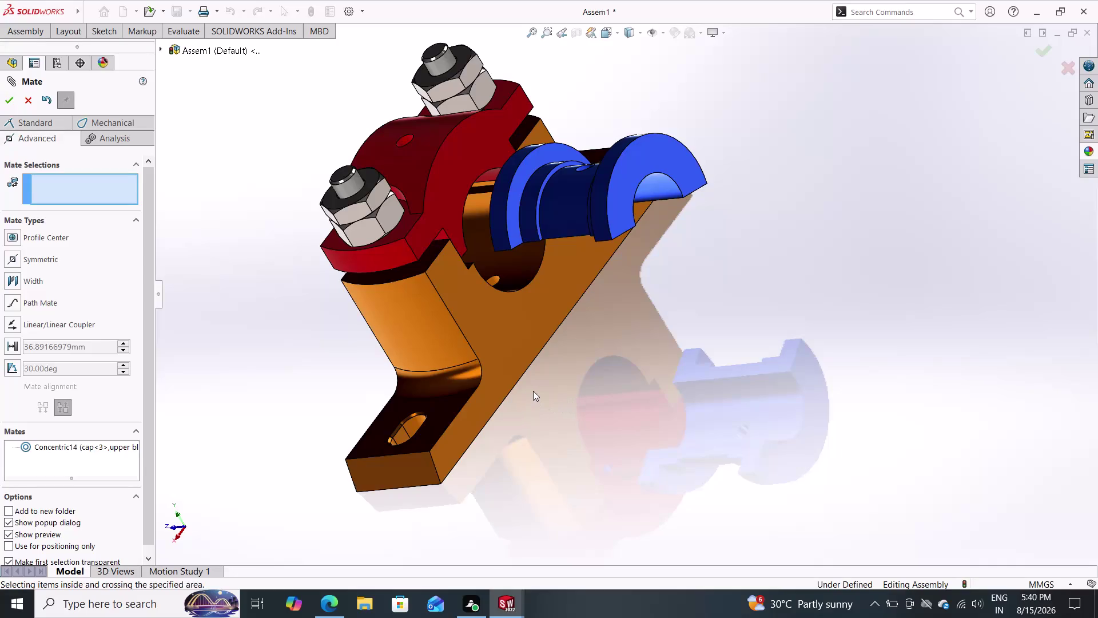
Orbit toward the bushing opening and pick the Width mate type on the Advanced tab.
scroll(up, 3)
middle_drag(645, 359, 609, 372)
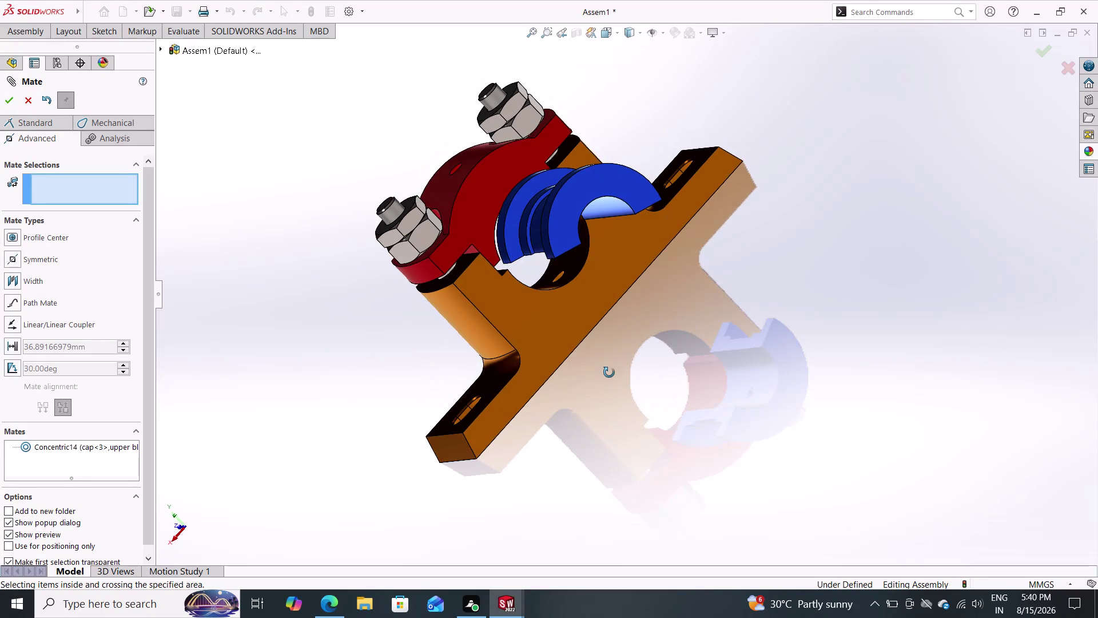
middle_drag(609, 372, 609, 373)
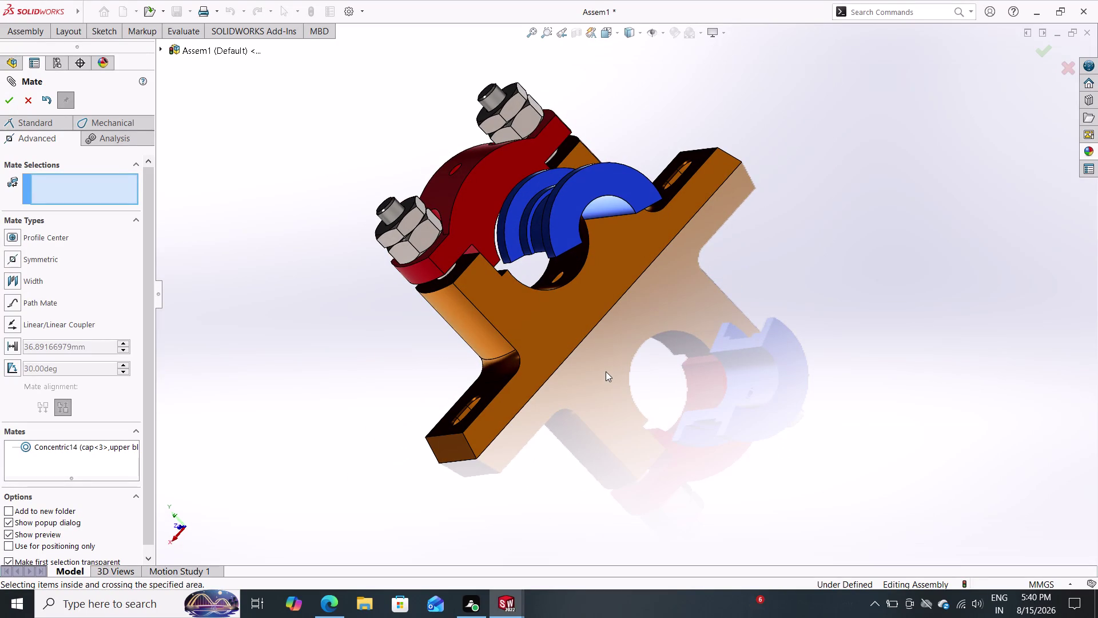
click(40, 139)
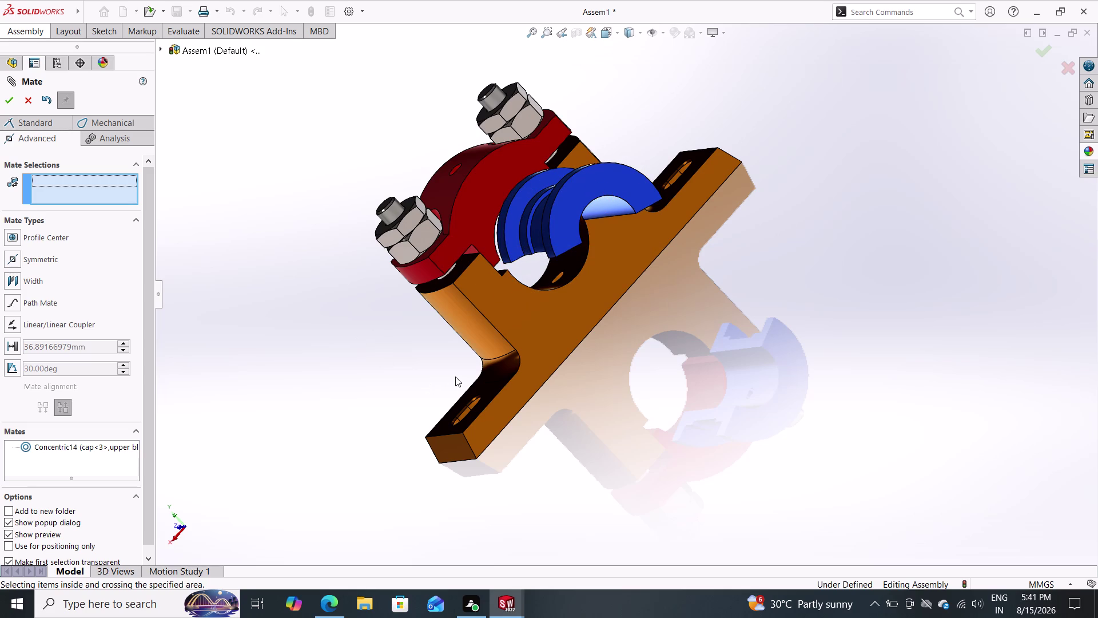
middle_drag(599, 400, 594, 451)
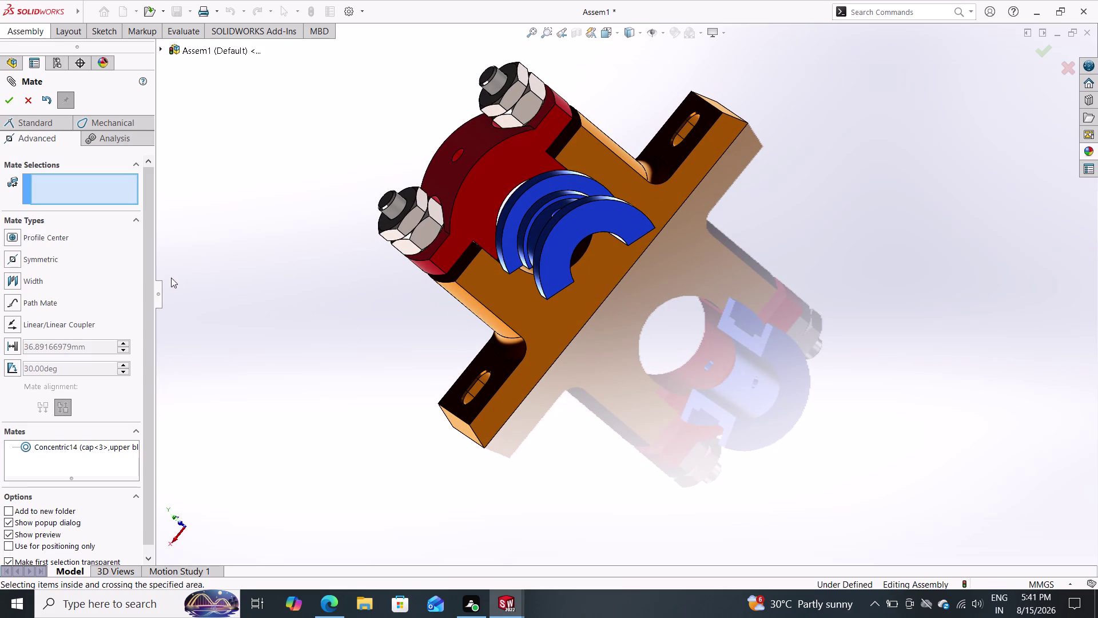
click(28, 281)
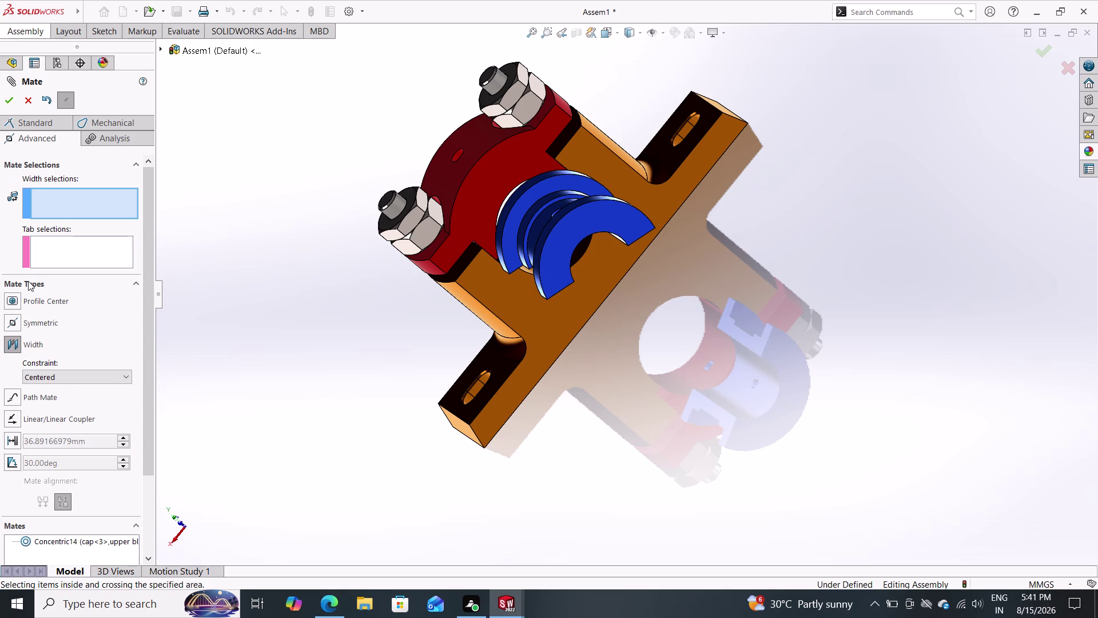
Select the upper block's two opposite faces as the Width selections.
click(559, 253)
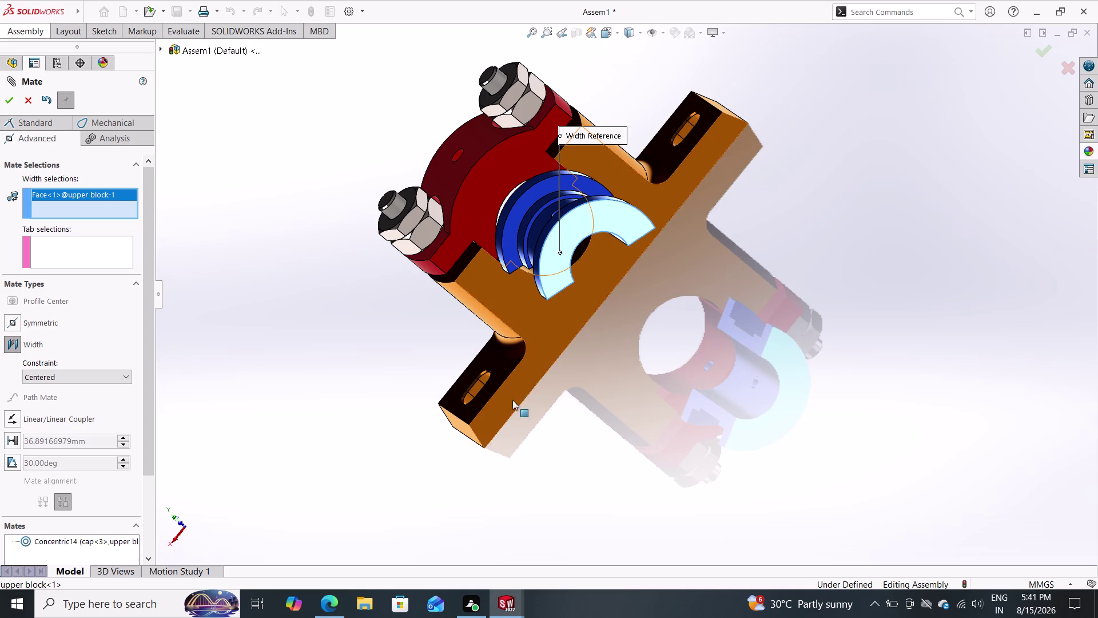
middle_drag(520, 375, 670, 331)
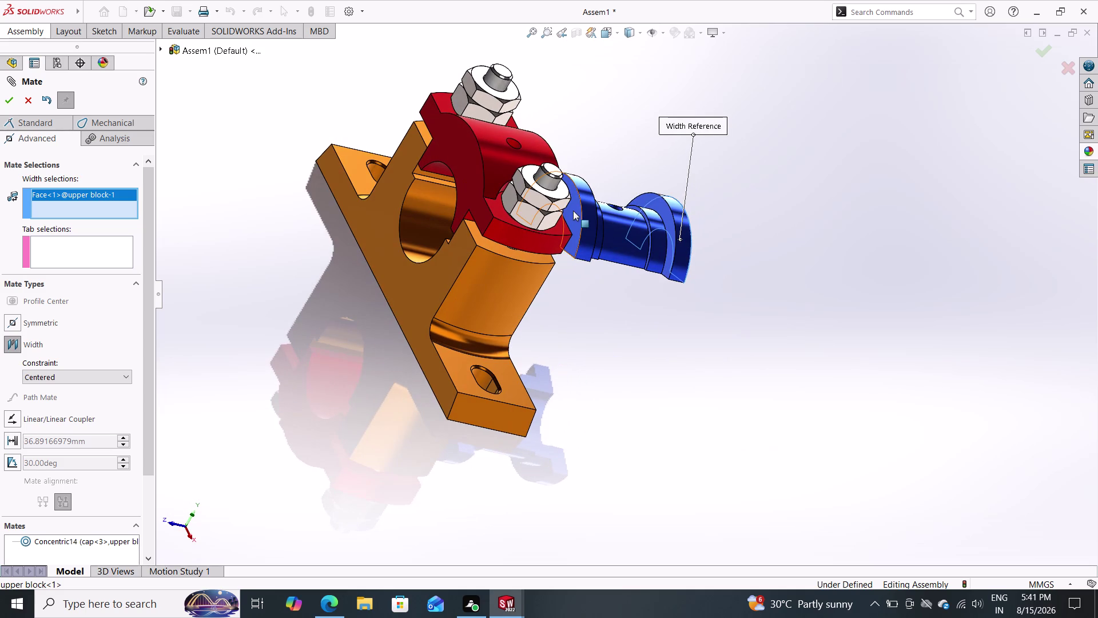
click(578, 213)
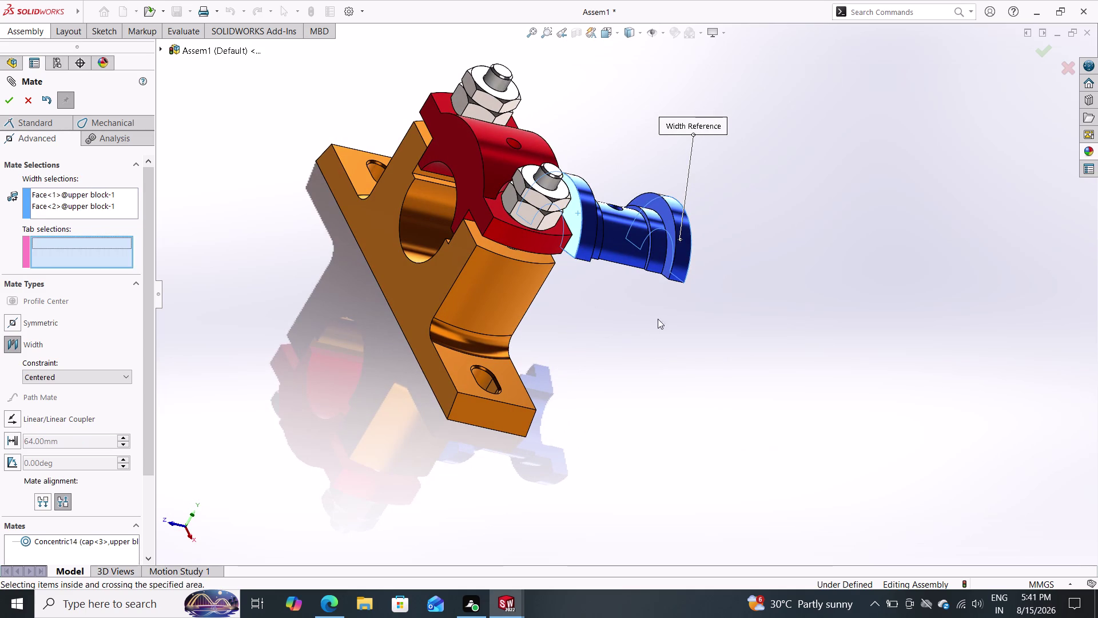
middle_drag(675, 314, 549, 312)
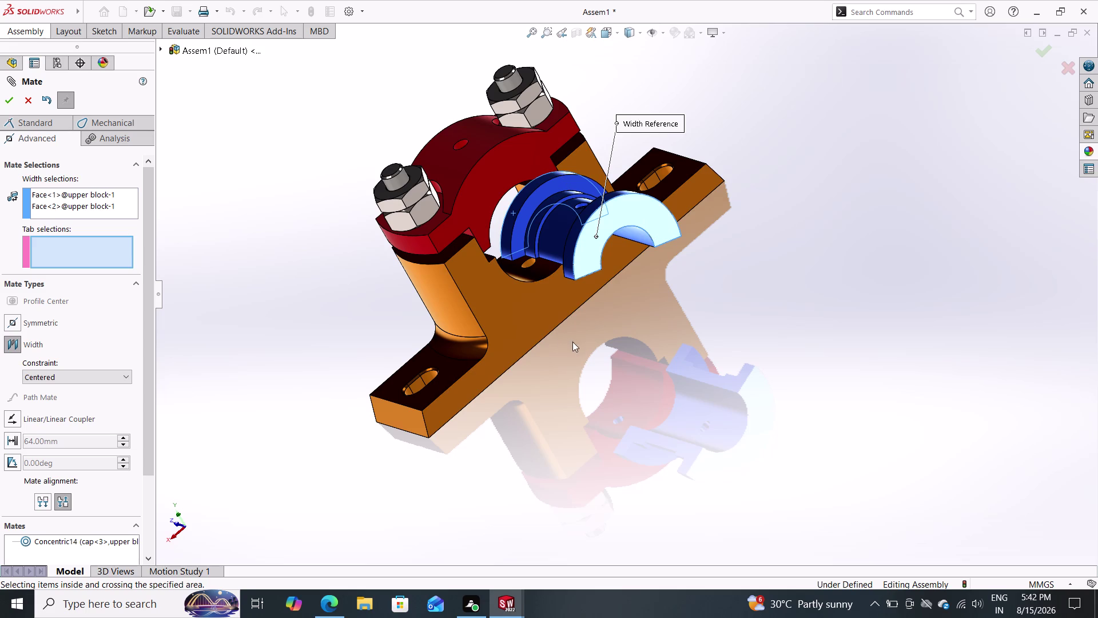
Select two opposite casting body faces as Tab selections and confirm the centered width mate.
click(520, 322)
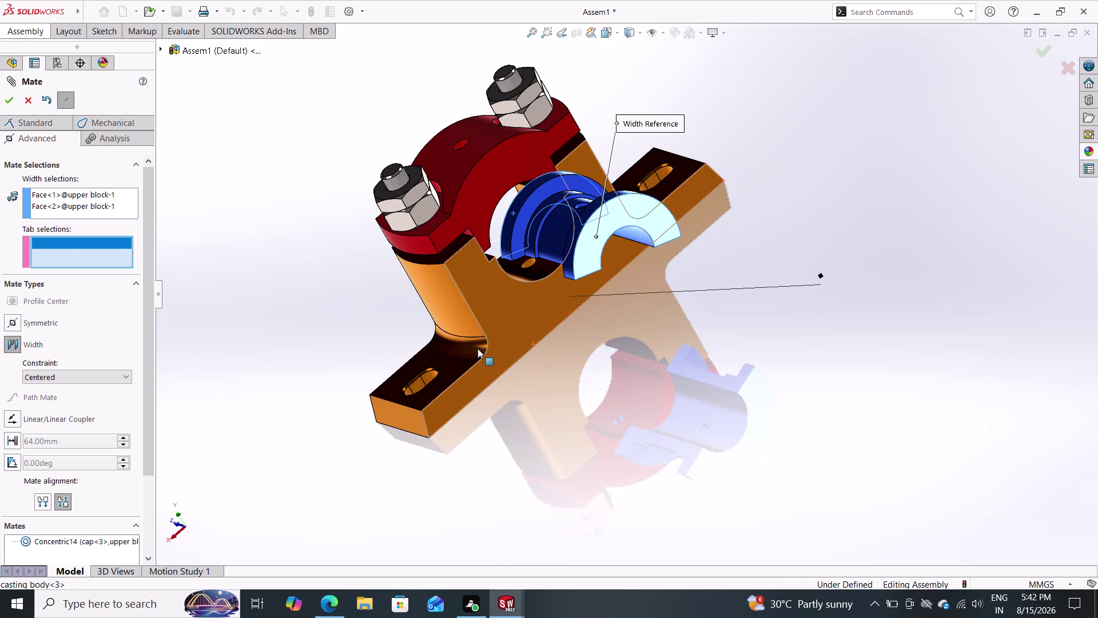
middle_drag(277, 341, 417, 358)
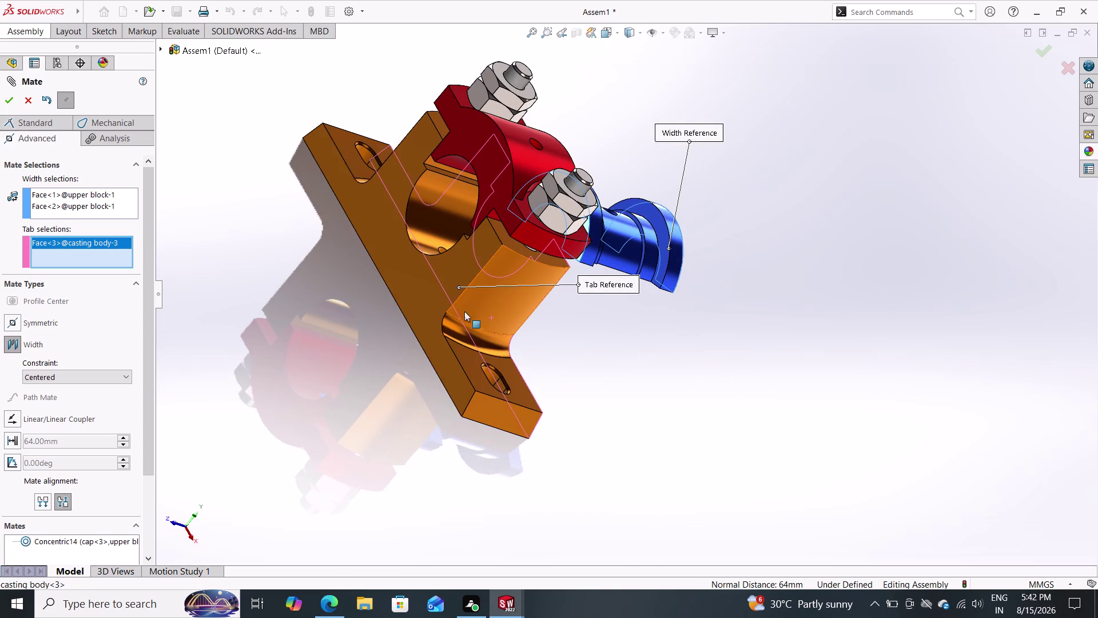
click(435, 279)
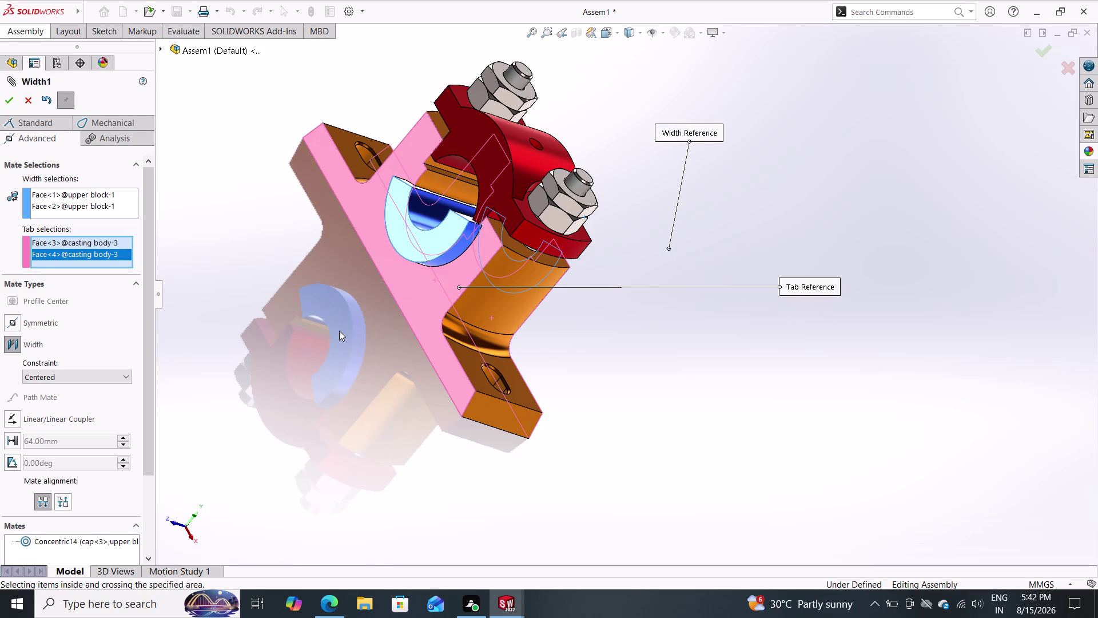
click(7, 98)
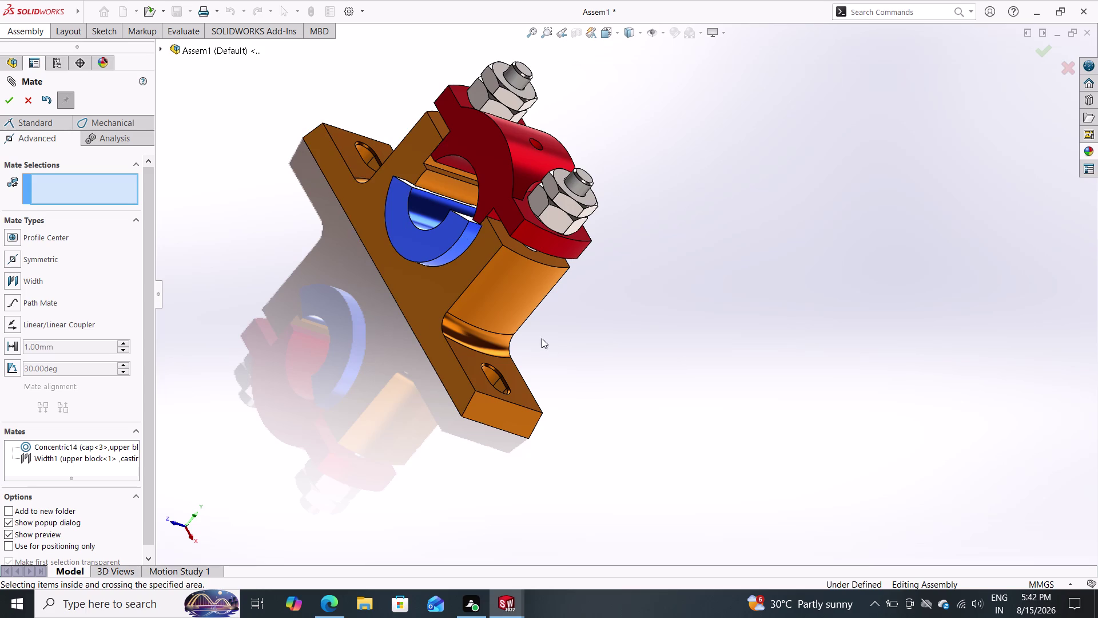
middle_drag(615, 321, 462, 233)
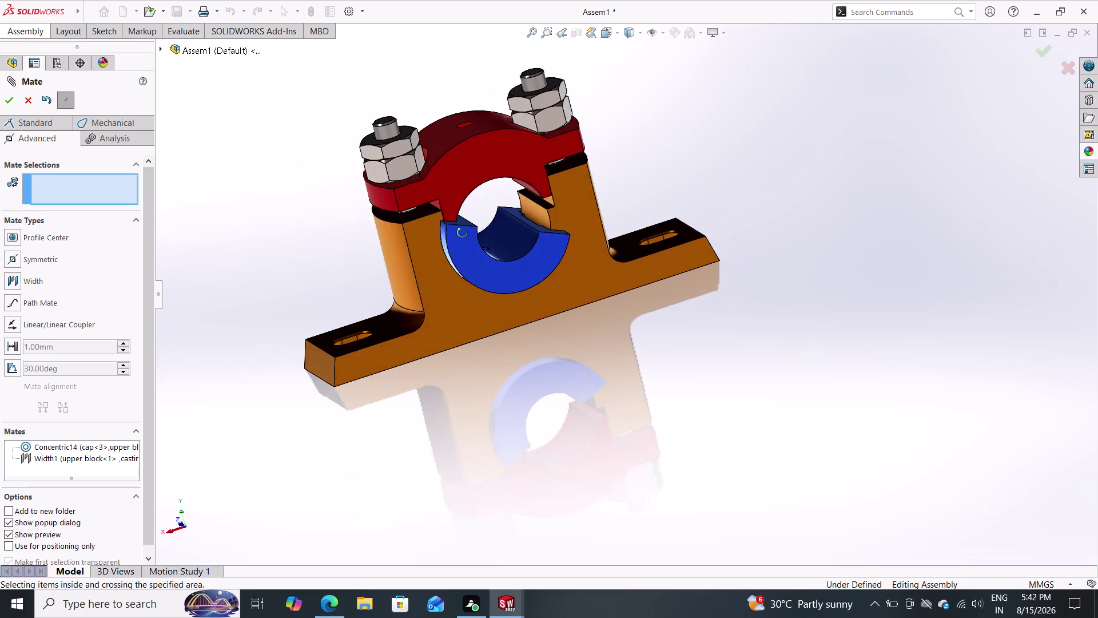
middle_drag(462, 232, 441, 234)
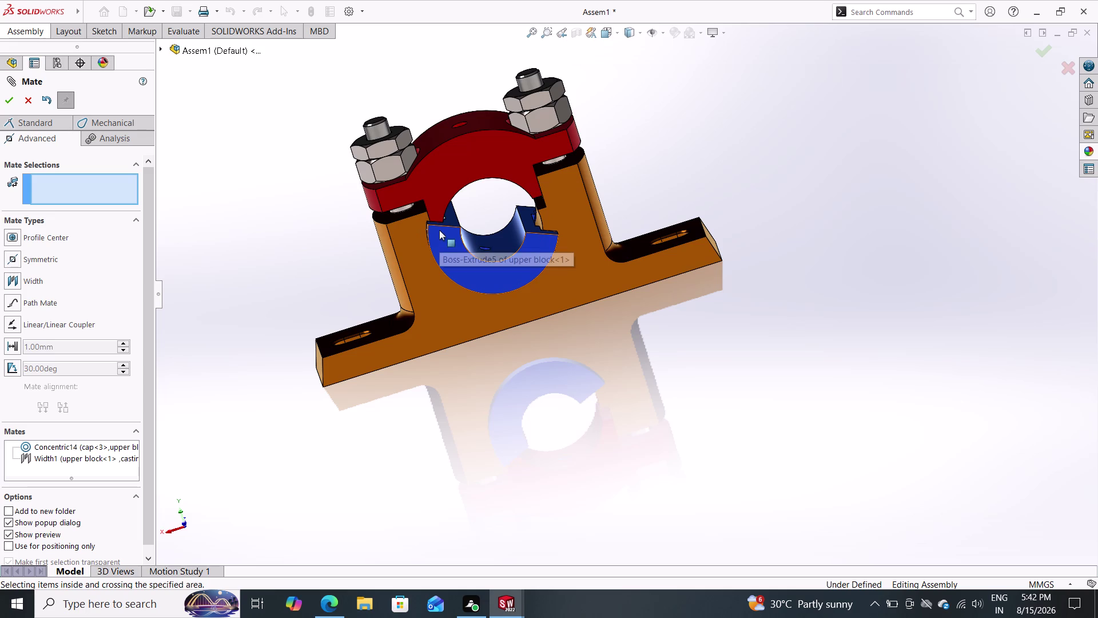
drag(439, 229, 442, 234)
drag(442, 238, 445, 249)
drag(446, 252, 464, 283)
drag(464, 282, 470, 286)
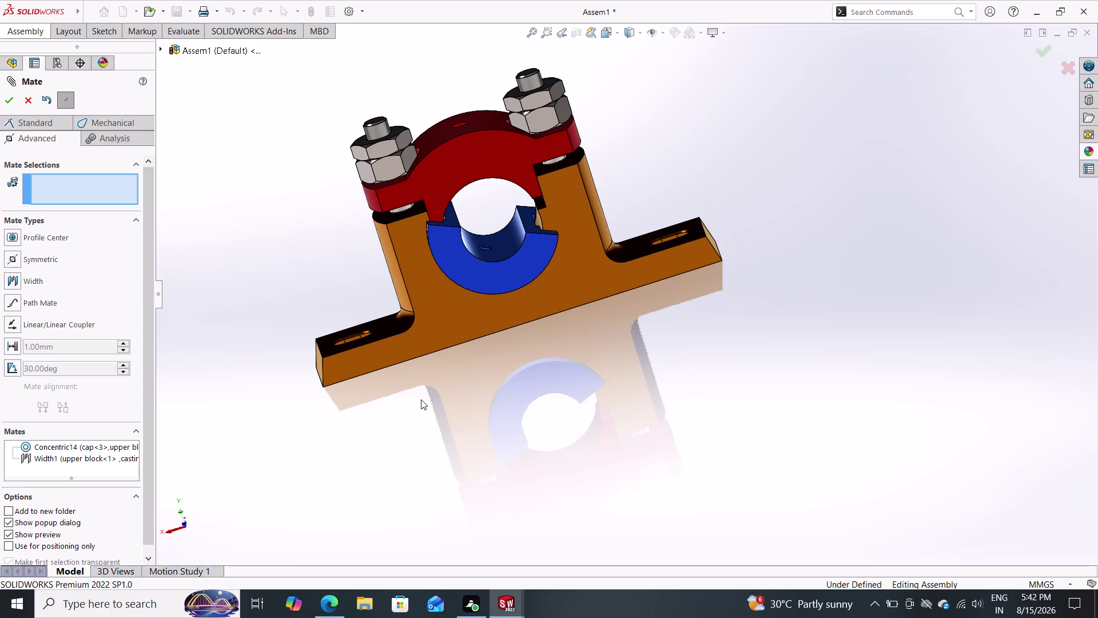
scroll(down, 3)
scroll(down, 3)
scroll(up, 3)
scroll(down, 3)
scroll(down, 3)
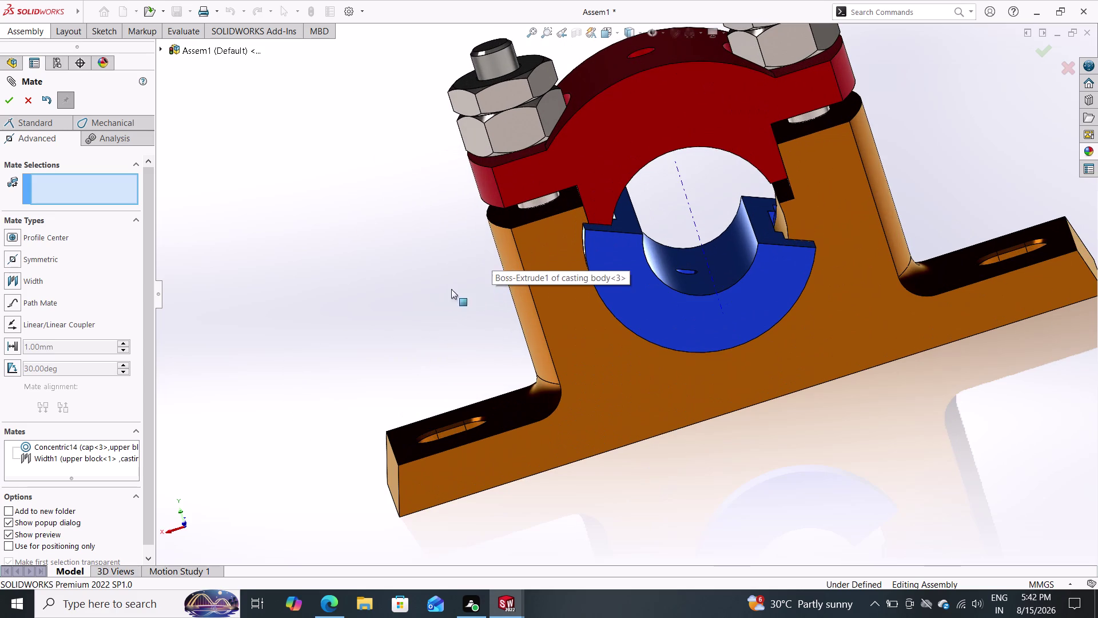
middle_drag(382, 285, 641, 447)
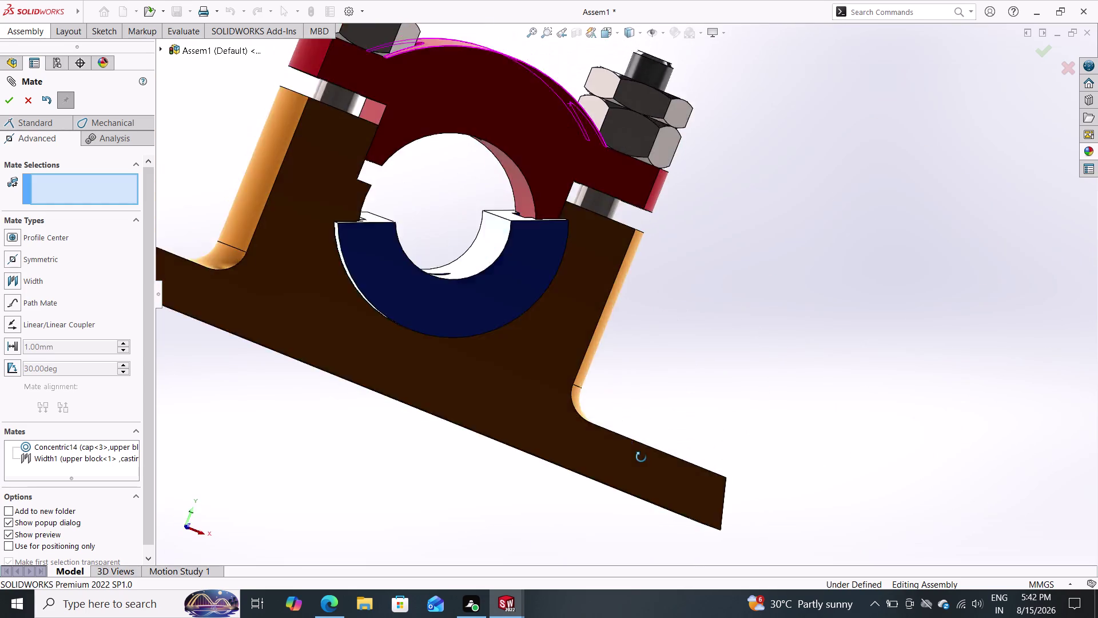
middle_drag(641, 447, 620, 422)
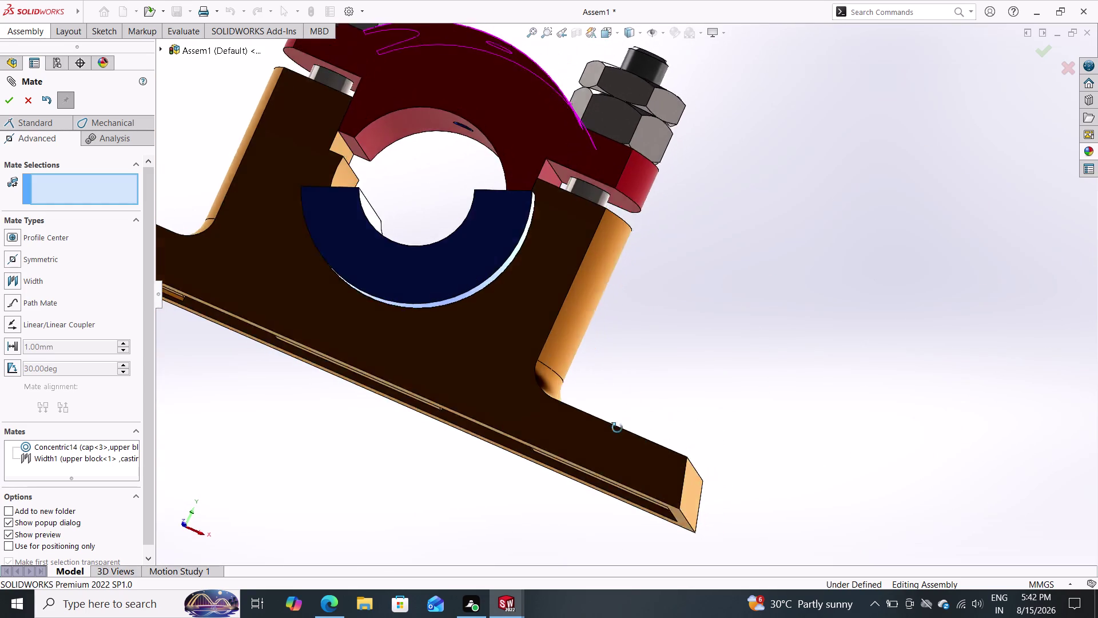
middle_drag(620, 422, 636, 440)
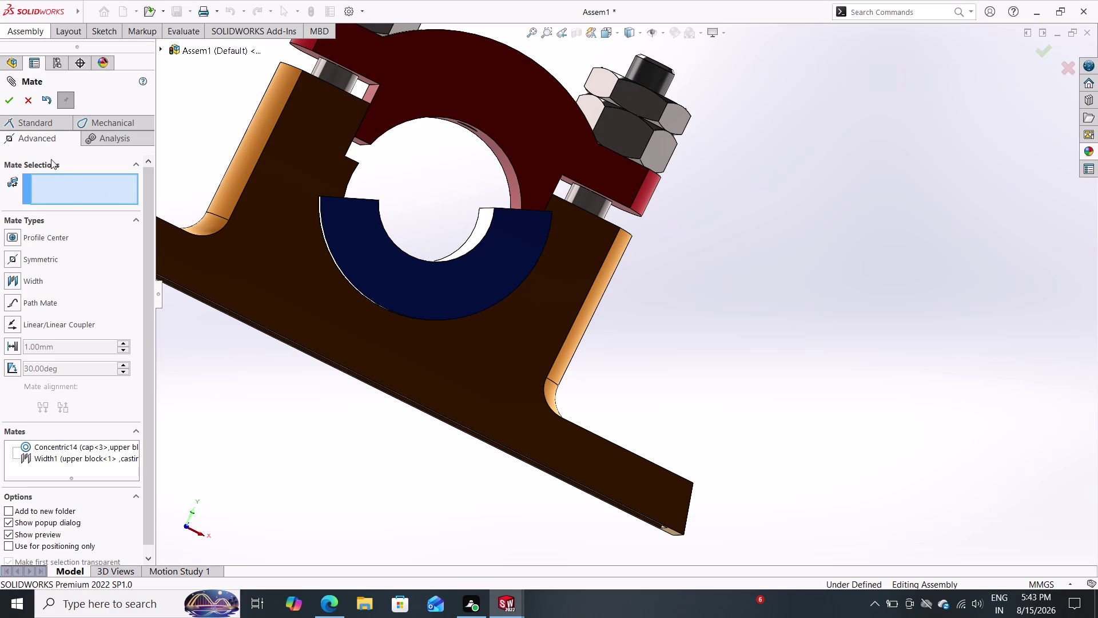
triple_click(34, 33)
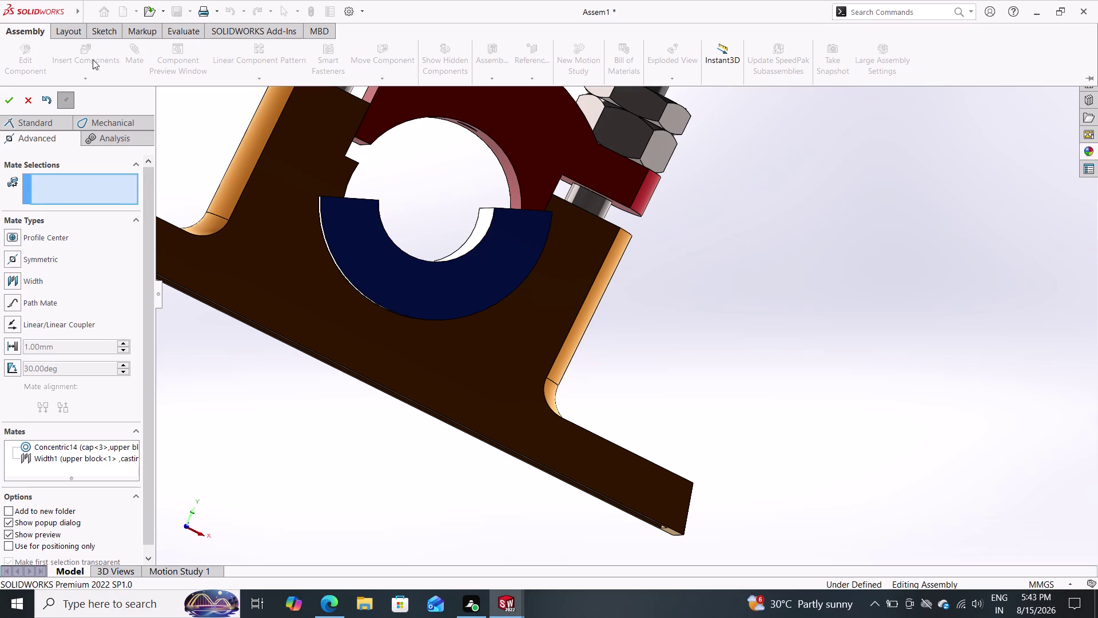
Close the mate command and insert another copy of the upper block part.
click(12, 101)
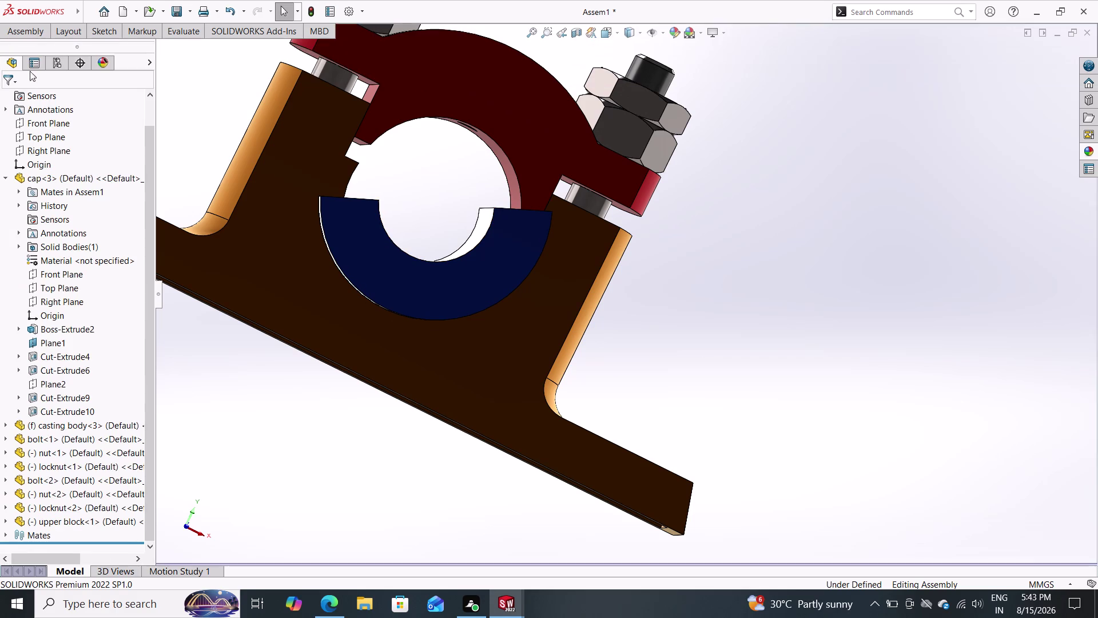
double_click(37, 36)
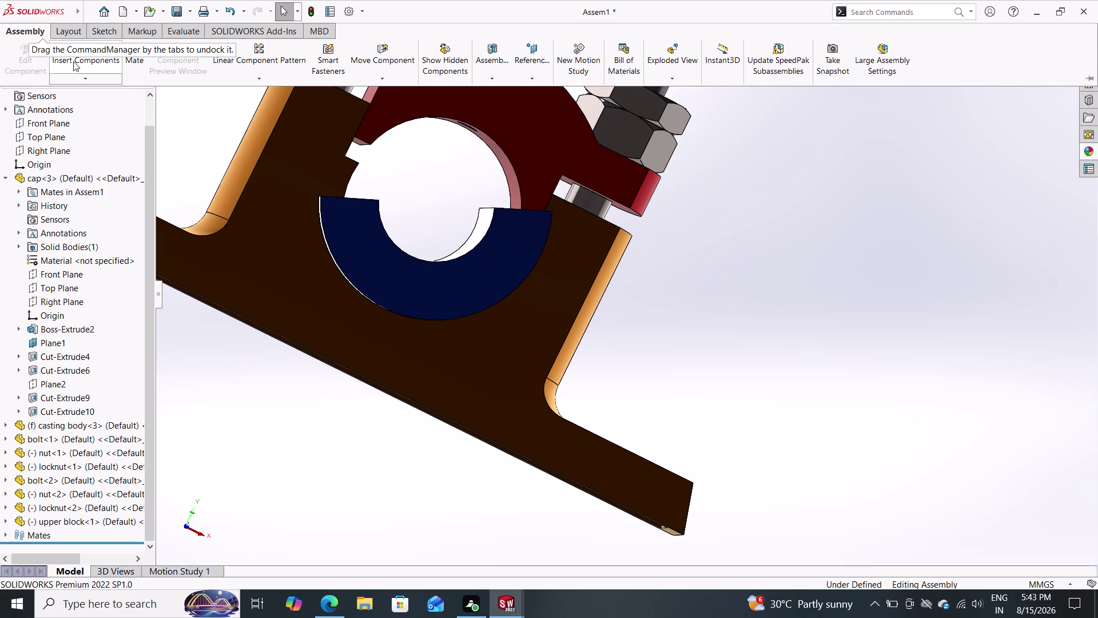
click(73, 61)
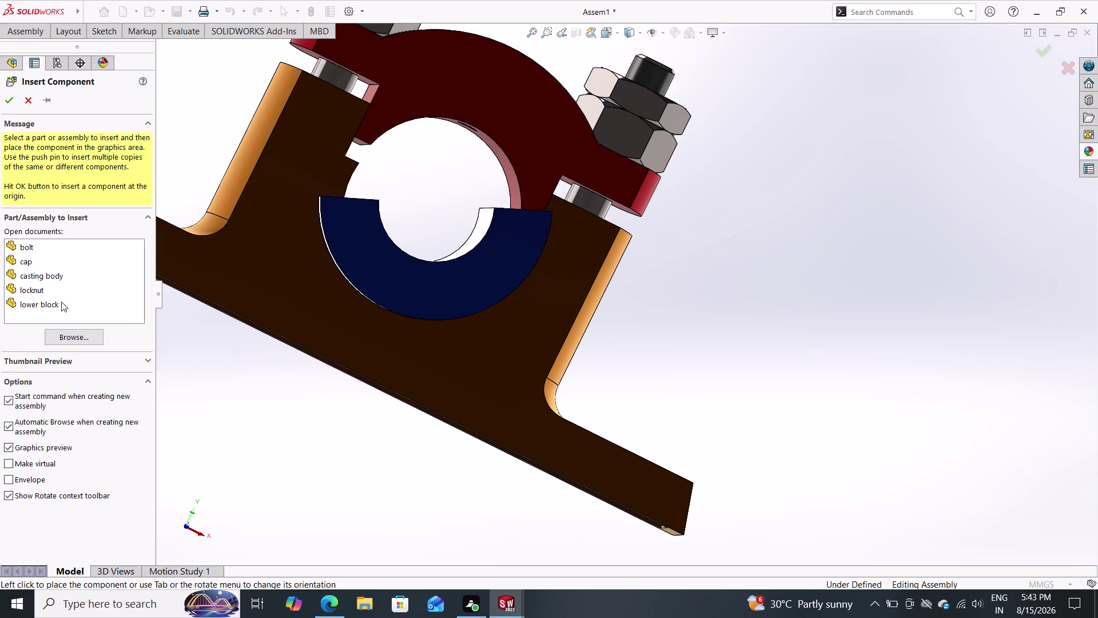
click(62, 333)
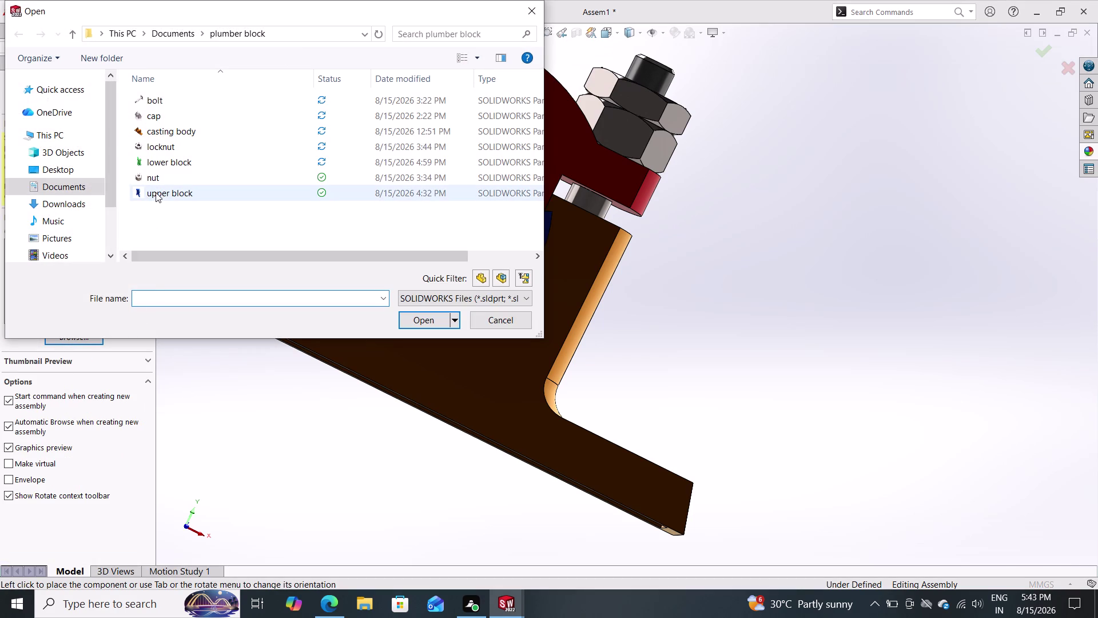
drag(155, 192, 689, 255)
click(689, 255)
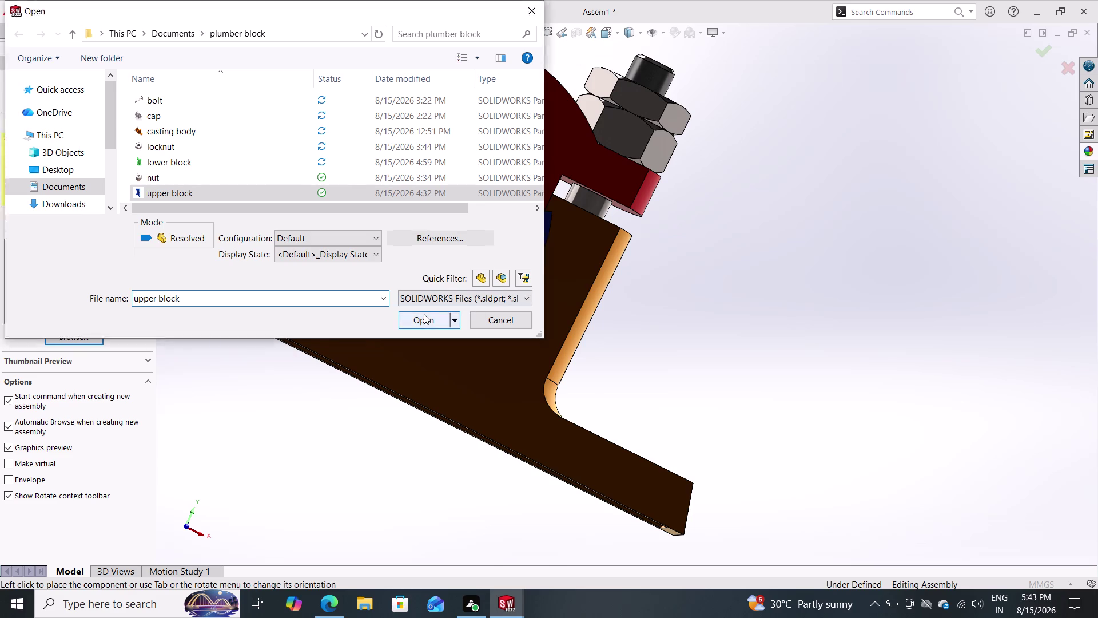
double_click(422, 314)
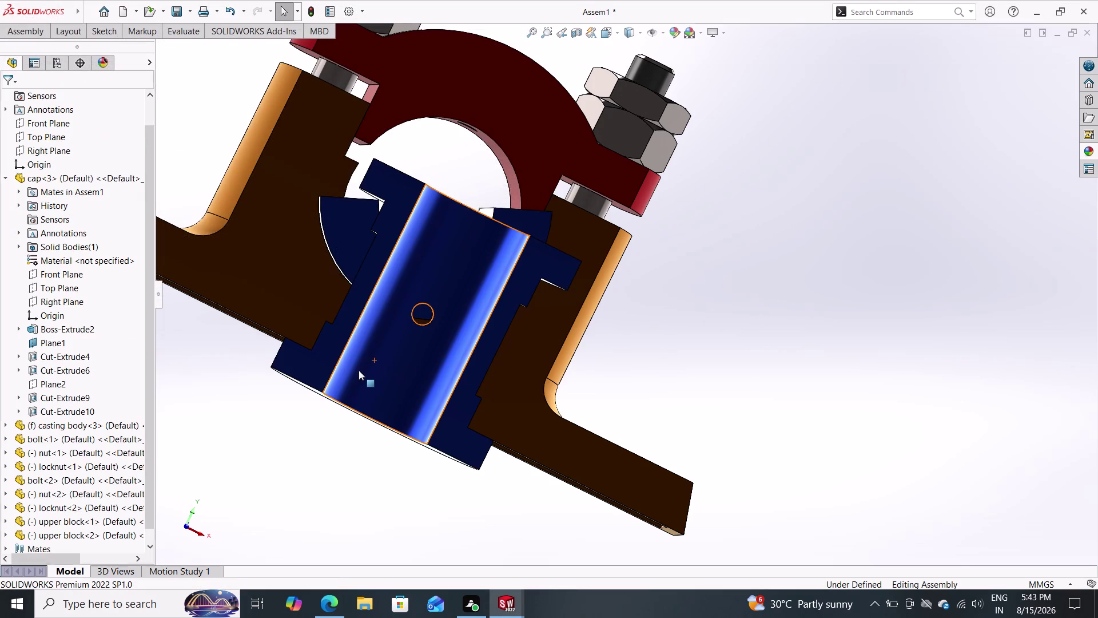
Drag the new upper block copy off to the right of the assembly.
drag(396, 370, 623, 379)
drag(628, 377, 665, 373)
drag(674, 373, 677, 372)
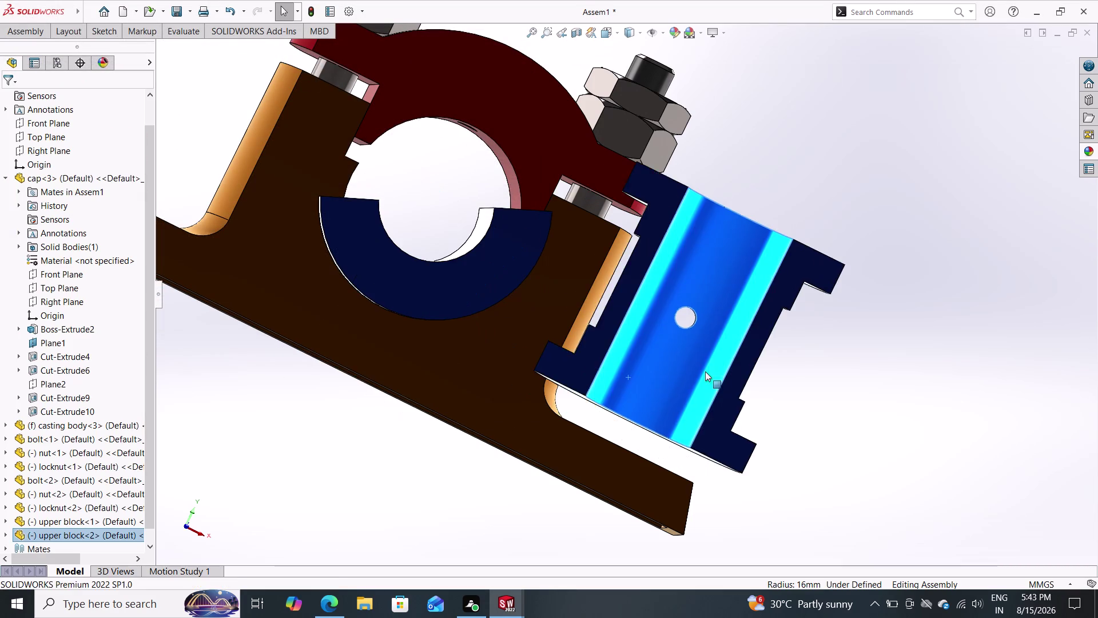
drag(677, 372, 786, 334)
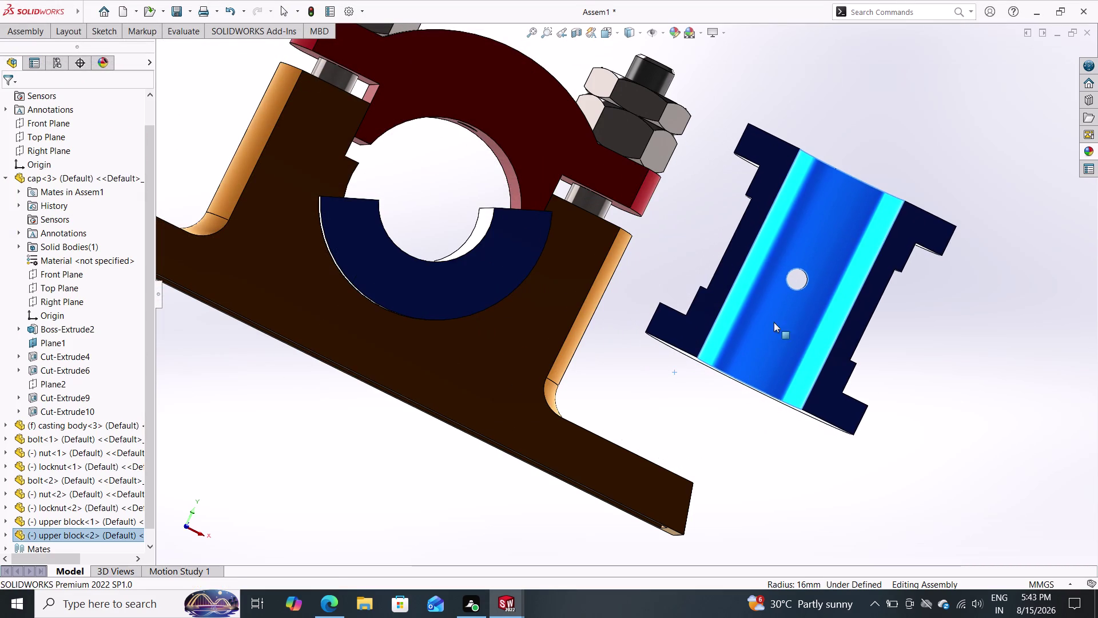
scroll(down, 3)
scroll(up, 3)
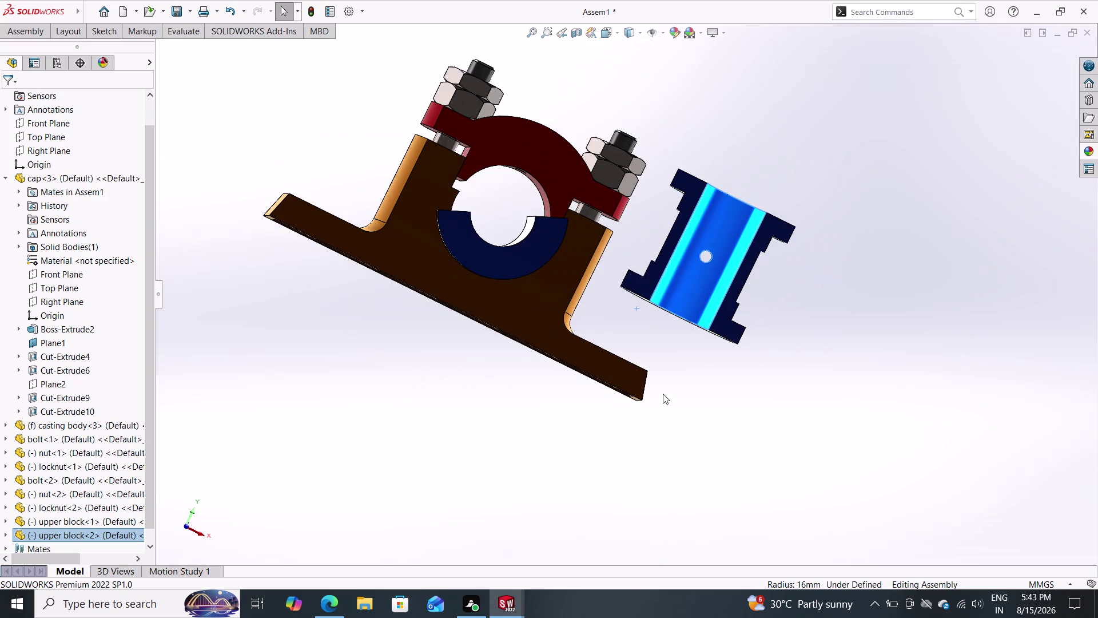
middle_drag(779, 264, 708, 374)
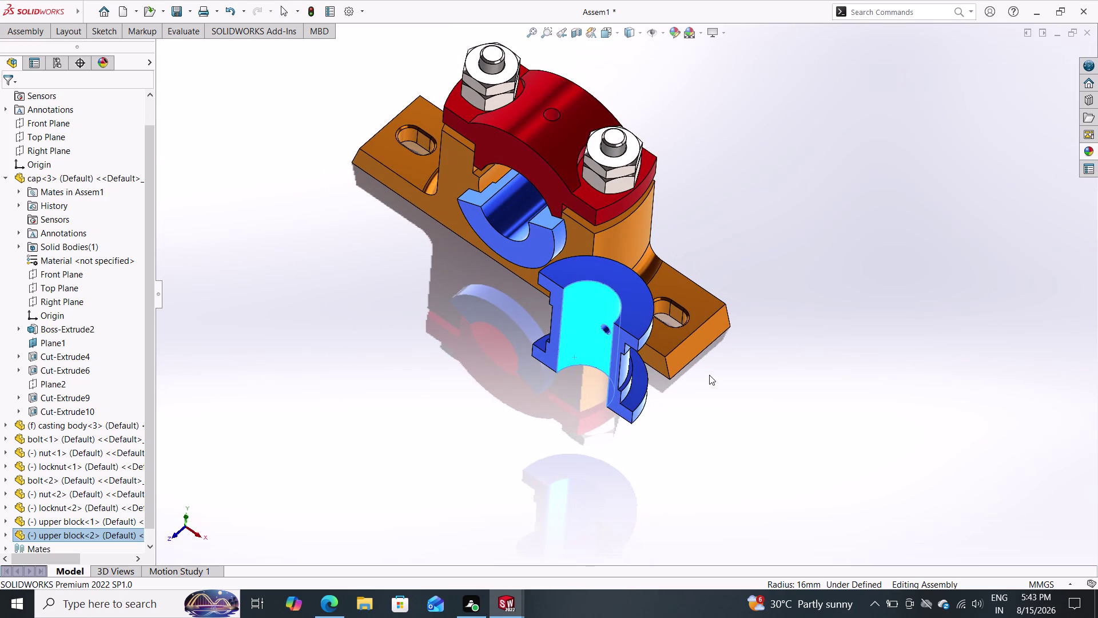
Delete the misplaced upper block<2> and confirm the deletion.
key(Escape)
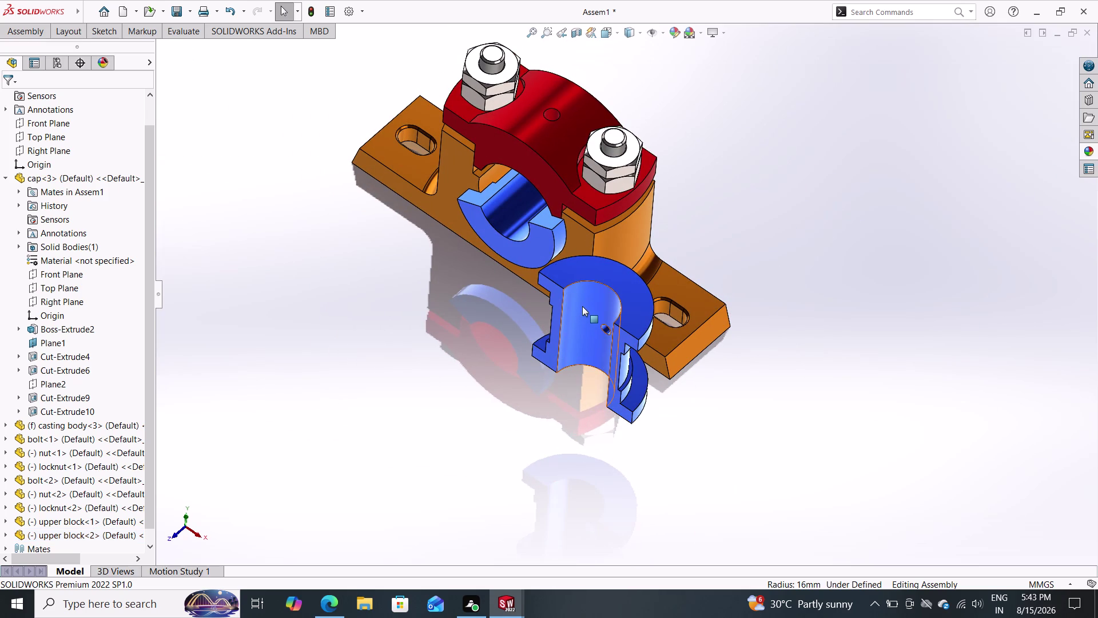
click(582, 306)
right_click(583, 305)
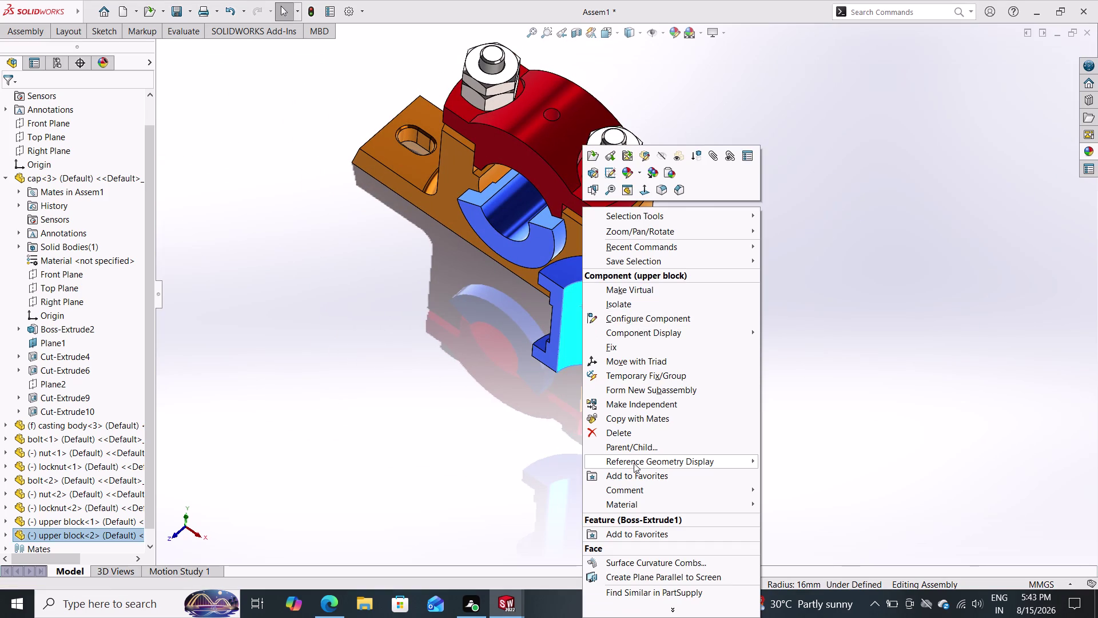
click(639, 438)
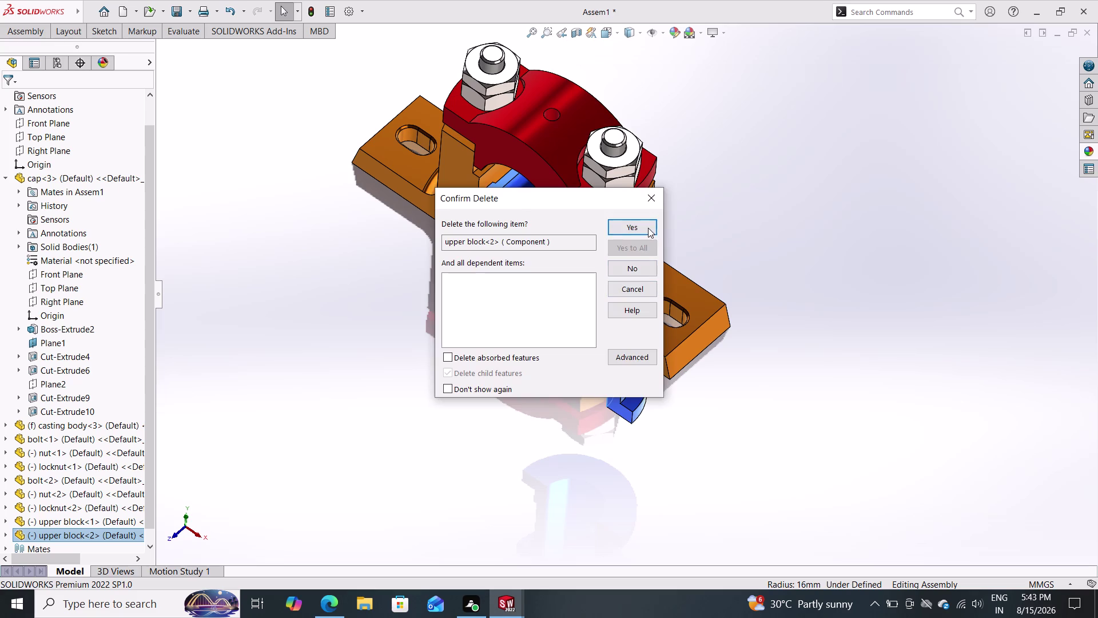
double_click(647, 228)
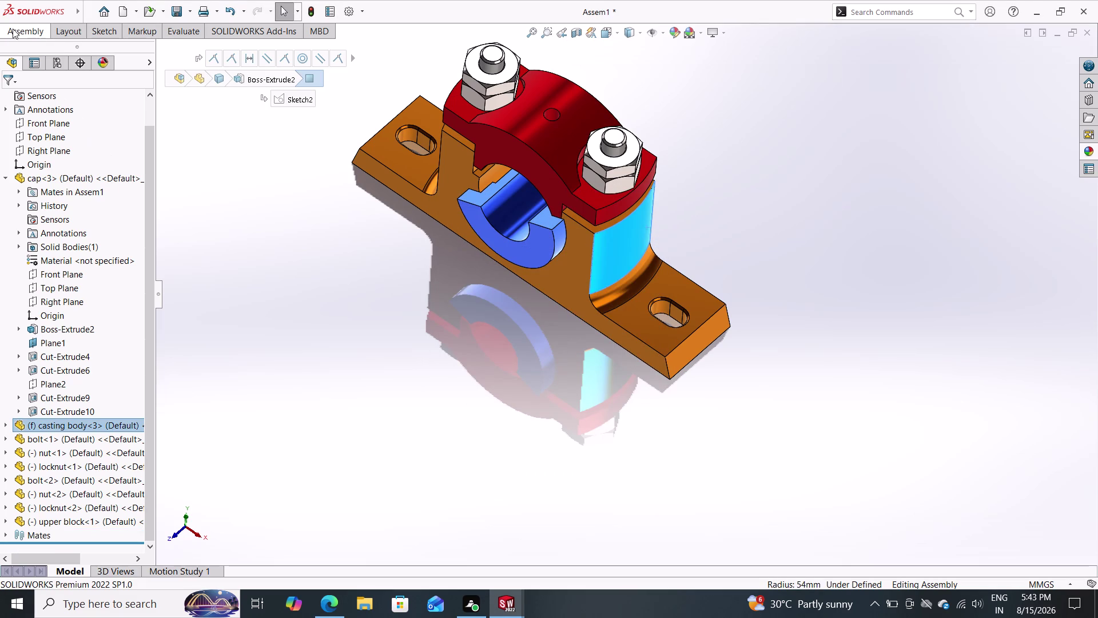
Insert the lower block part from the plumber block folder and place it beside the casting.
click(13, 28)
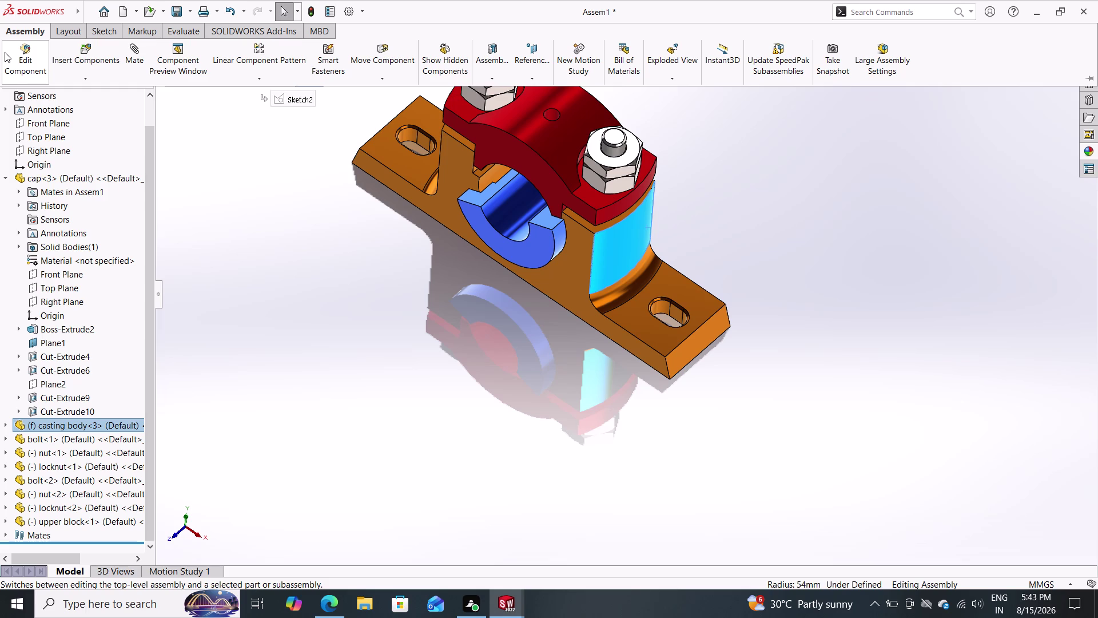
double_click(79, 55)
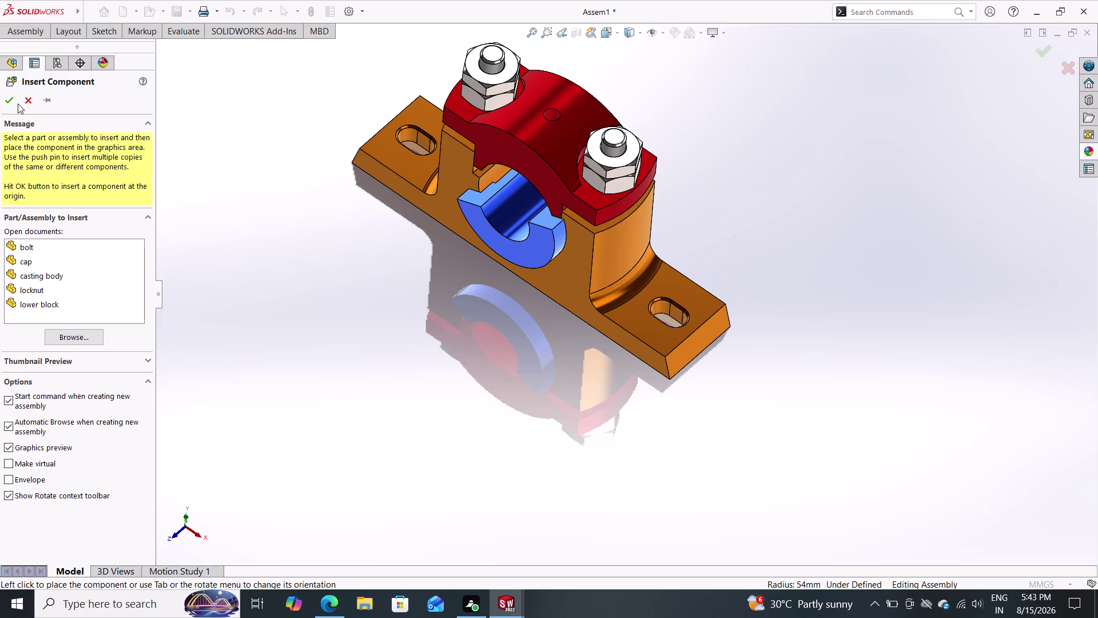
click(82, 341)
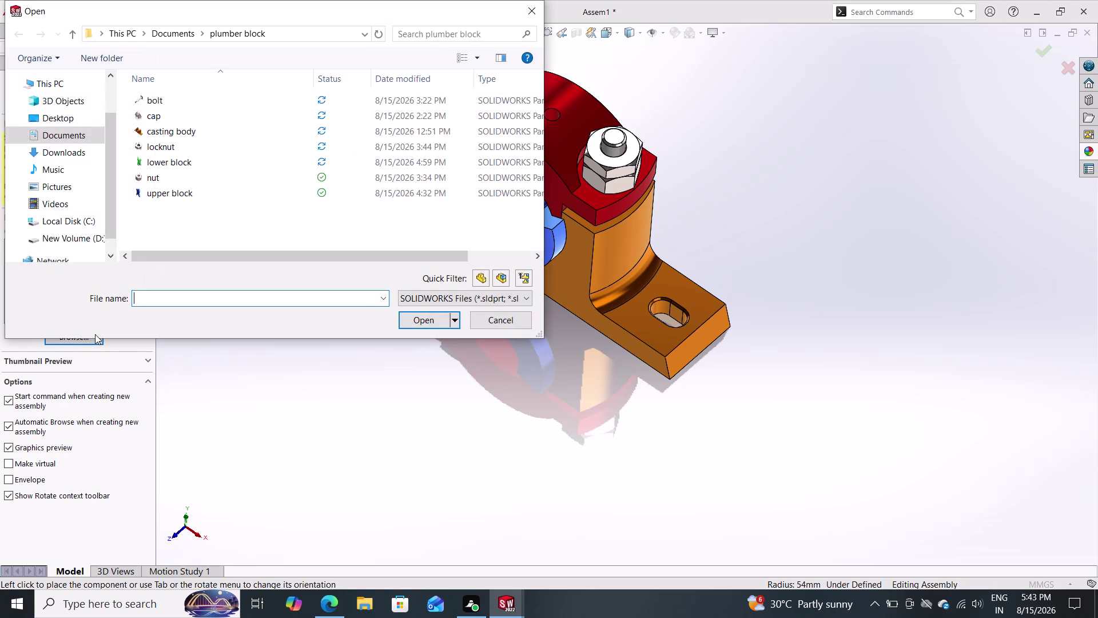
drag(169, 163, 491, 216)
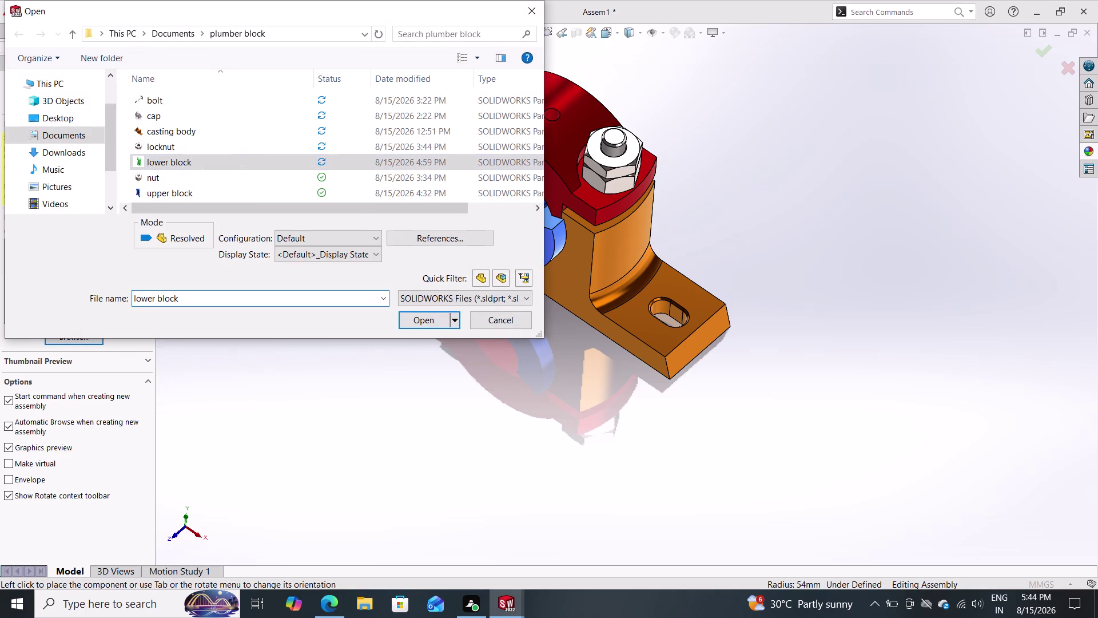
drag(491, 217, 501, 219)
click(420, 319)
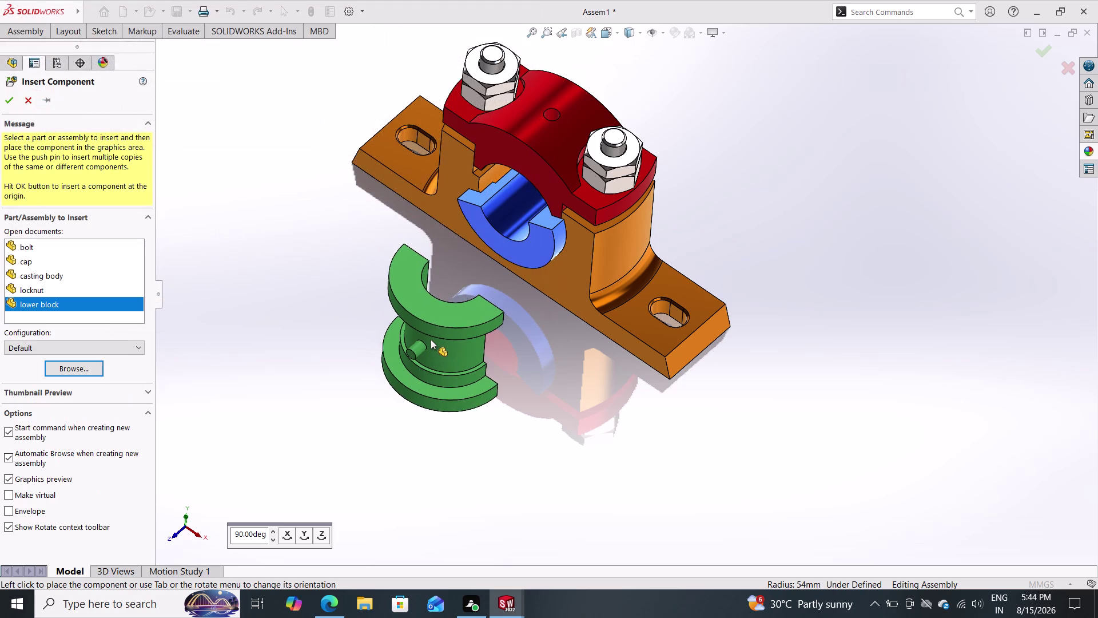
click(411, 322)
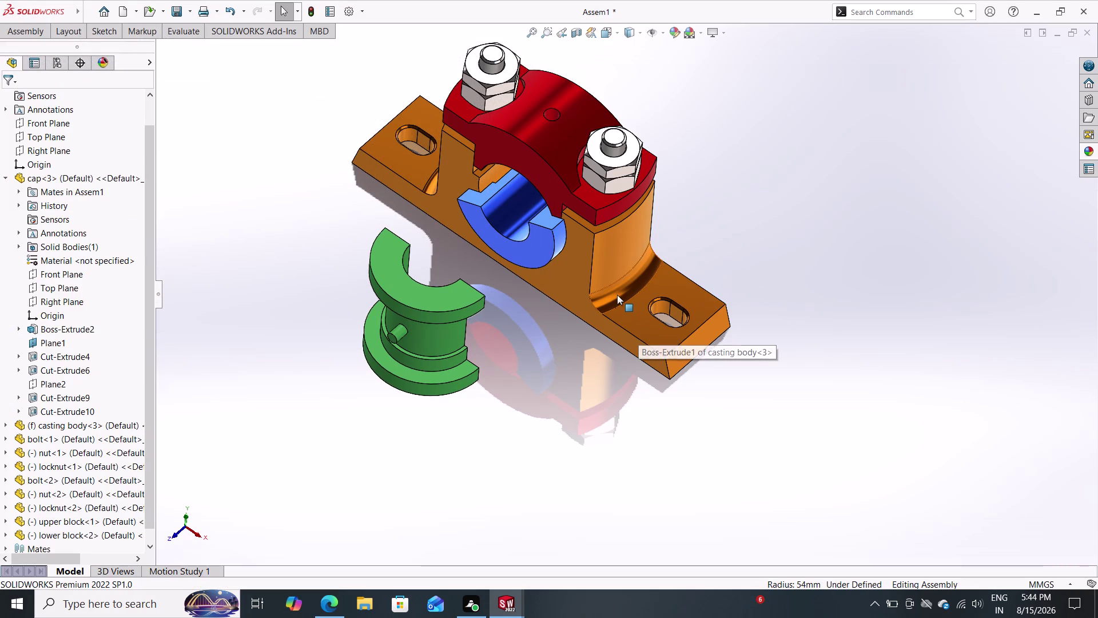
middle_drag(558, 380, 582, 273)
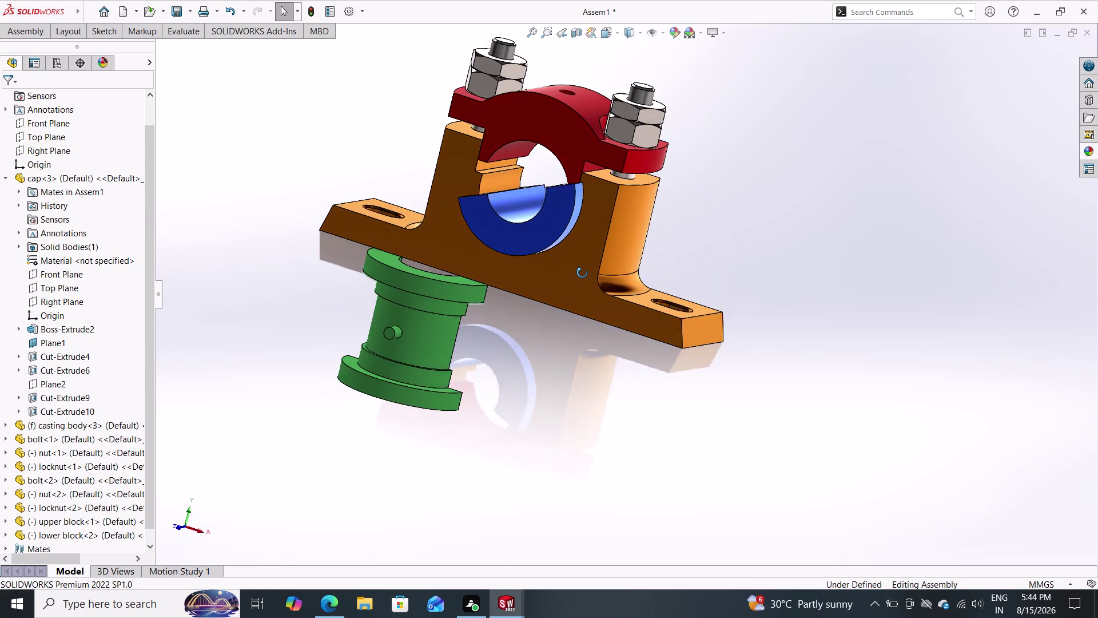
middle_drag(582, 272, 577, 312)
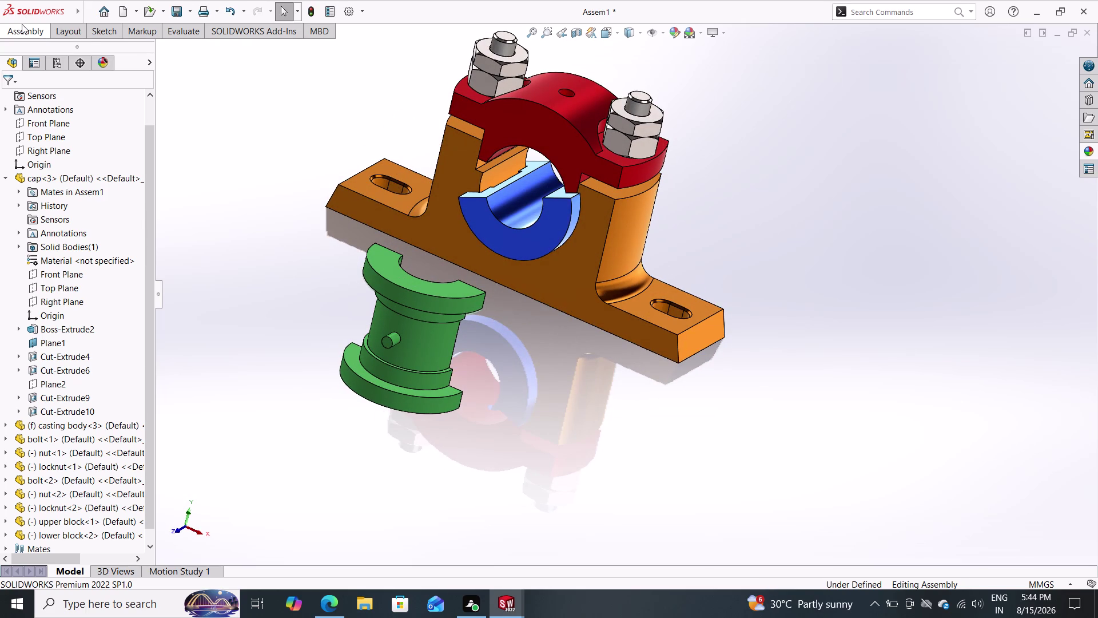
click(22, 25)
click(127, 56)
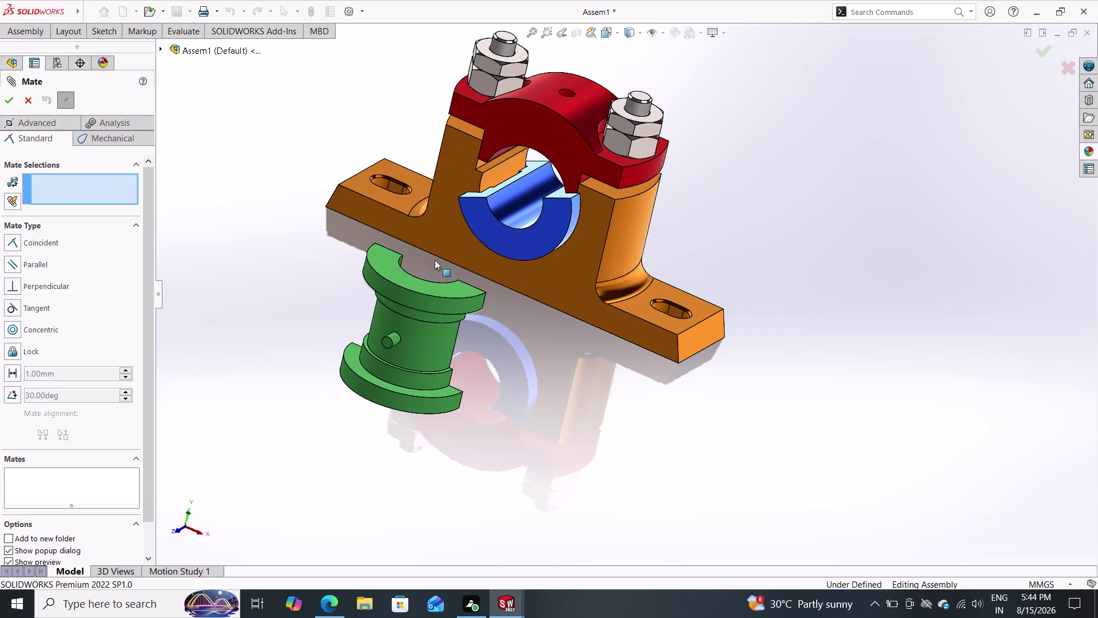
scroll(down, 3)
scroll(down, 3)
middle_drag(559, 273, 598, 344)
scroll(up, 3)
click(621, 189)
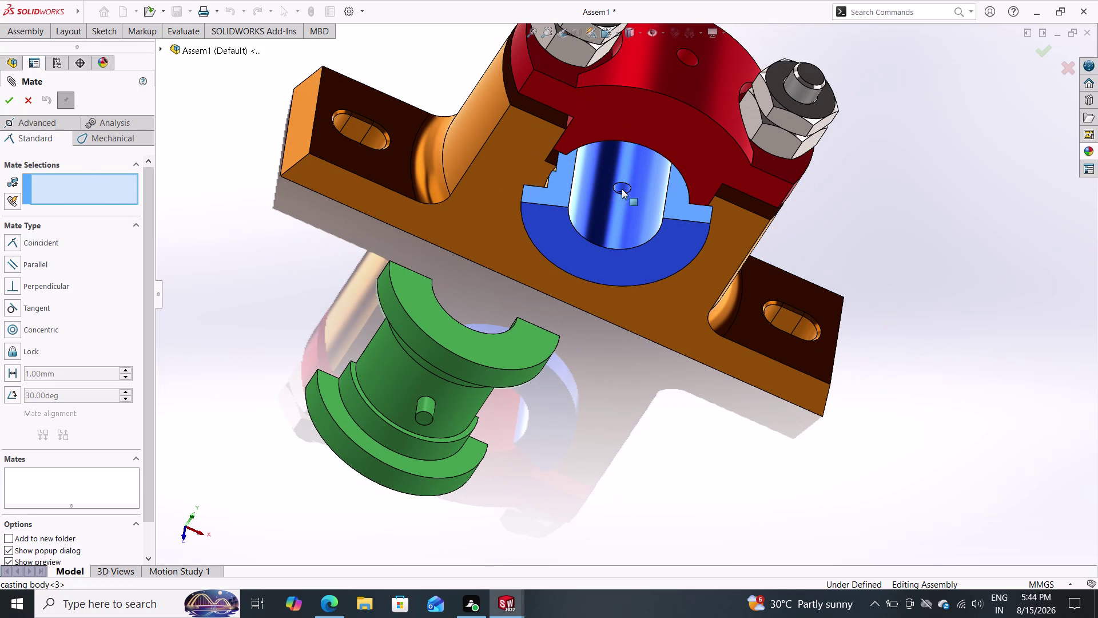
middle_drag(888, 80, 861, 193)
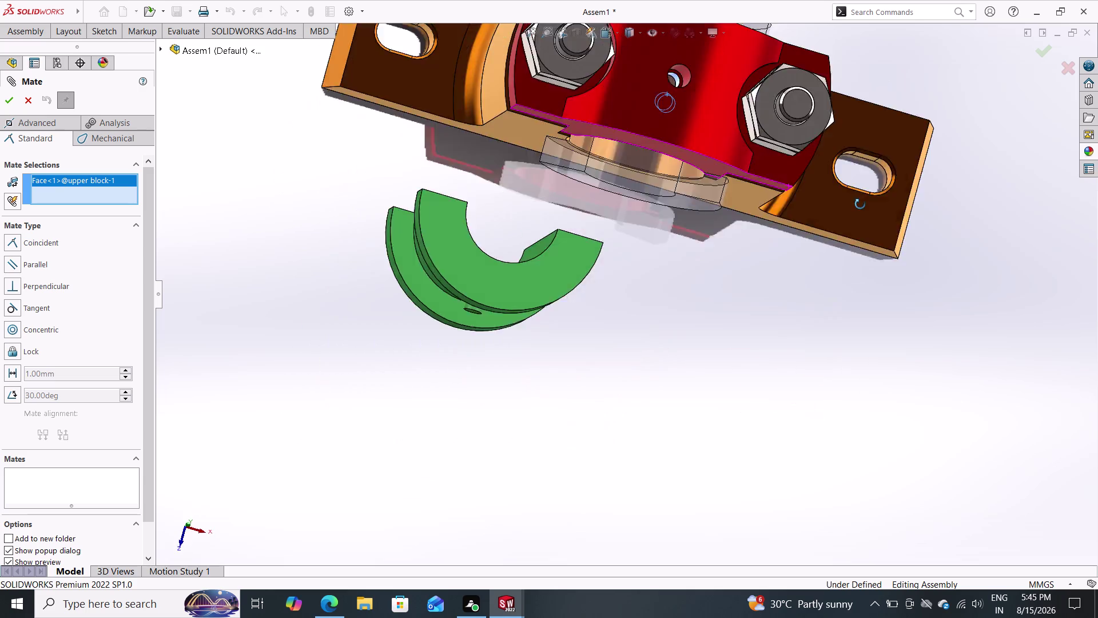
middle_drag(861, 192, 846, 212)
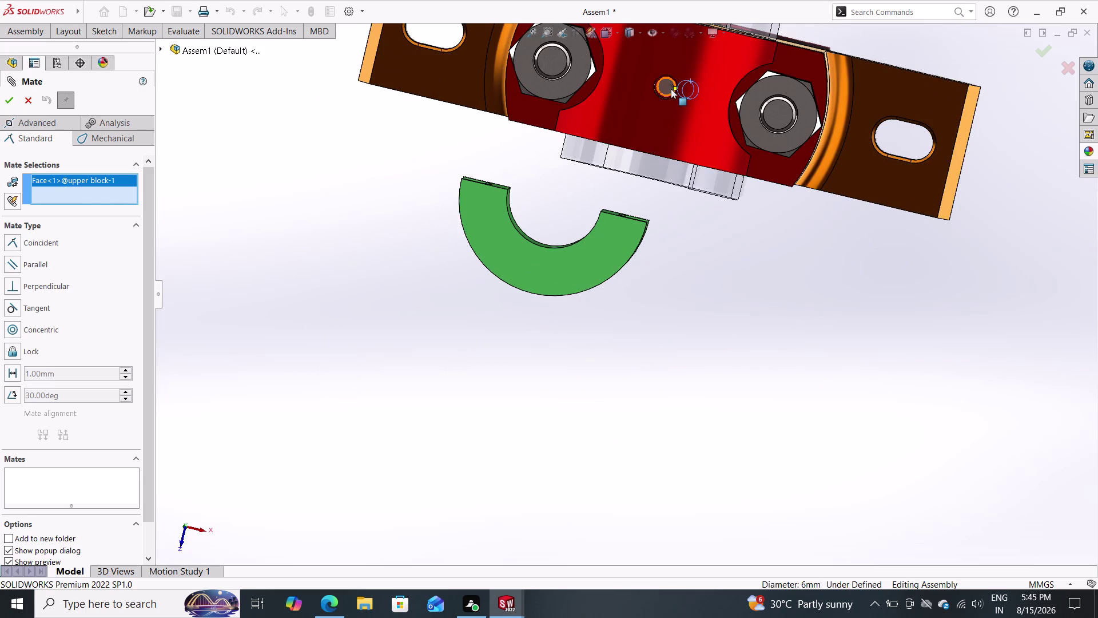
double_click(671, 89)
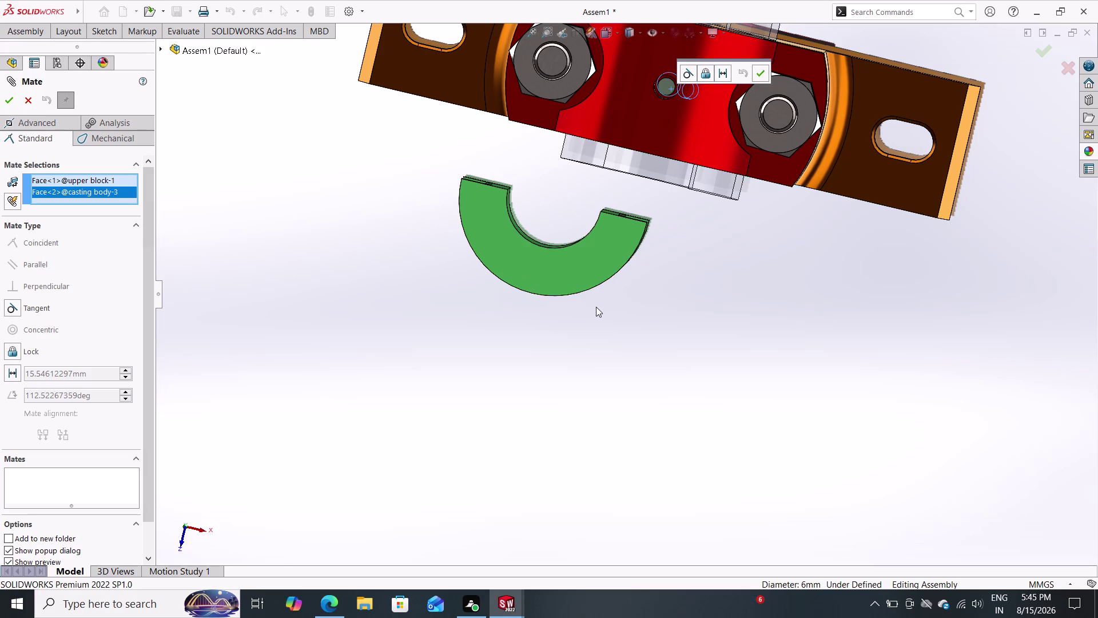
middle_drag(596, 303, 657, 71)
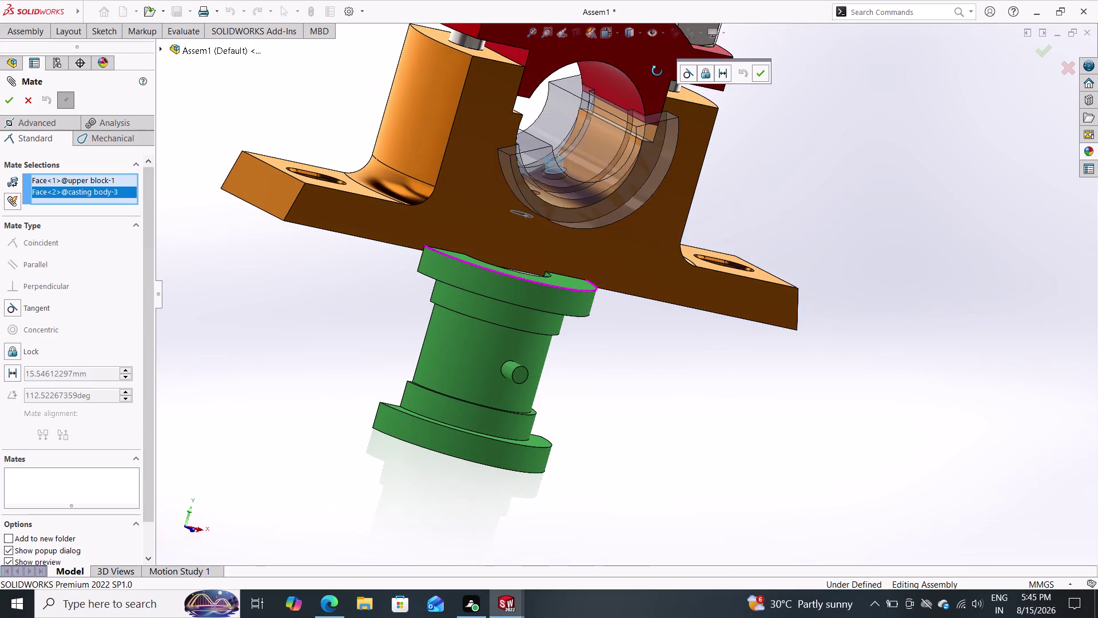
middle_drag(657, 71, 655, 66)
click(30, 98)
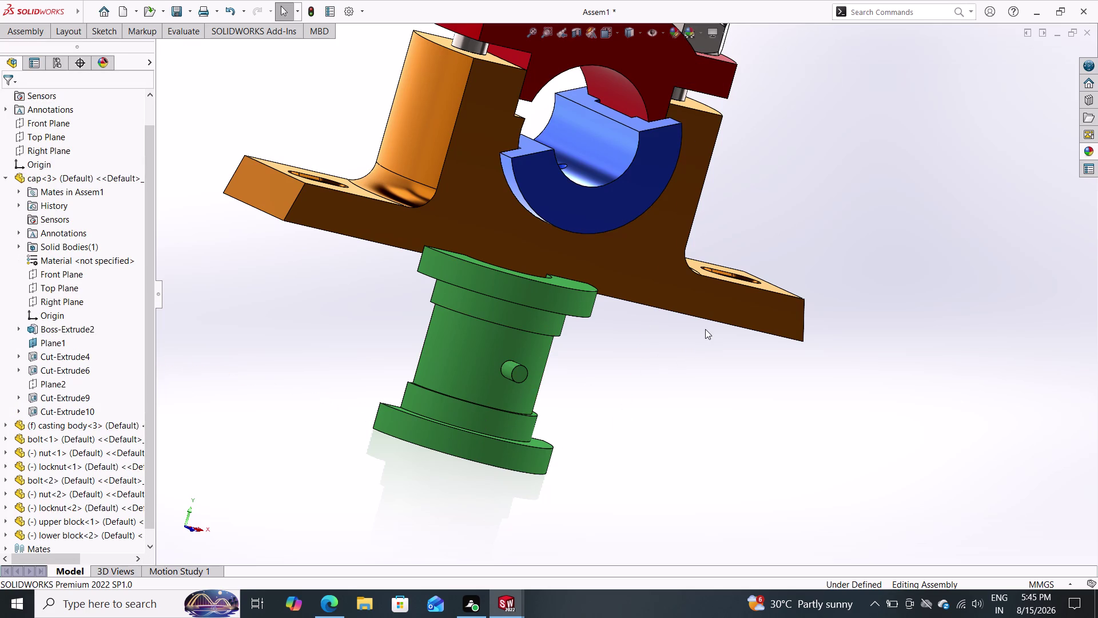
Start a new mate and select the lower block's cylindrical face.
scroll(down, 3)
scroll(up, 3)
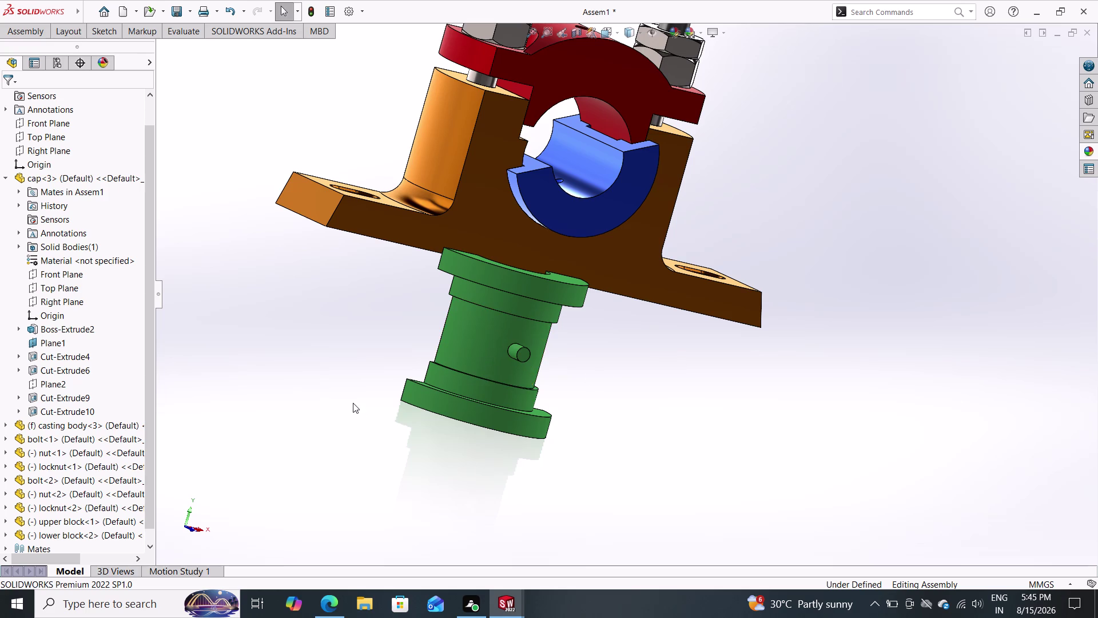
middle_drag(353, 402, 350, 416)
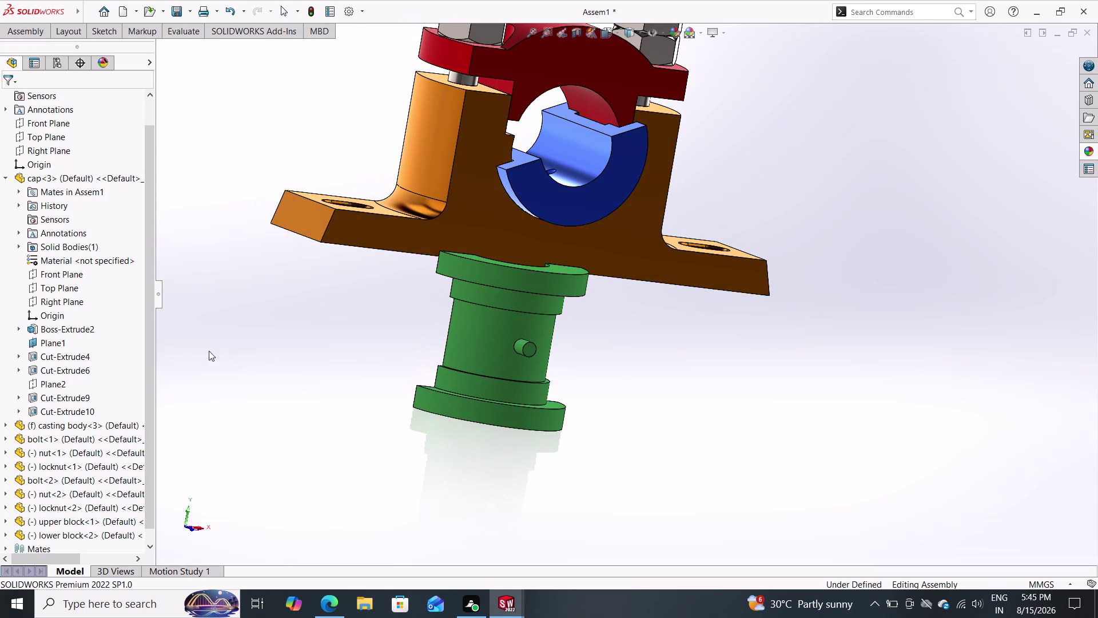
click(21, 31)
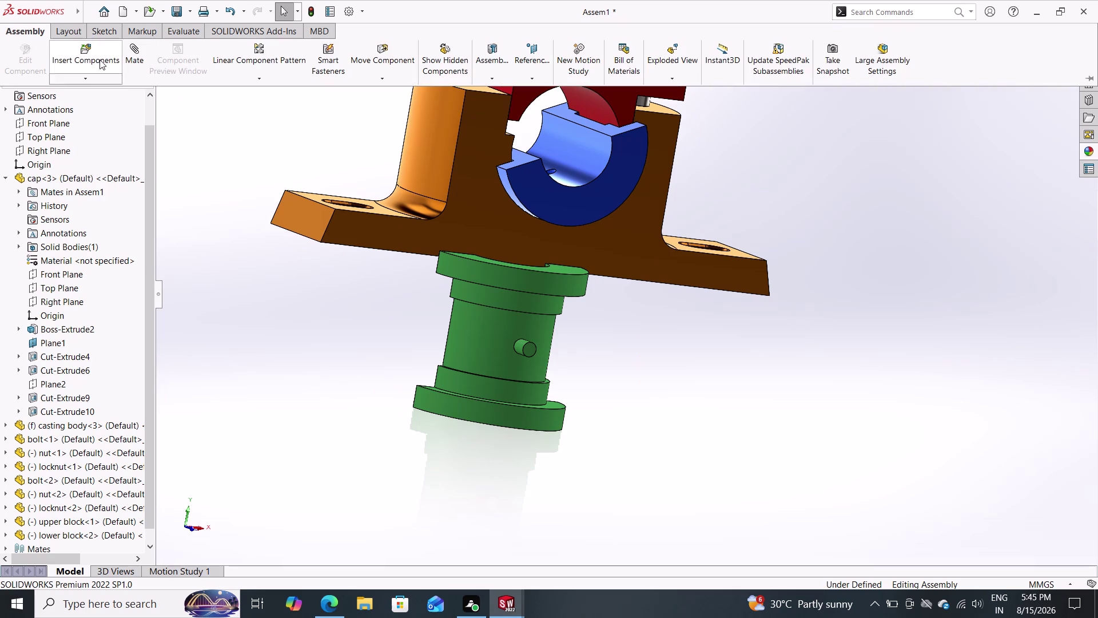
click(136, 48)
middle_drag(228, 346, 308, 389)
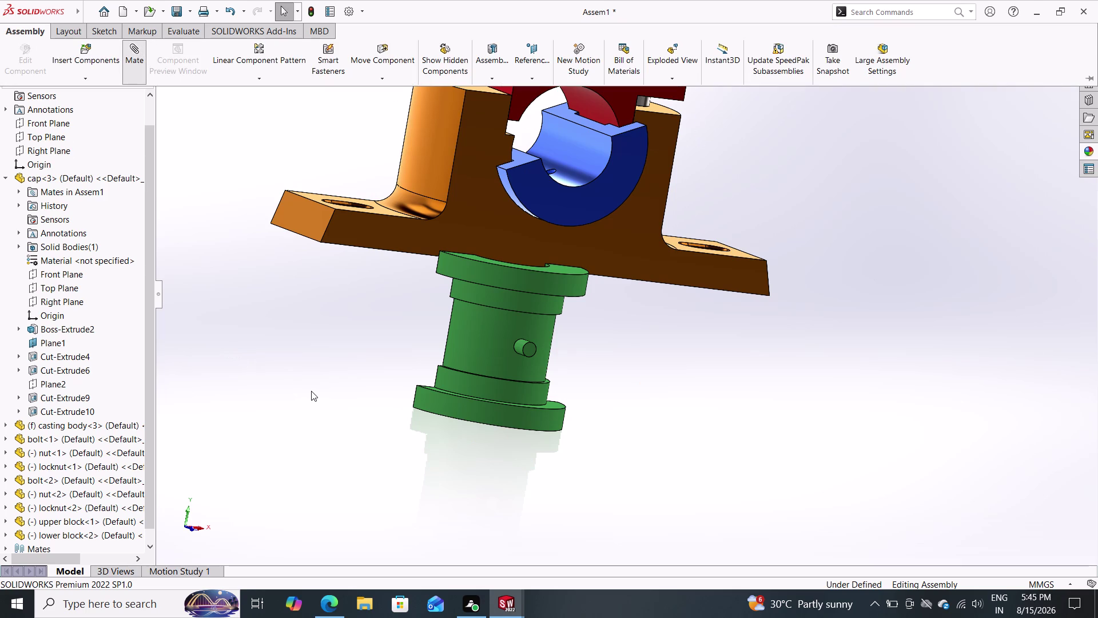
middle_drag(308, 390, 314, 391)
middle_drag(303, 364, 392, 384)
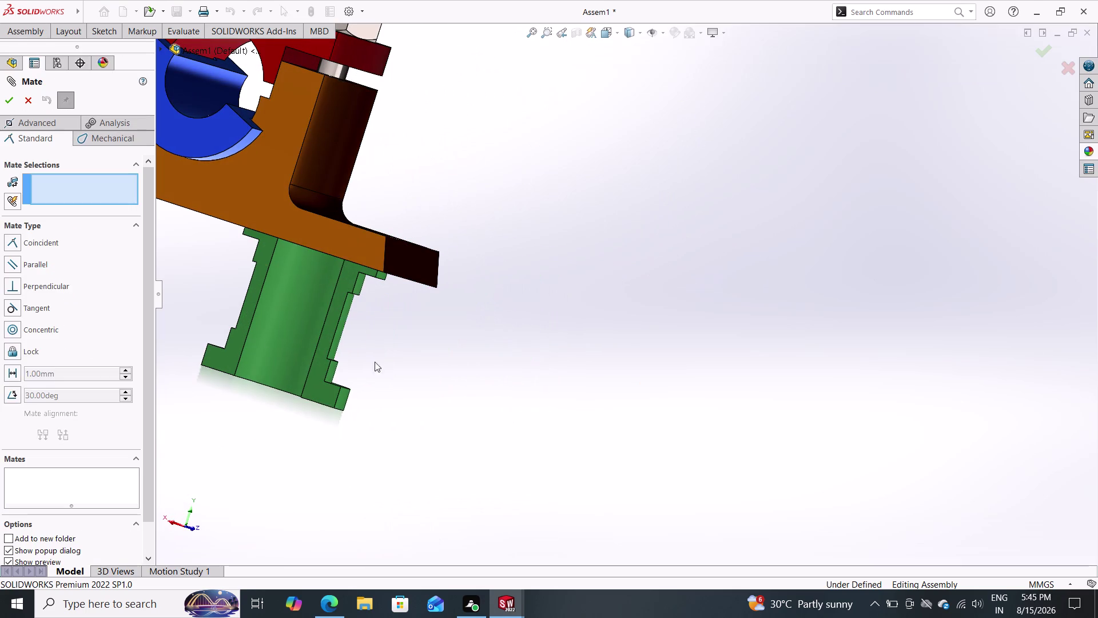
triple_click(293, 325)
middle_drag(535, 295, 484, 312)
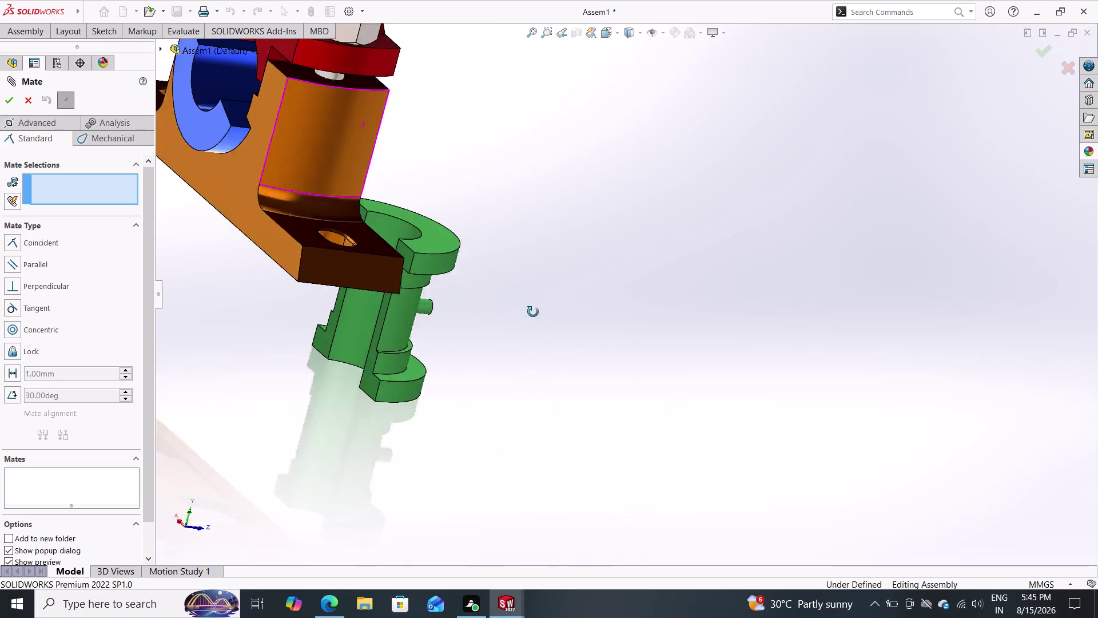
middle_drag(483, 311, 539, 312)
double_click(267, 323)
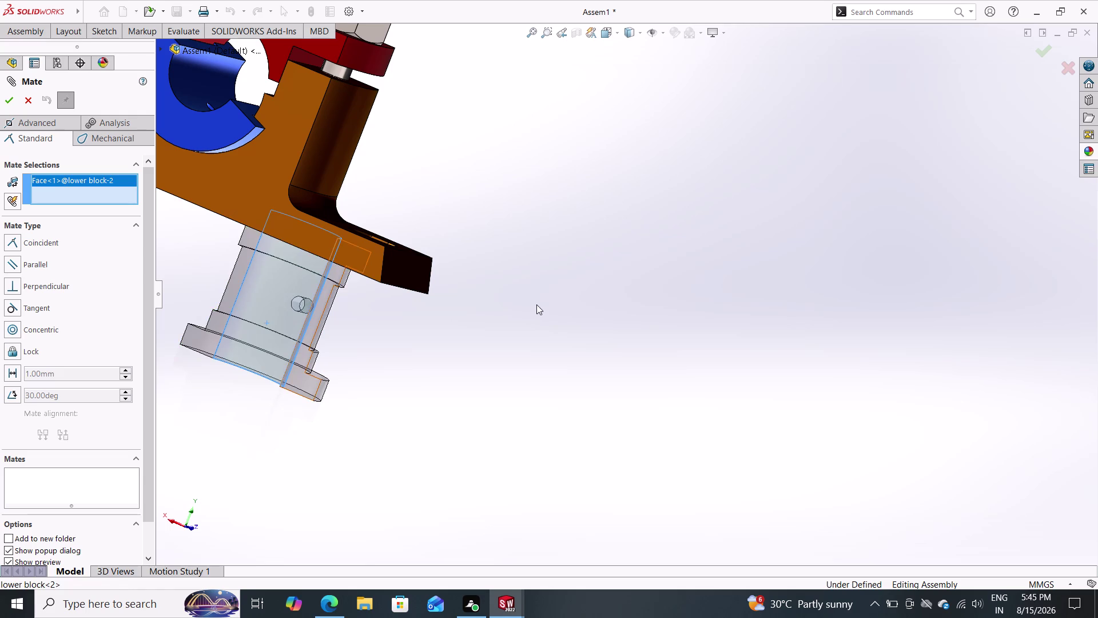
Select the cap's bore face, inspect the concentric preview, then undo twice.
middle_drag(536, 303, 298, 201)
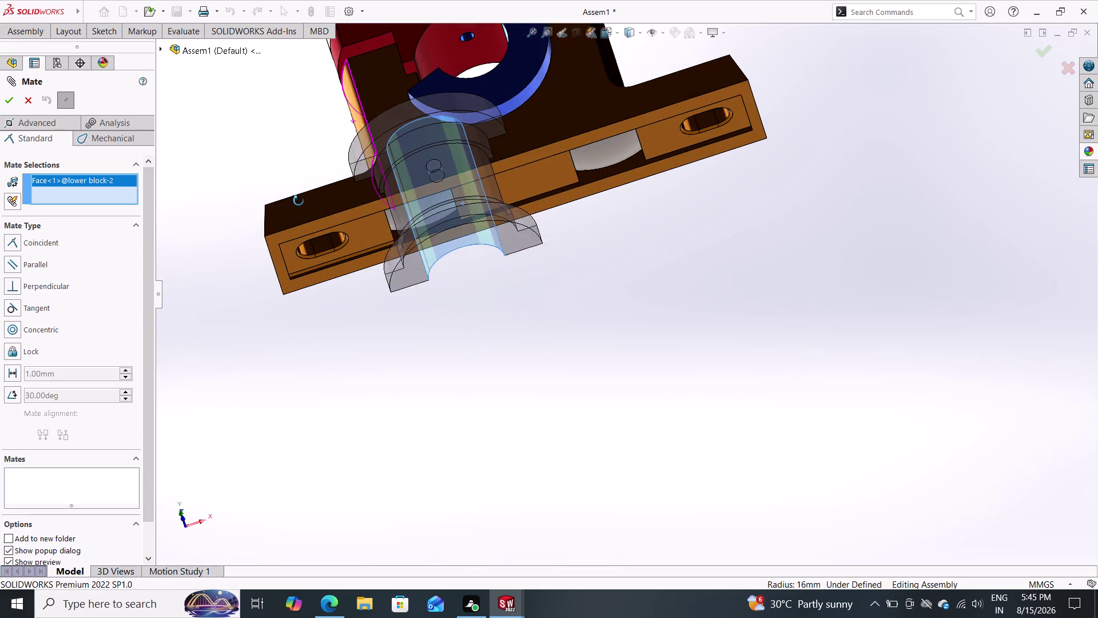
middle_drag(299, 201, 299, 205)
double_click(434, 55)
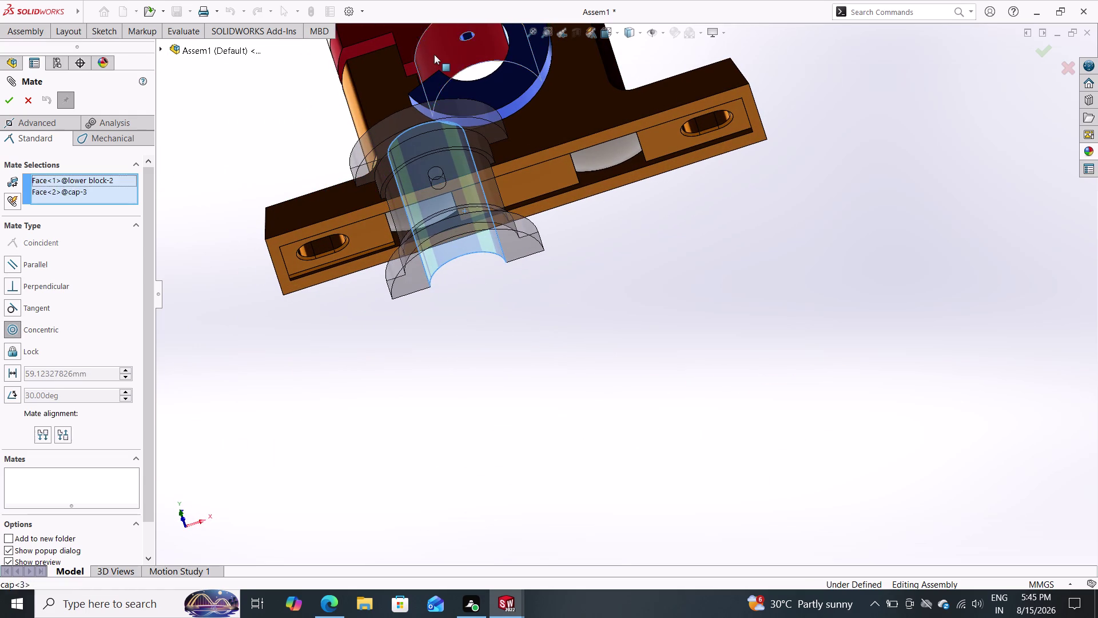
middle_drag(391, 311, 462, 423)
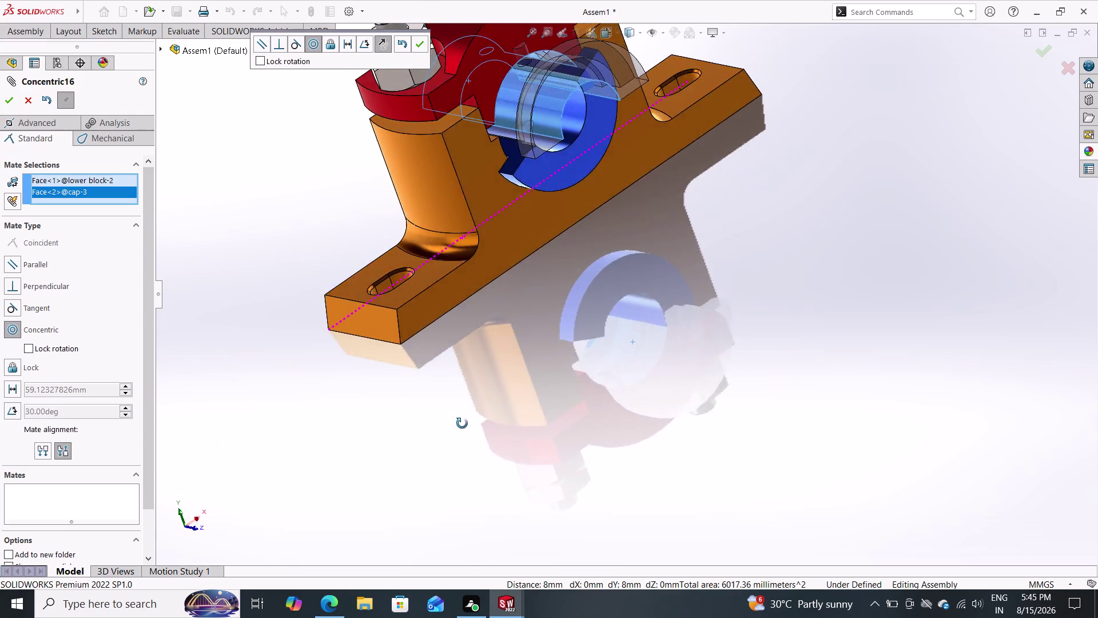
middle_drag(462, 423, 655, 413)
scroll(up, 3)
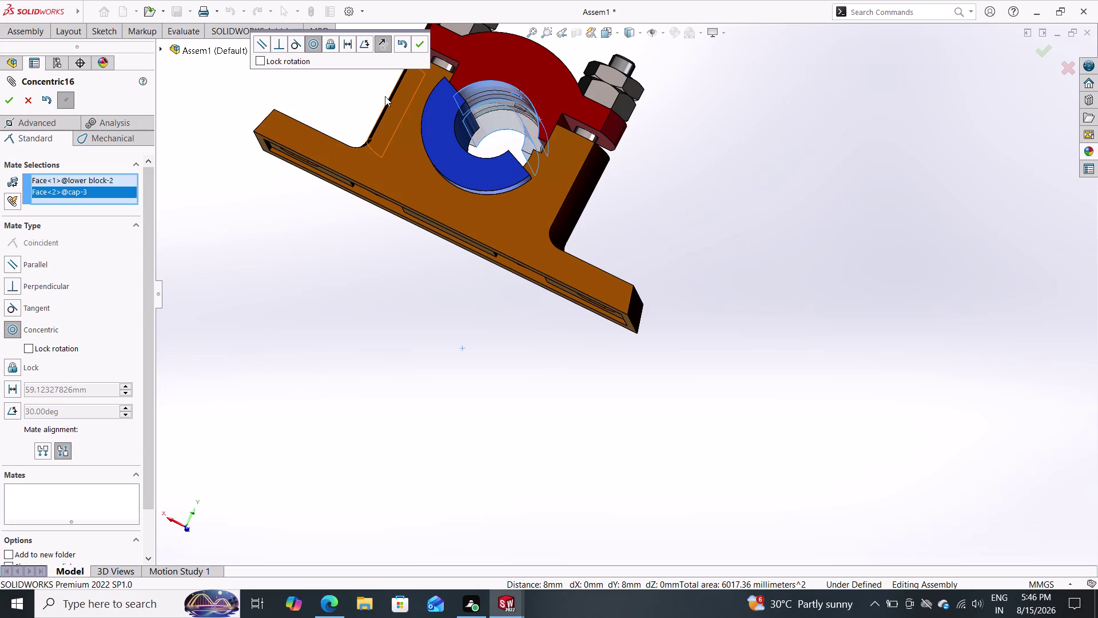
key(ctrl+z)
key(ctrl+z)
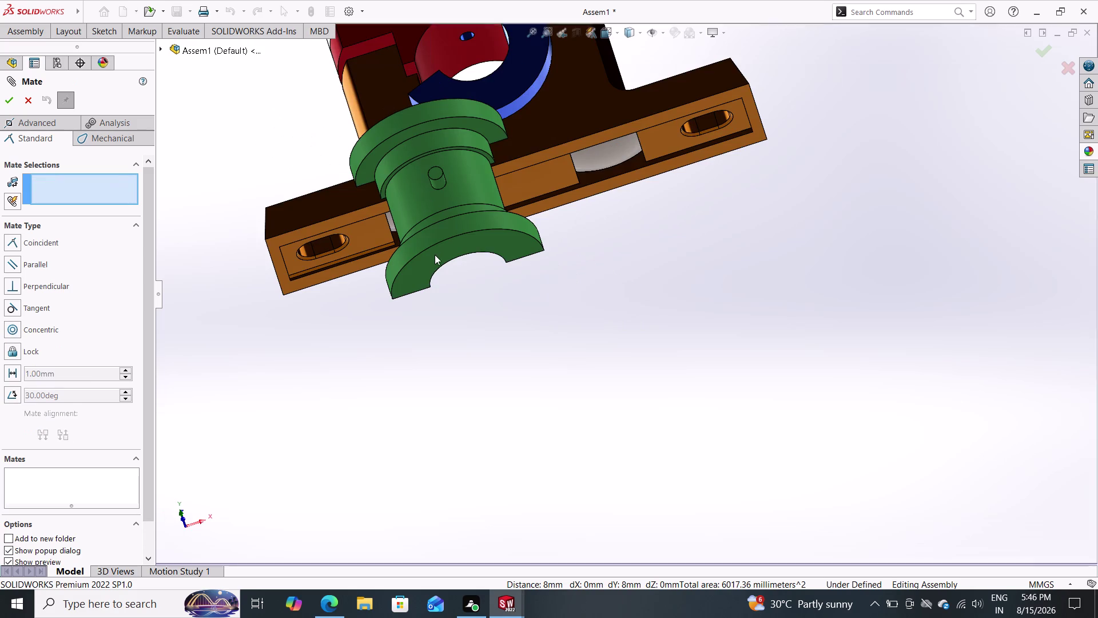
Exit the mate and undo repeatedly until both bearing blocks are removed.
key(ctrl+z)
key(Escape)
key(Escape)
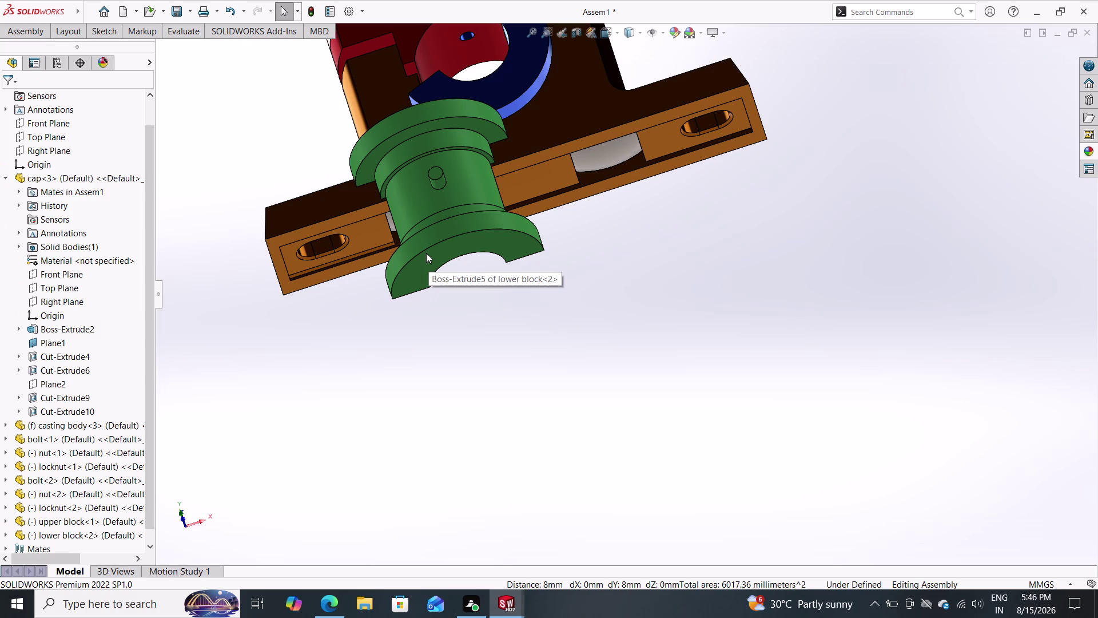
key(ctrl+z)
key(ctrl+z)
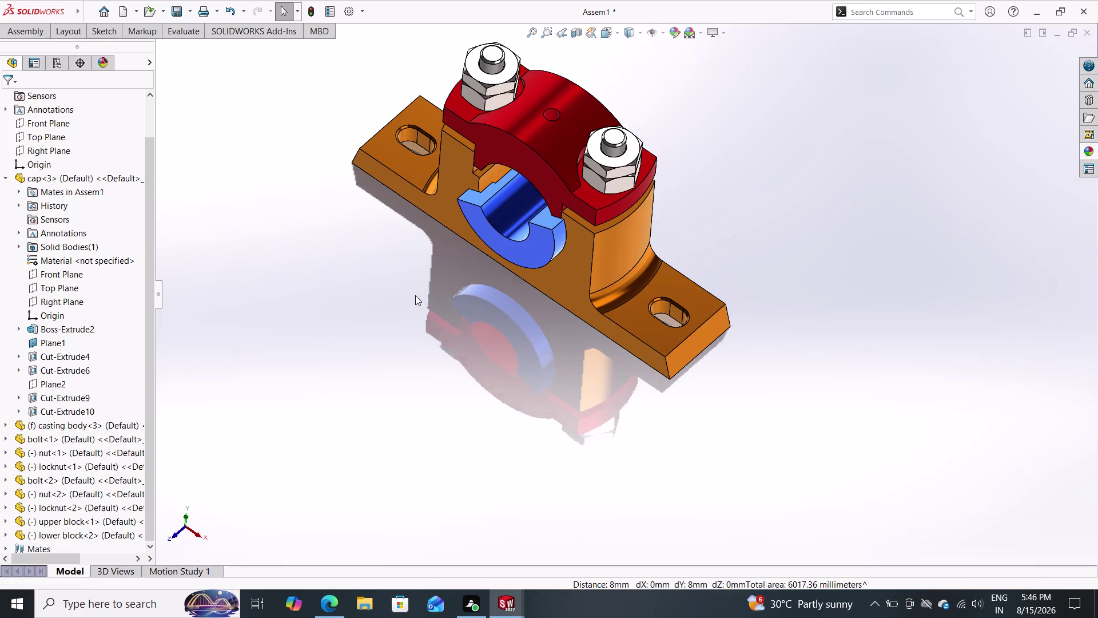
key(ctrl+z)
key(ctrl+z)
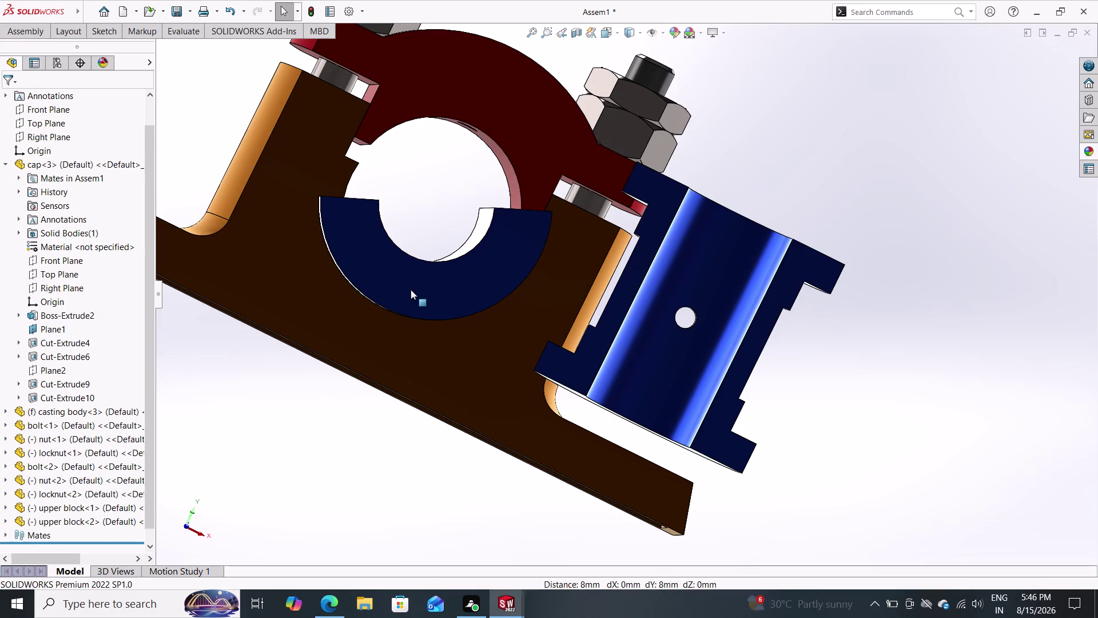
key(ctrl+z)
key(ctrl+z)
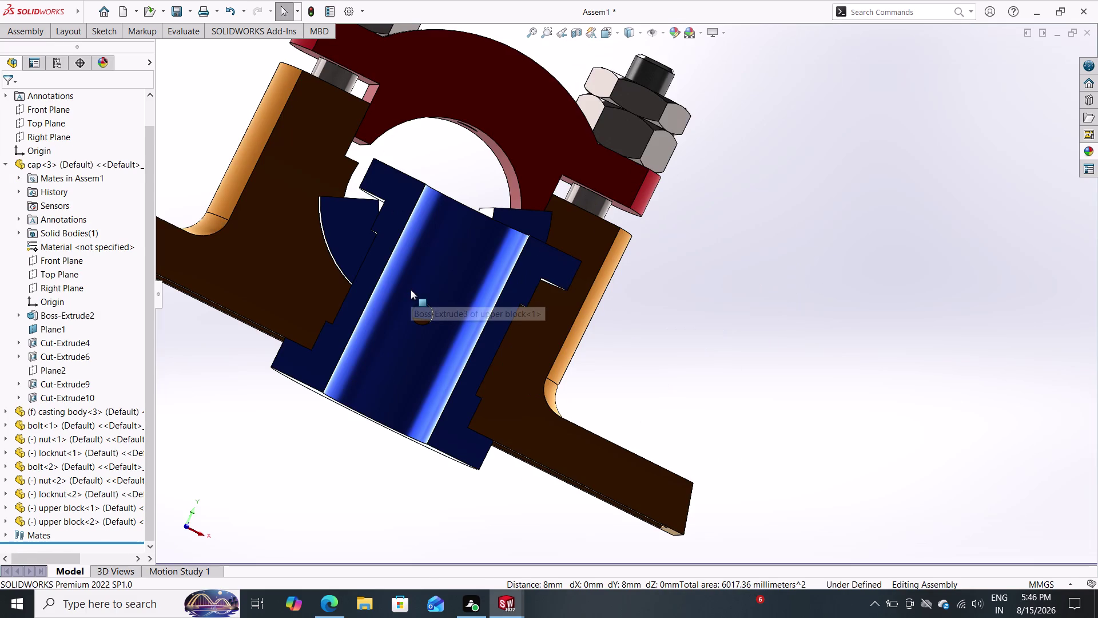
key(ctrl+z)
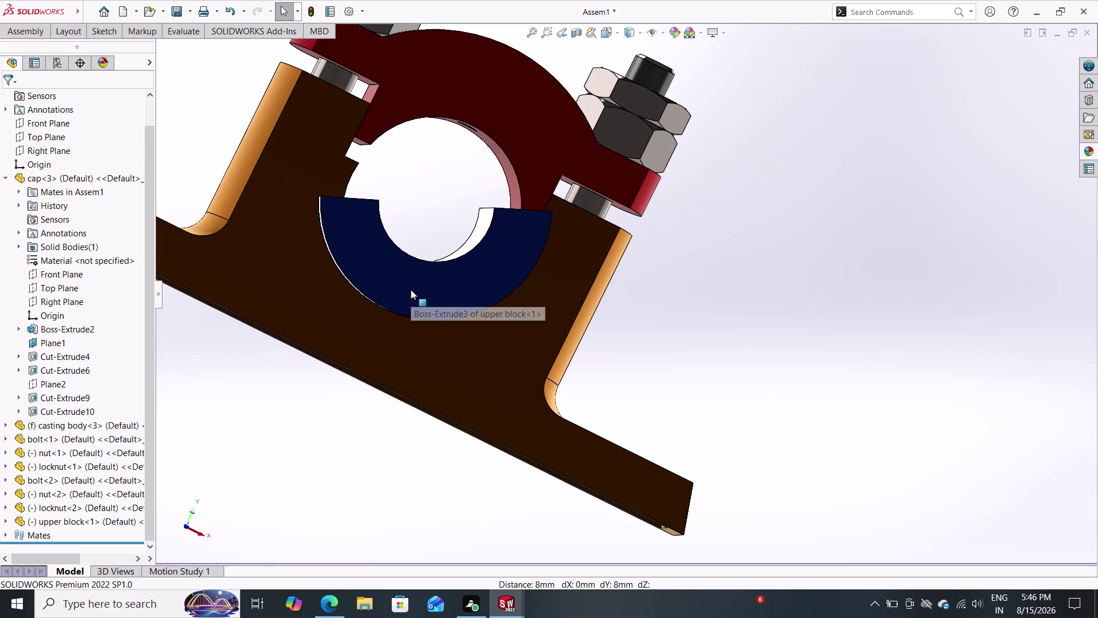
key(ctrl+z)
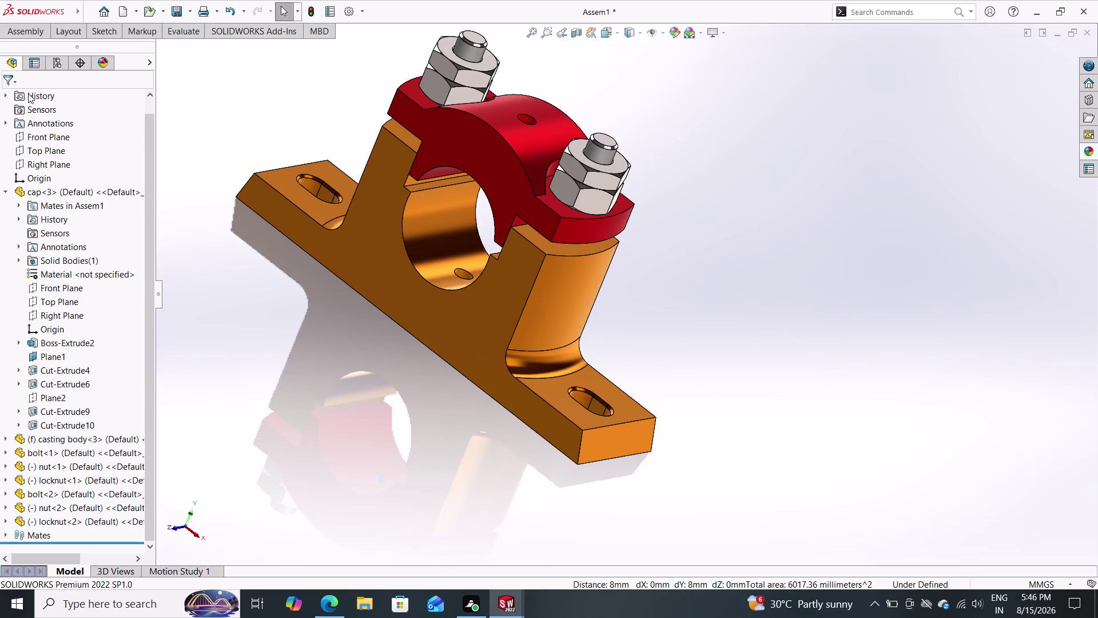
Insert a fresh upper block part and place it beside the casting.
double_click(20, 29)
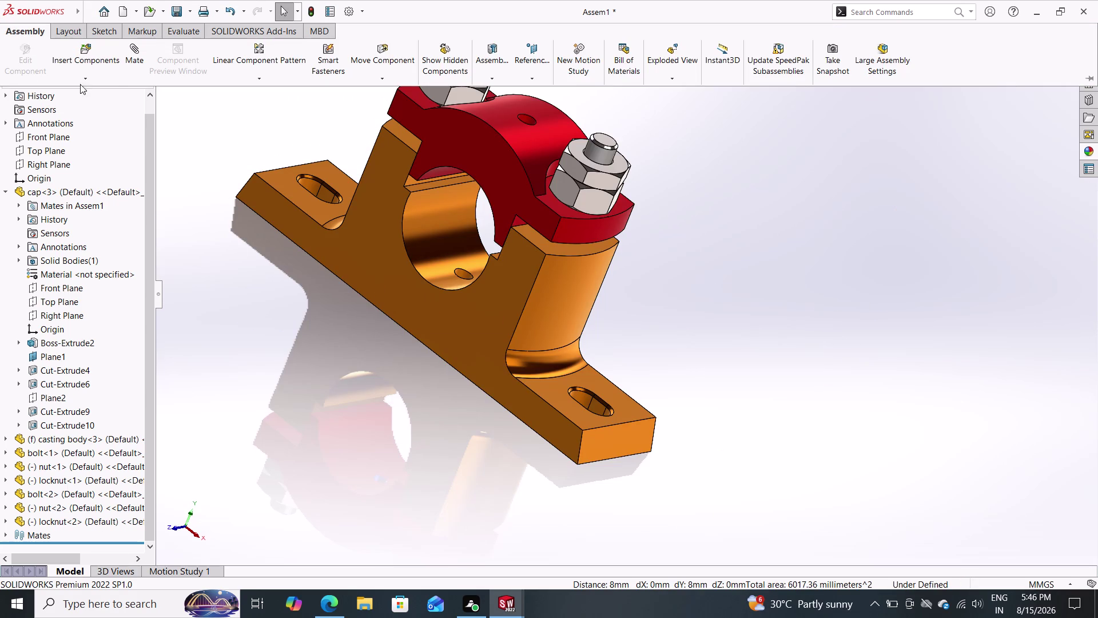
click(91, 62)
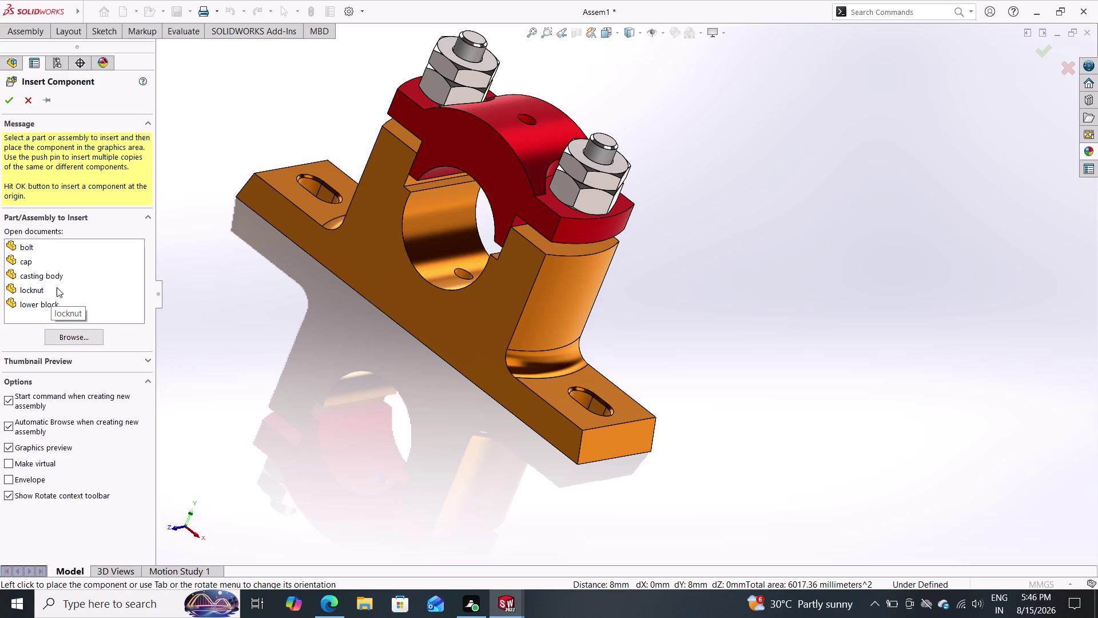
click(63, 339)
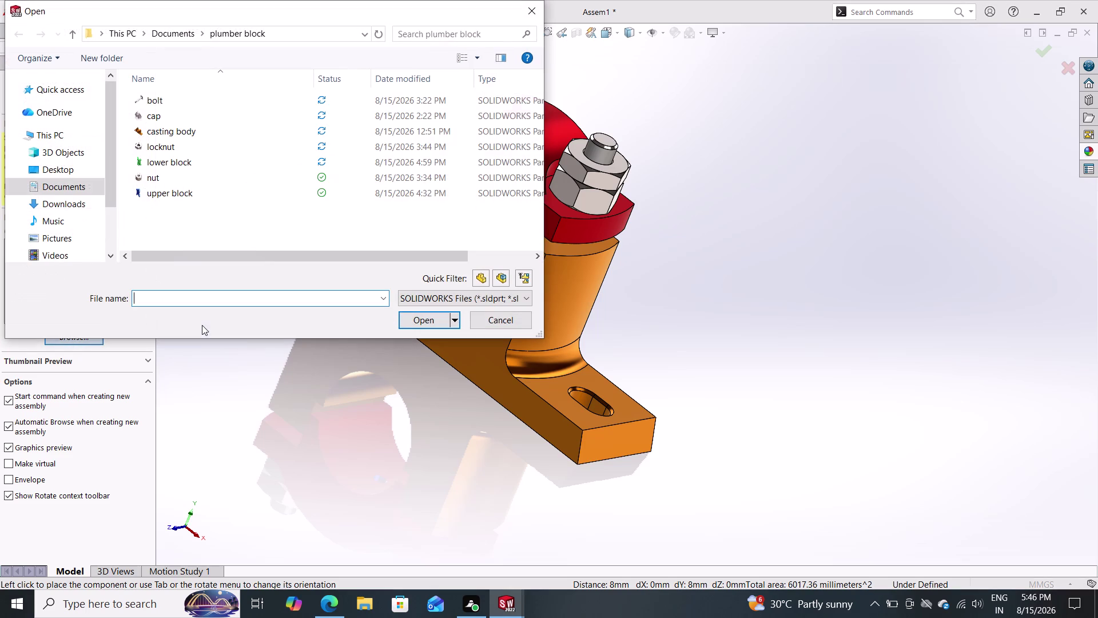
click(176, 194)
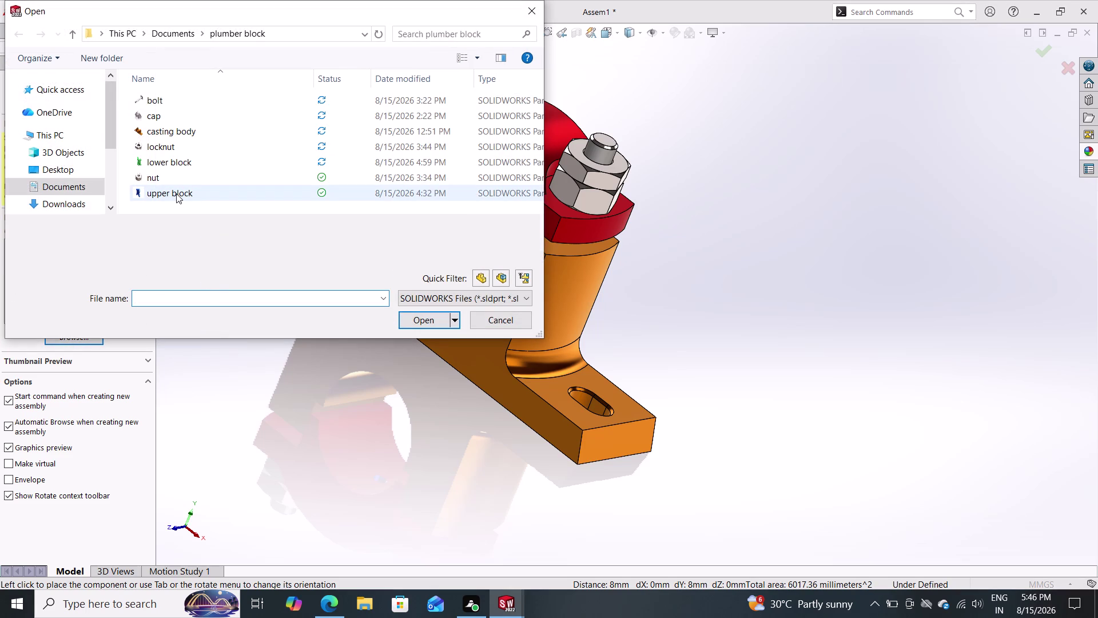
double_click(443, 319)
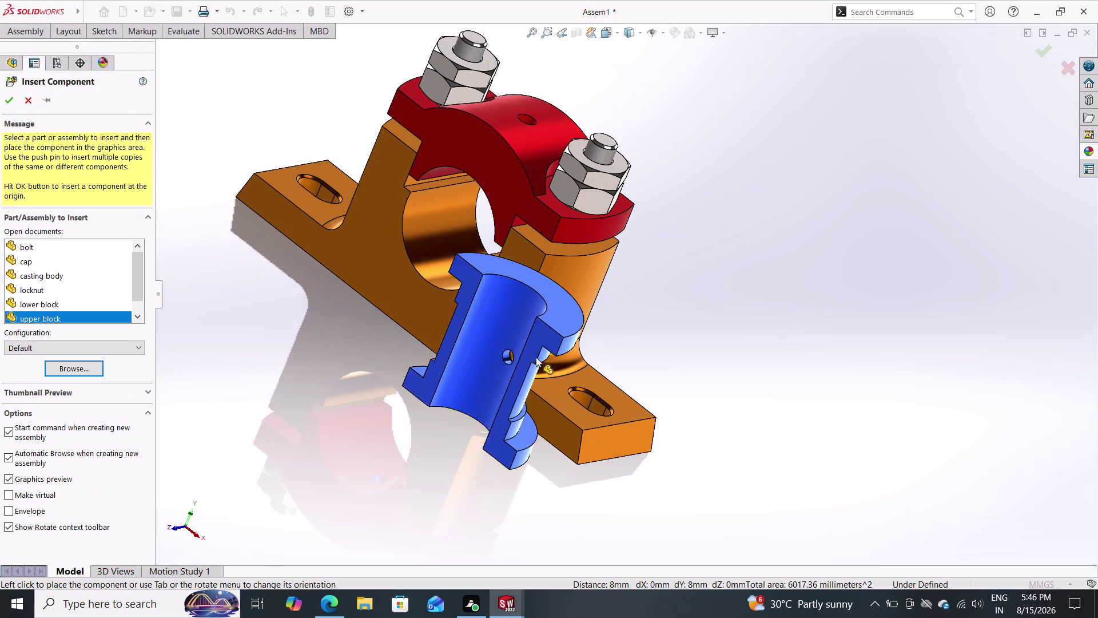
double_click(850, 296)
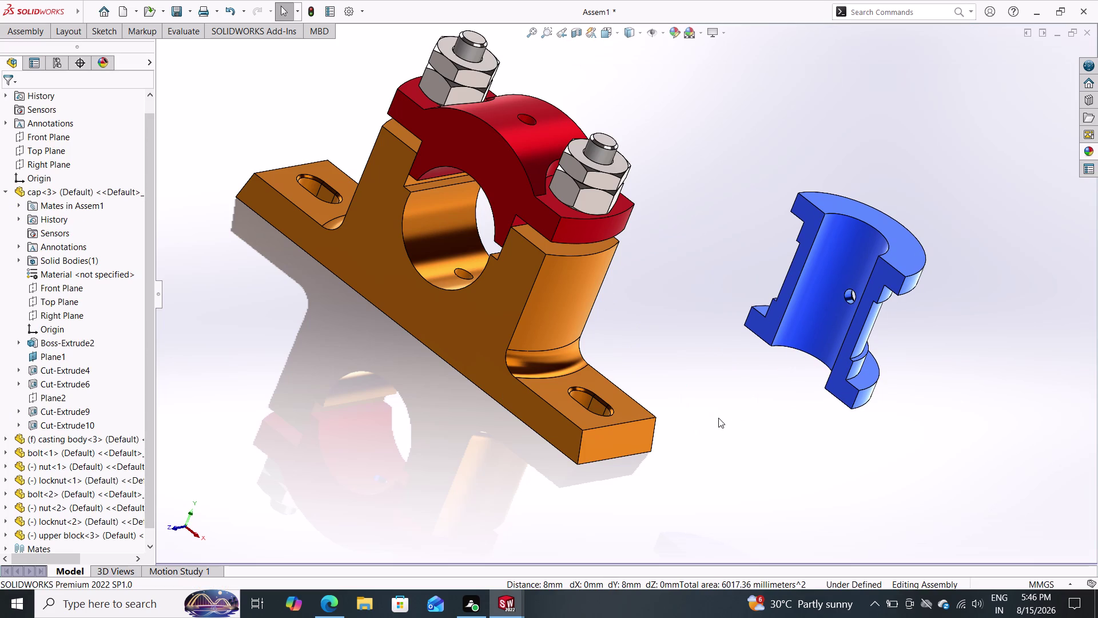
click(19, 30)
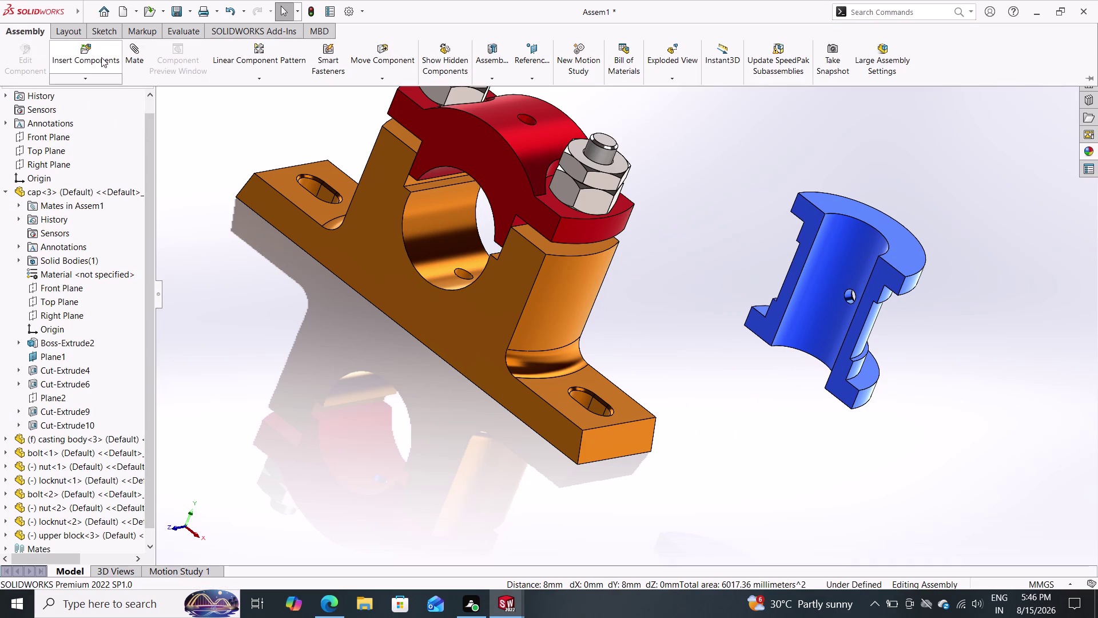
Mate the upper block's outer round face concentric with the cap's bore.
double_click(131, 57)
middle_drag(689, 292, 605, 292)
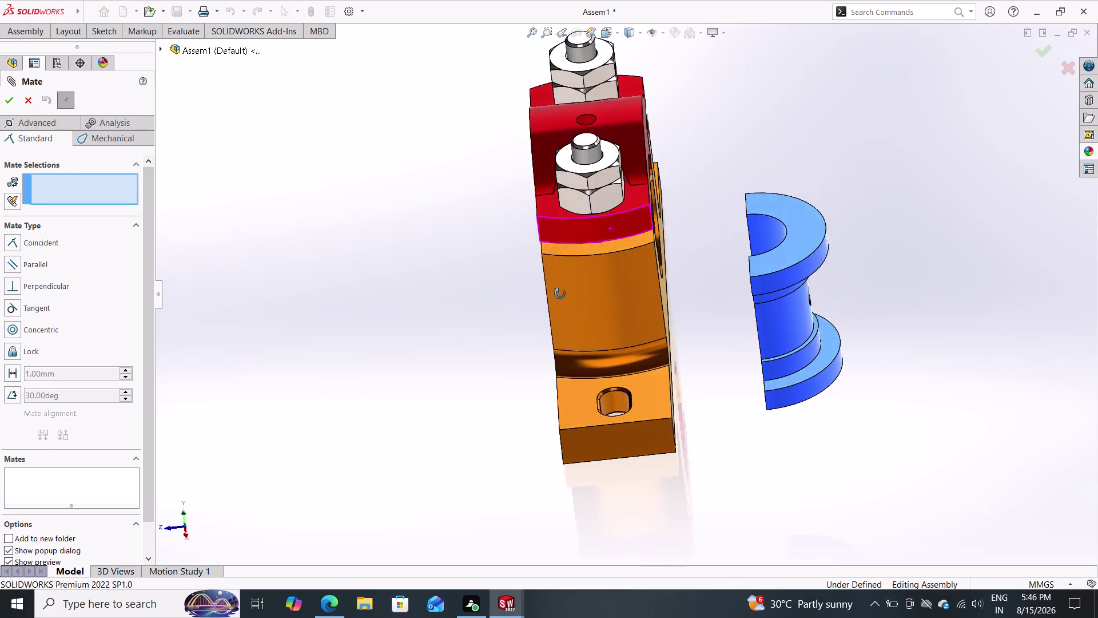
middle_drag(604, 292, 535, 293)
click(559, 321)
middle_drag(421, 328, 606, 298)
scroll(down, 3)
scroll(up, 3)
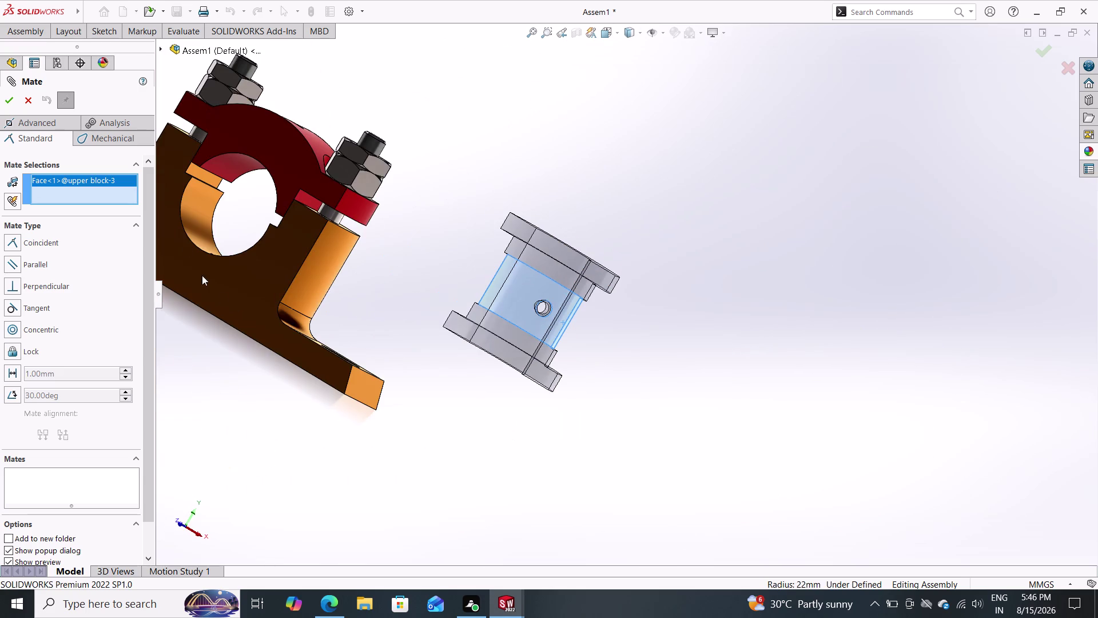
middle_drag(223, 294, 277, 235)
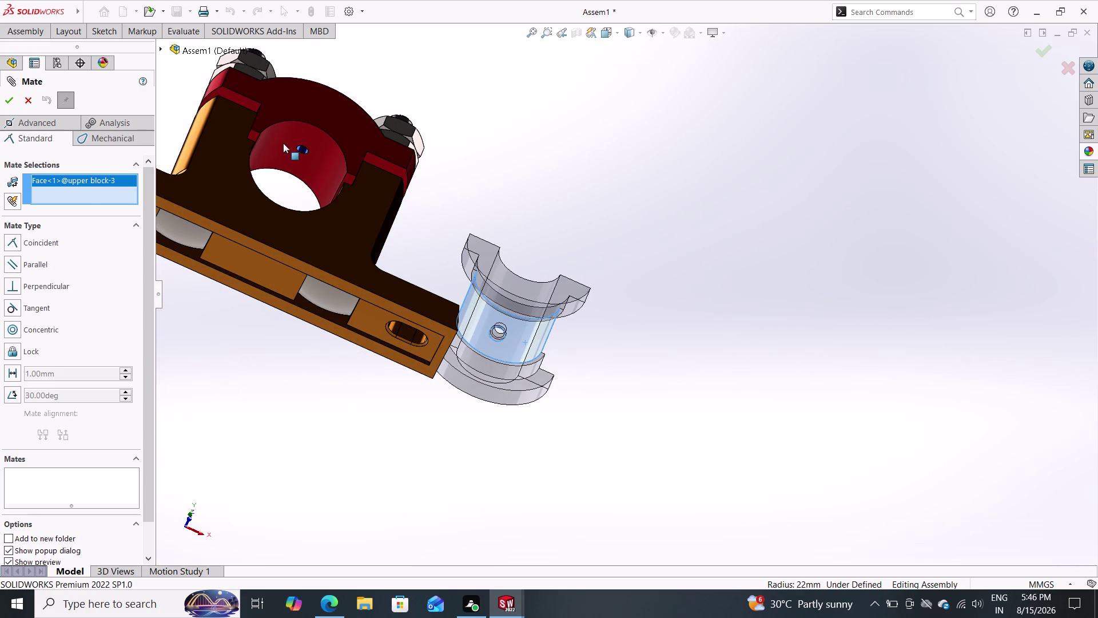
click(283, 143)
middle_drag(456, 195, 431, 278)
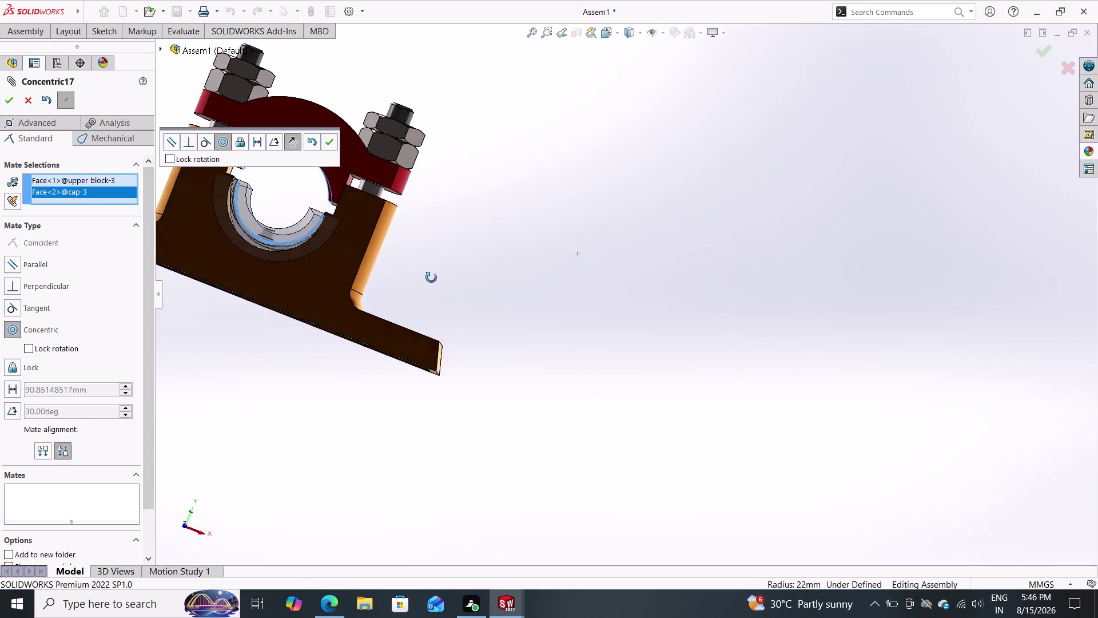
middle_drag(431, 278, 417, 298)
scroll(up, 3)
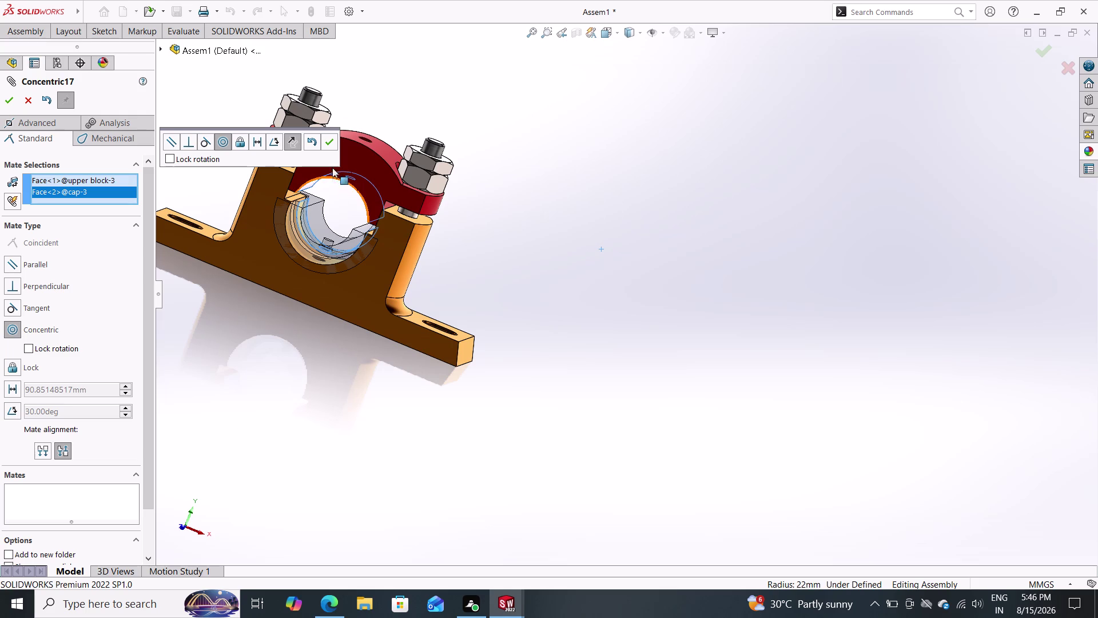
click(332, 140)
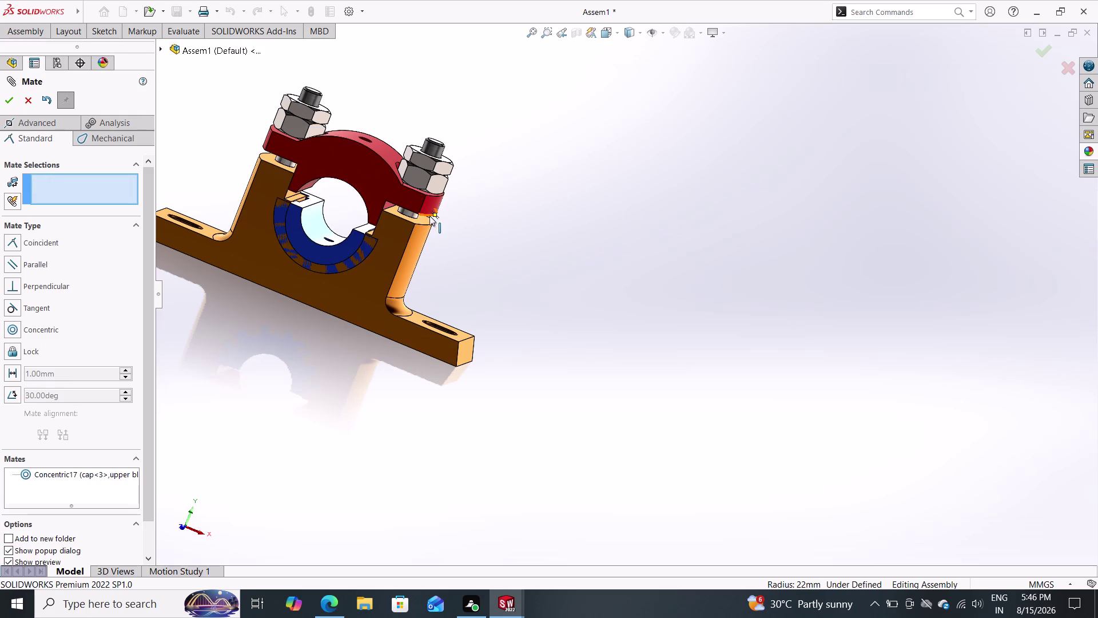
Orbit to inspect the aligned block, then undo the concentric mate.
middle_drag(494, 221, 354, 239)
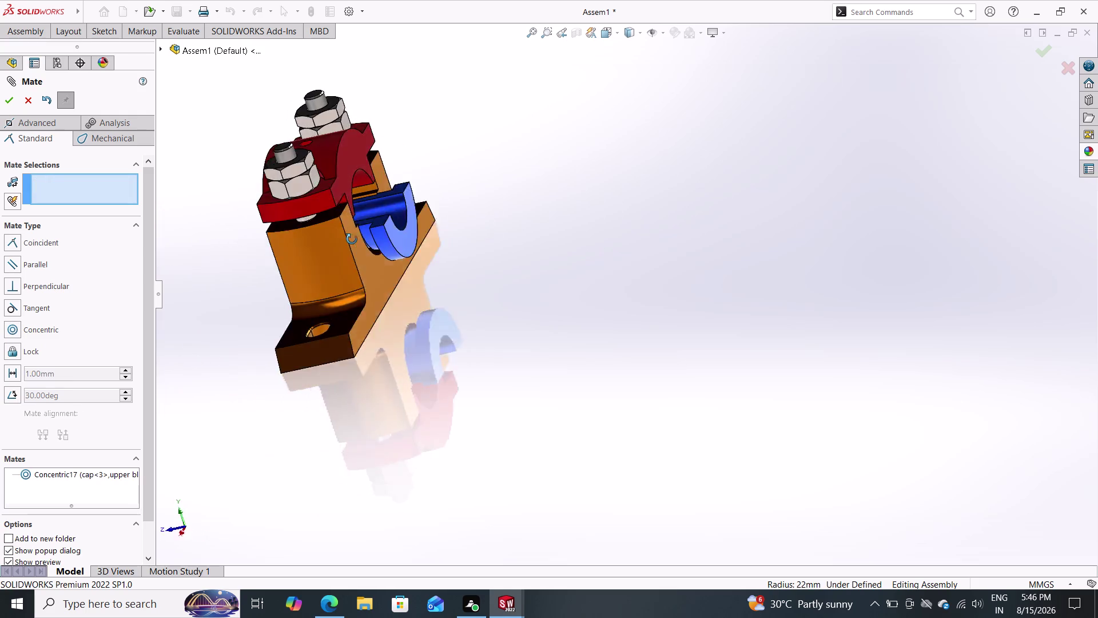
middle_drag(354, 239, 340, 317)
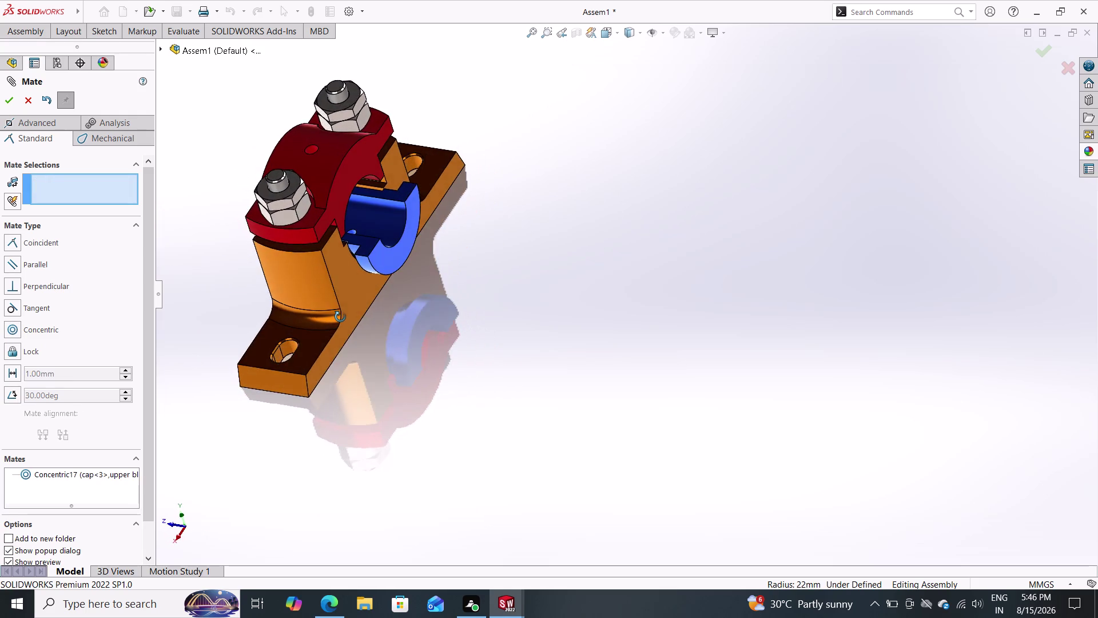
middle_drag(340, 317, 421, 298)
middle_drag(450, 301, 321, 213)
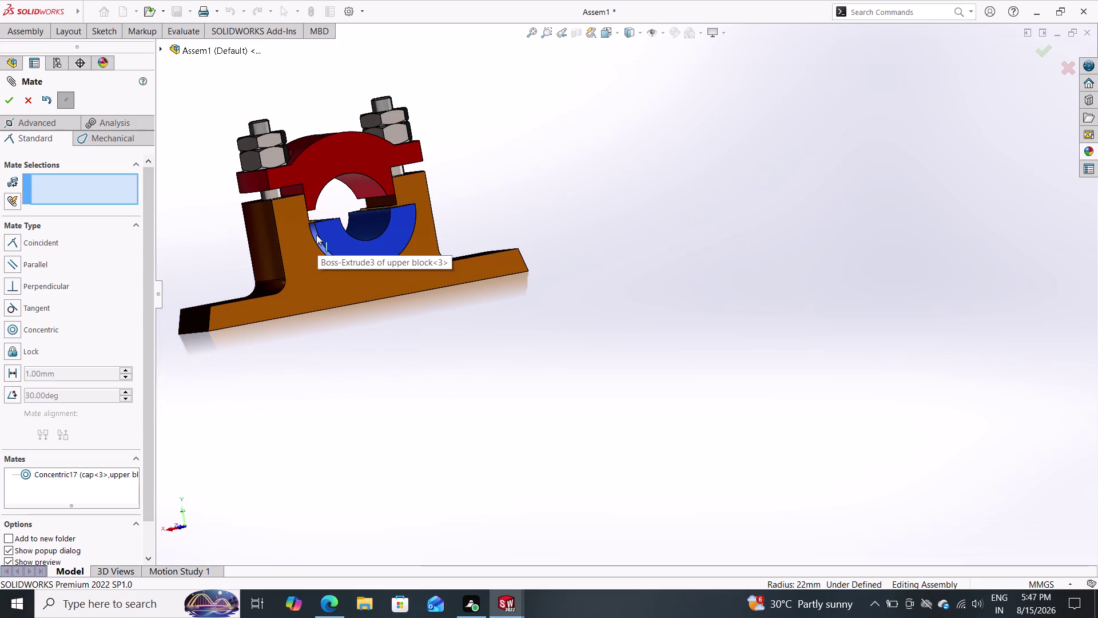
key(ctrl+z)
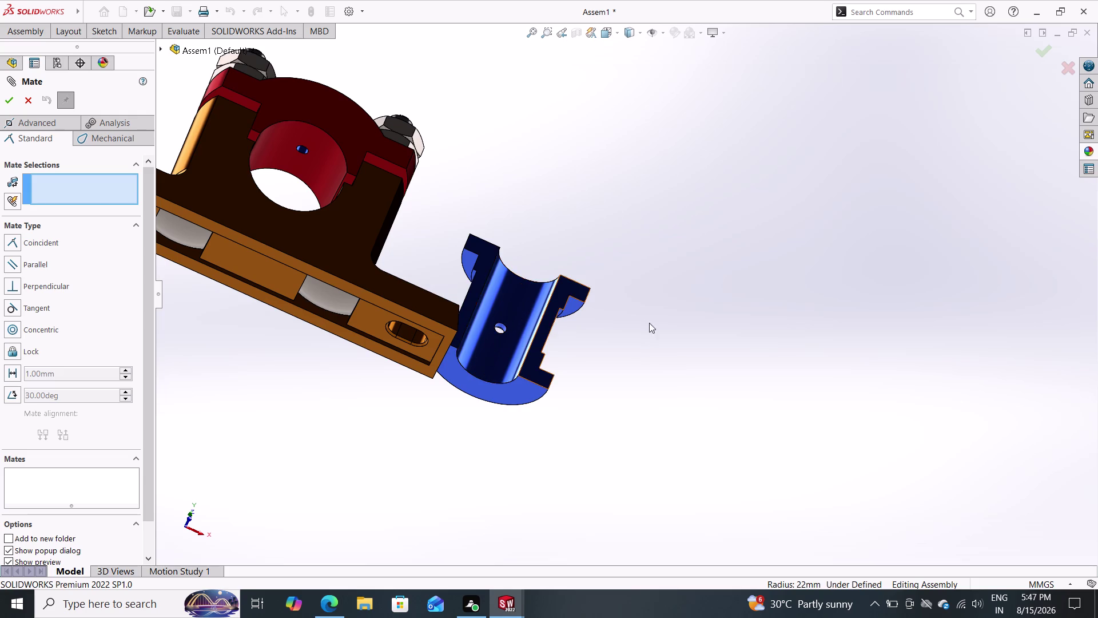
Reselect the upper block's cylindrical face and the cap's round bore face.
middle_drag(649, 329, 631, 434)
click(529, 219)
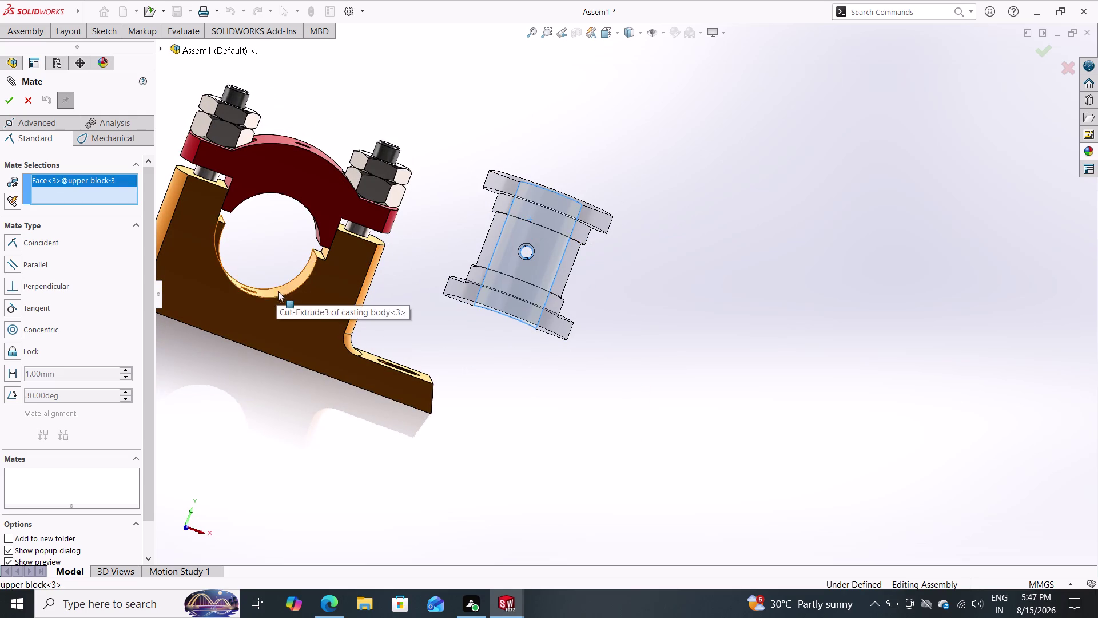
scroll(down, 3)
scroll(down, 3)
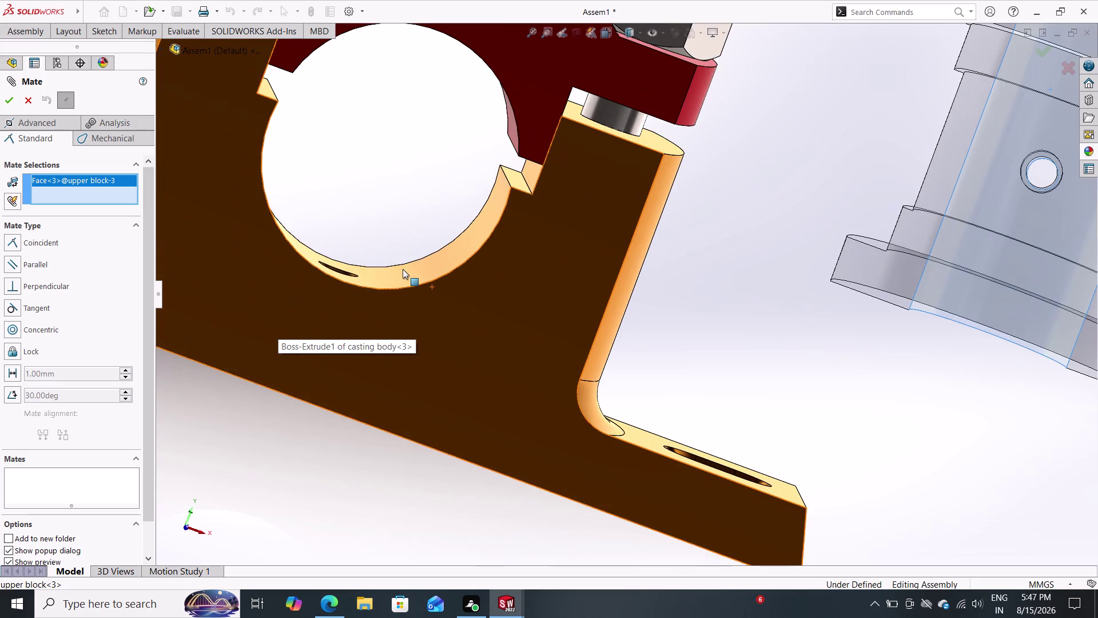
scroll(down, 3)
scroll(up, 3)
scroll(down, 3)
scroll(up, 3)
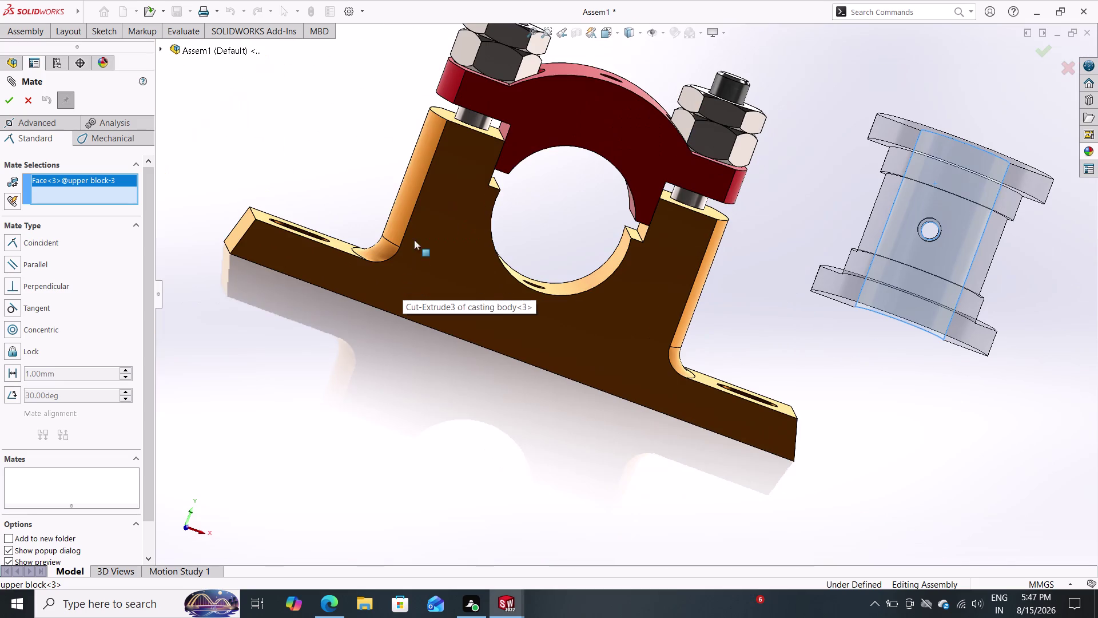
middle_drag(547, 243, 543, 119)
scroll(up, 3)
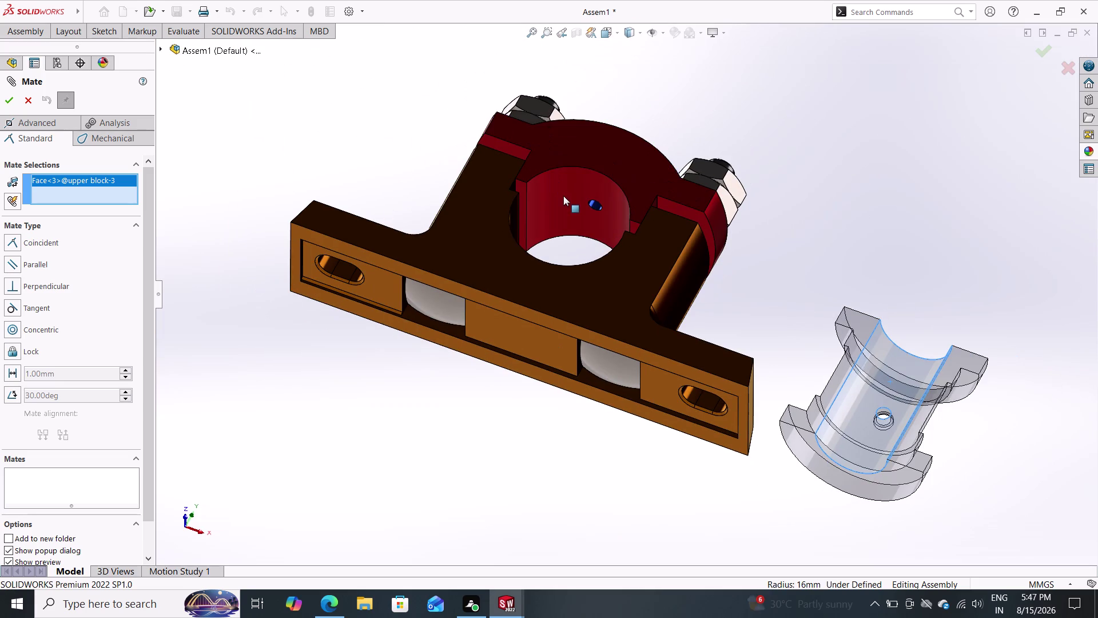
click(567, 202)
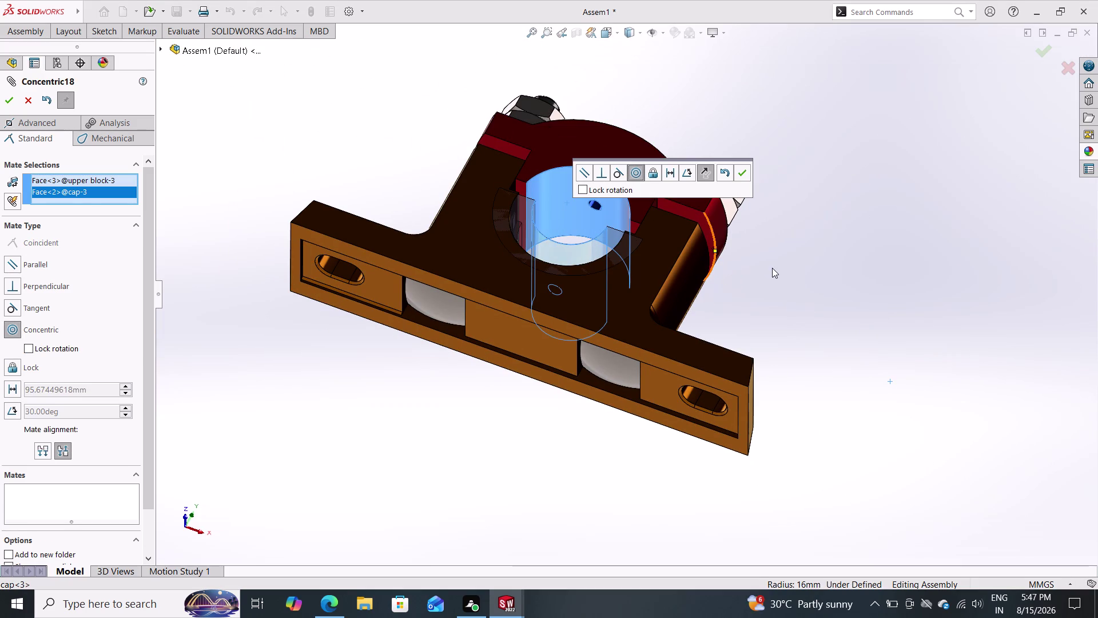
Flip the mate alignment, reposition the block, and confirm the concentric constraint.
double_click(709, 171)
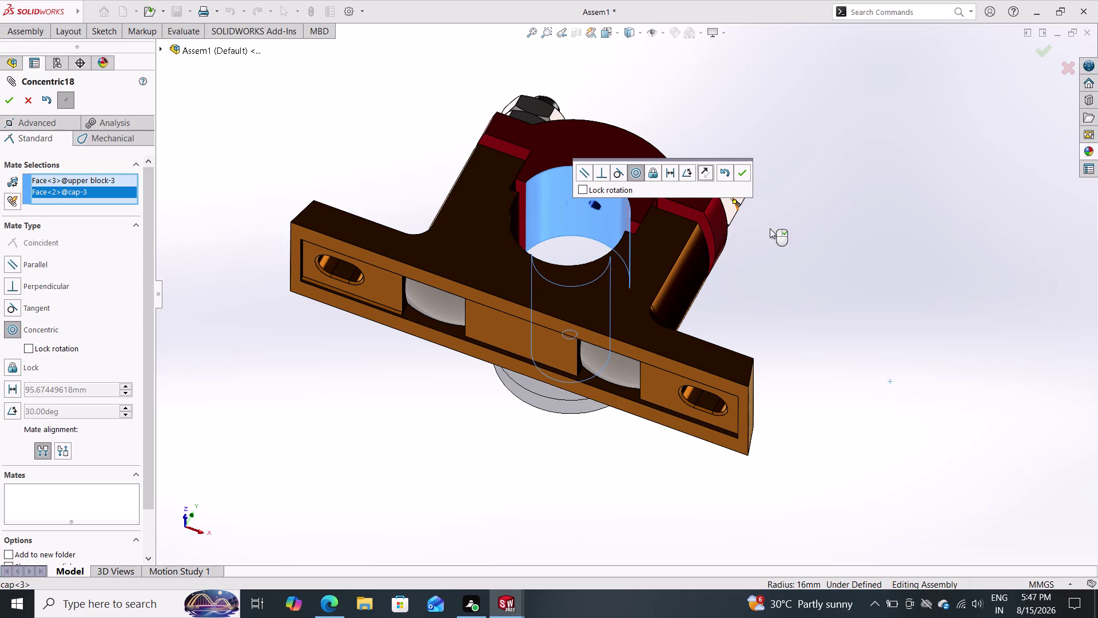
middle_drag(807, 246, 579, 271)
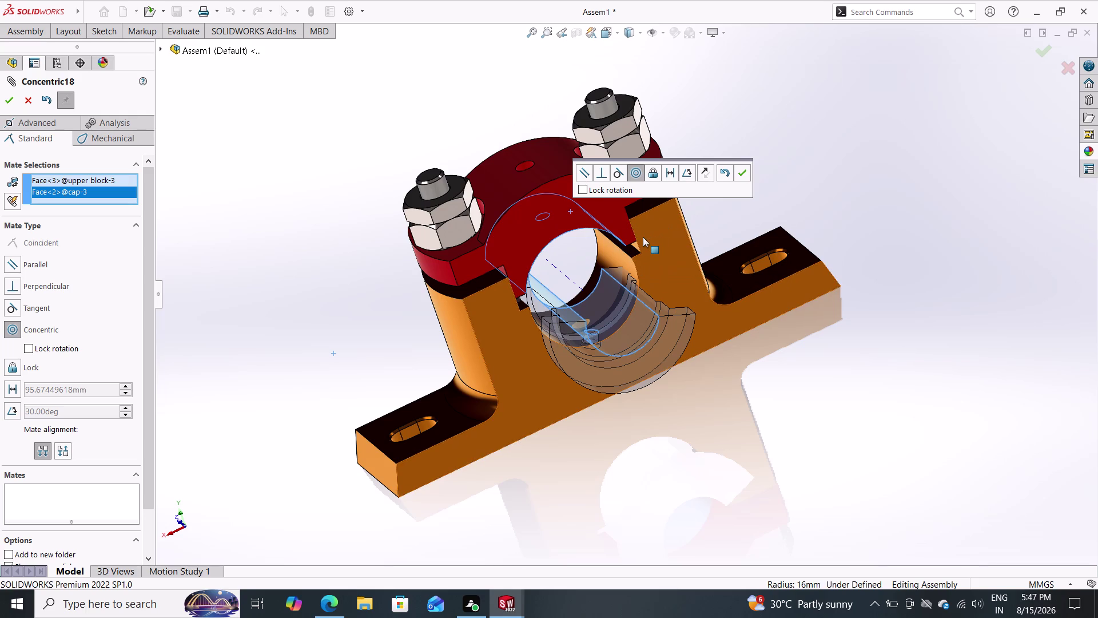
click(706, 173)
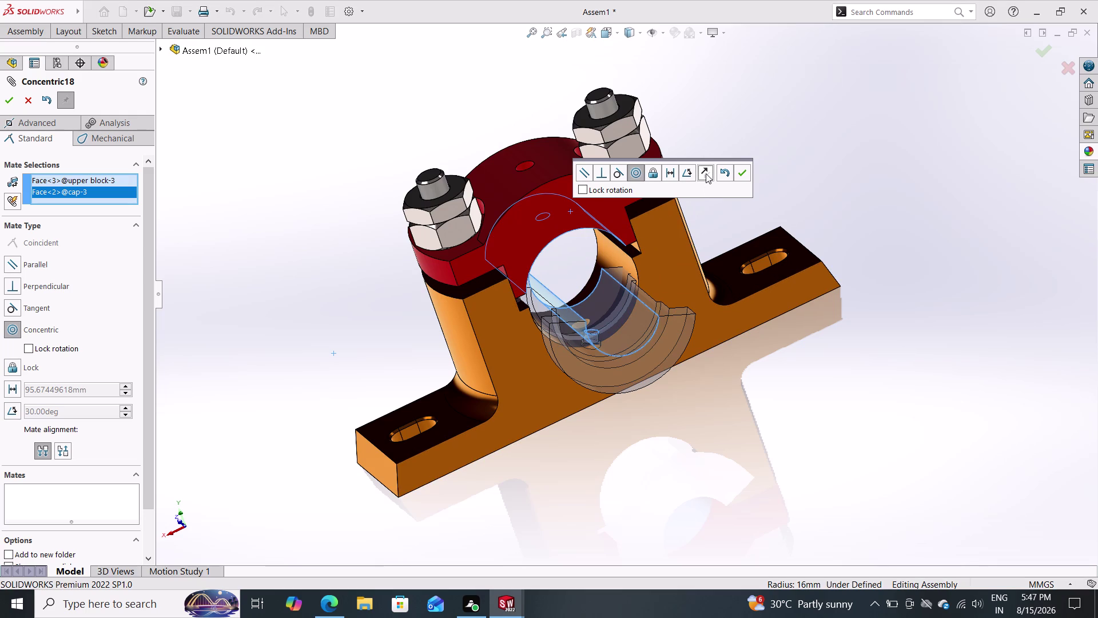
click(706, 173)
double_click(705, 172)
click(562, 325)
drag(562, 330, 638, 424)
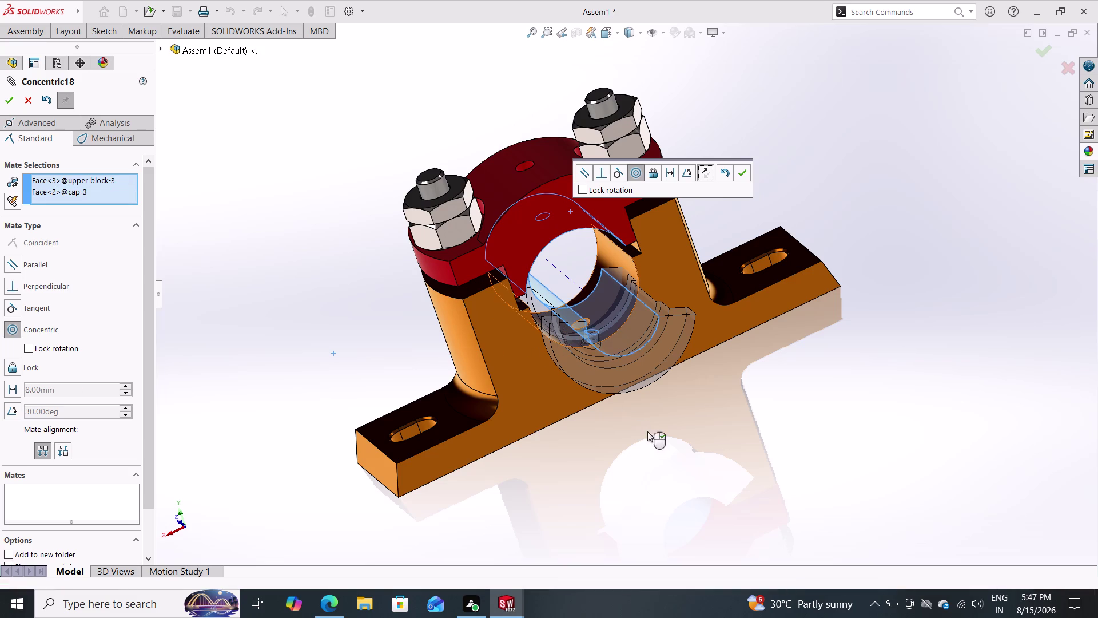
drag(639, 424, 663, 439)
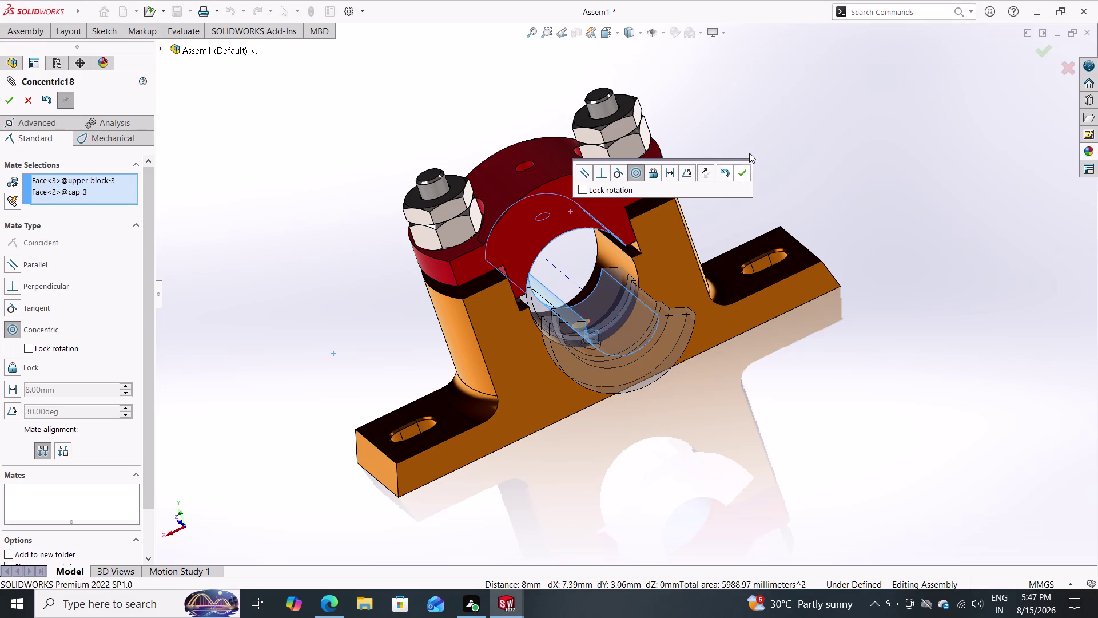
click(742, 169)
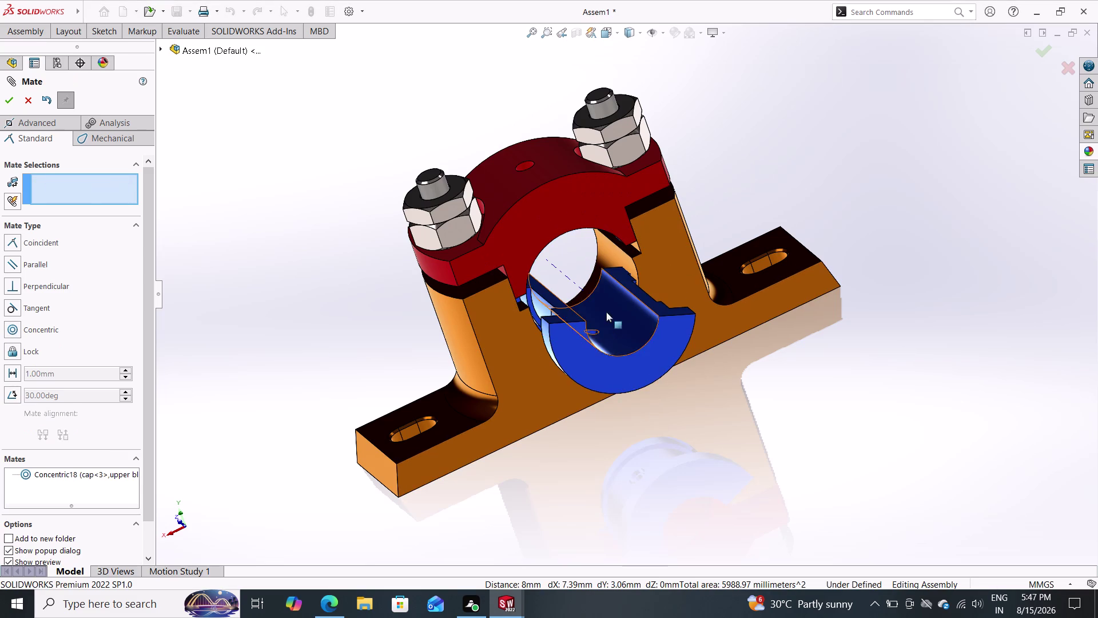
Pick a face of the blue half-bush, then clear the mate selections.
click(551, 351)
drag(550, 351, 568, 263)
click(568, 263)
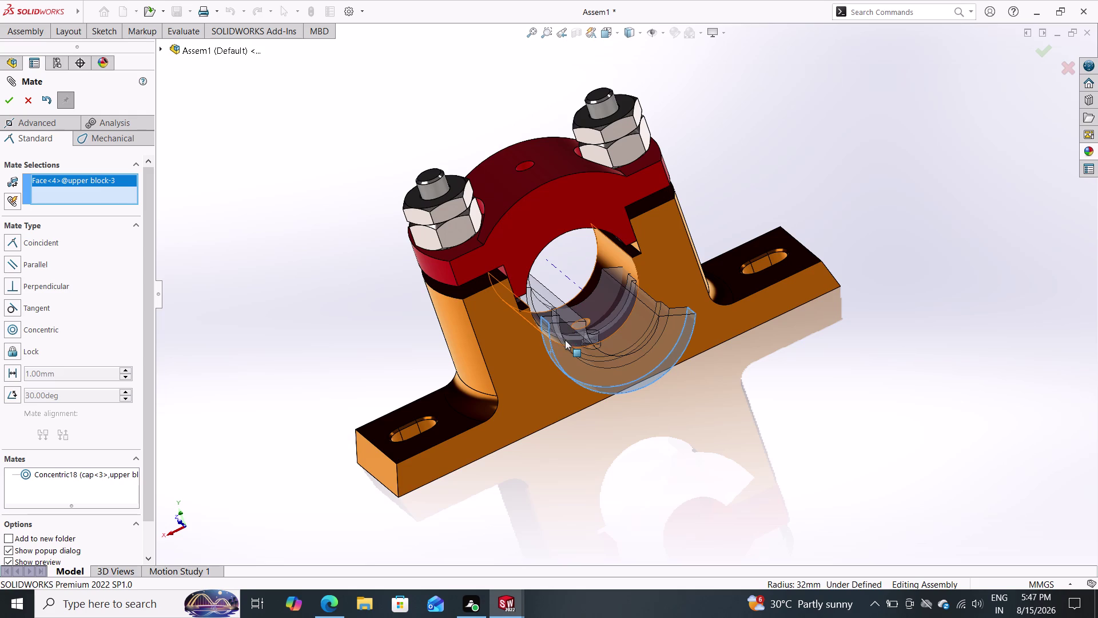
drag(565, 340, 553, 278)
middle_drag(549, 470, 556, 462)
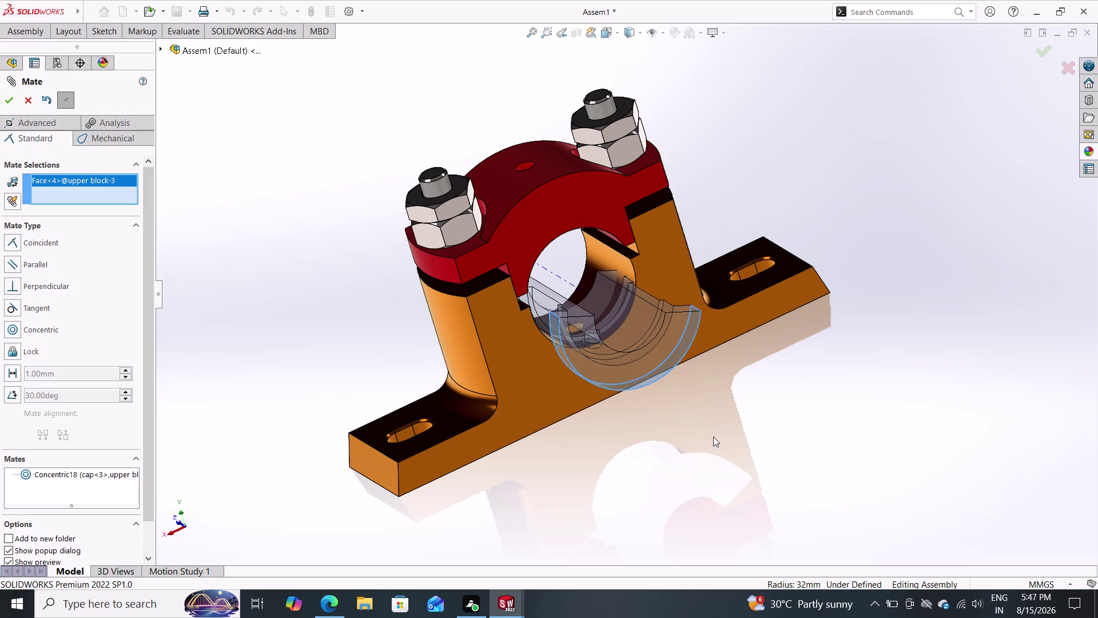
right_click(87, 181)
double_click(114, 194)
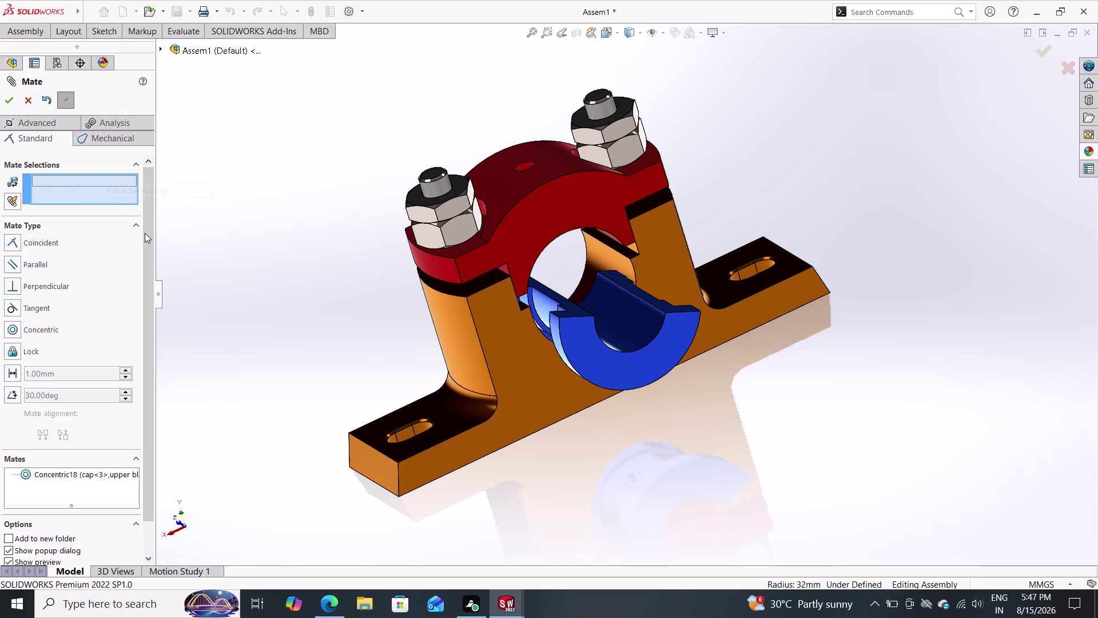
Drag the half-bush out of the bore and clear the mistaken casting edge selection.
drag(606, 359, 575, 342)
click(572, 341)
click(566, 335)
drag(564, 330, 599, 365)
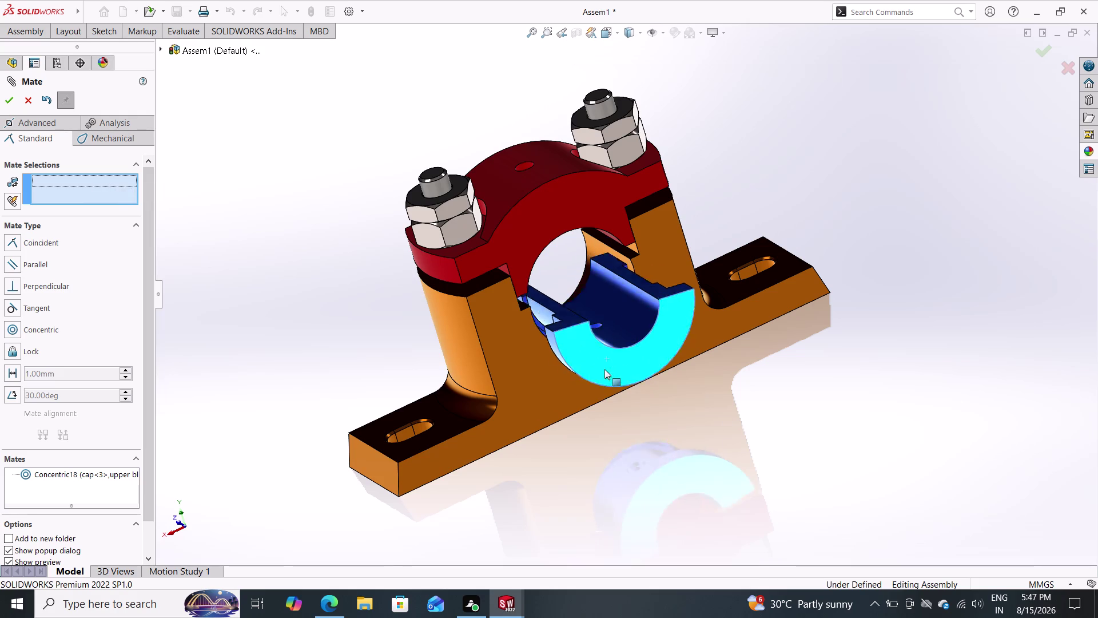
drag(599, 365, 792, 255)
click(792, 255)
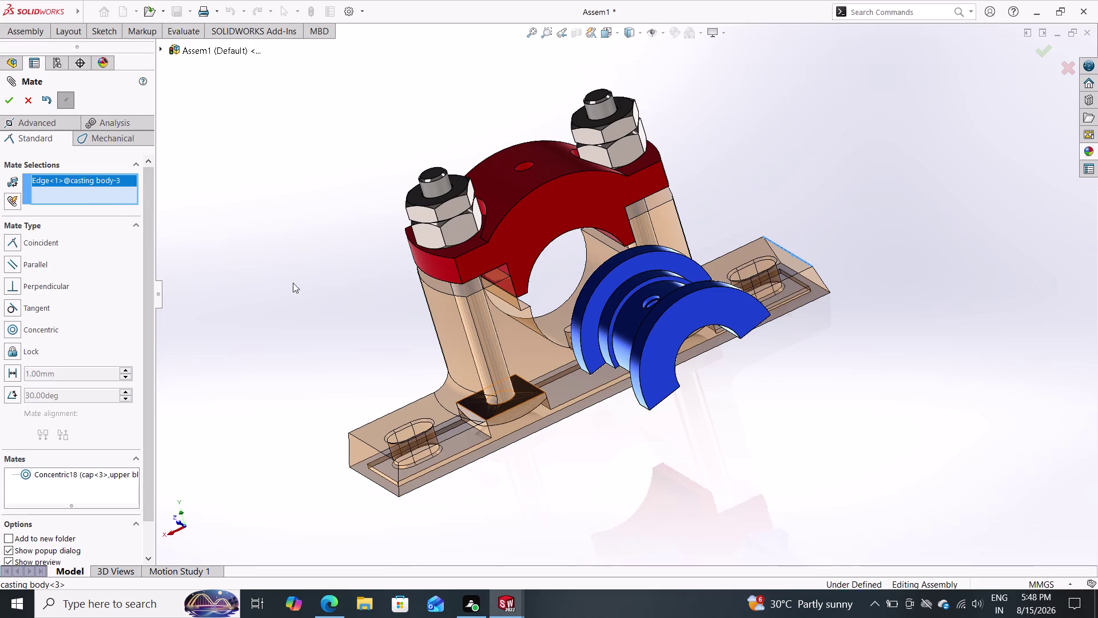
right_click(88, 177)
double_click(112, 180)
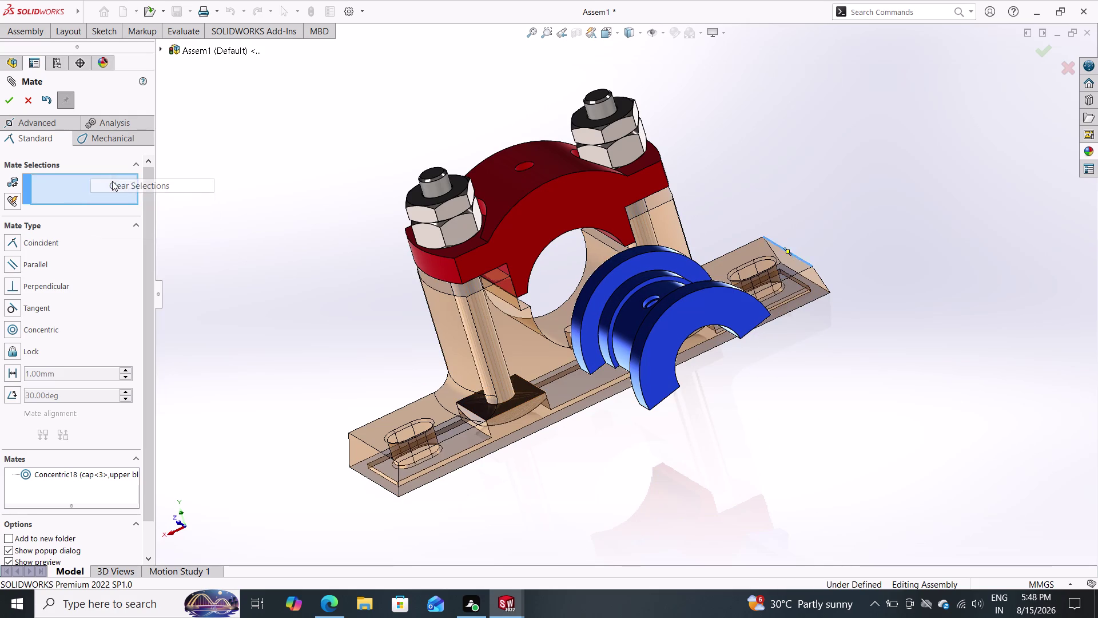
Pick the cap and half-bush cylindrical faces and accept the second concentric mate.
middle_drag(519, 466, 503, 386)
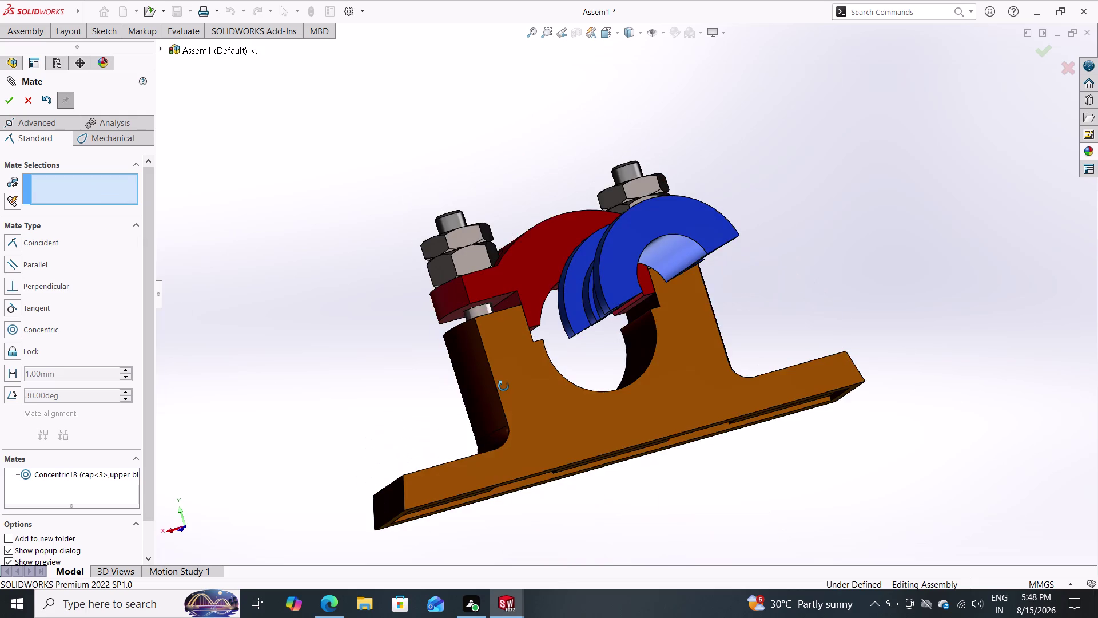
middle_drag(504, 386, 524, 292)
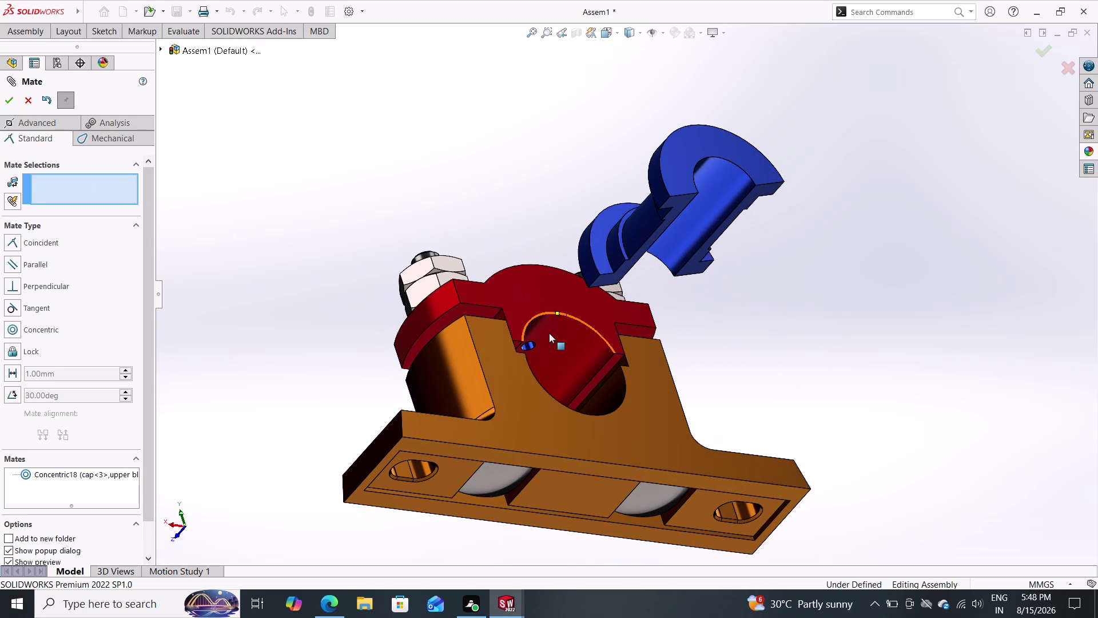
click(549, 332)
middle_drag(703, 375, 728, 529)
click(675, 312)
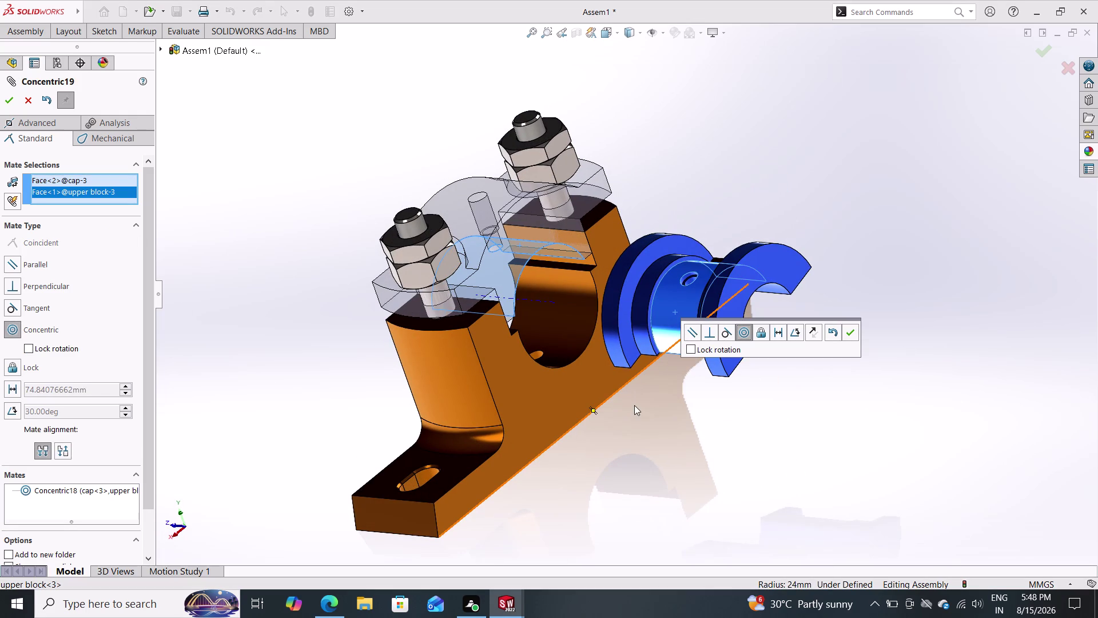
click(852, 328)
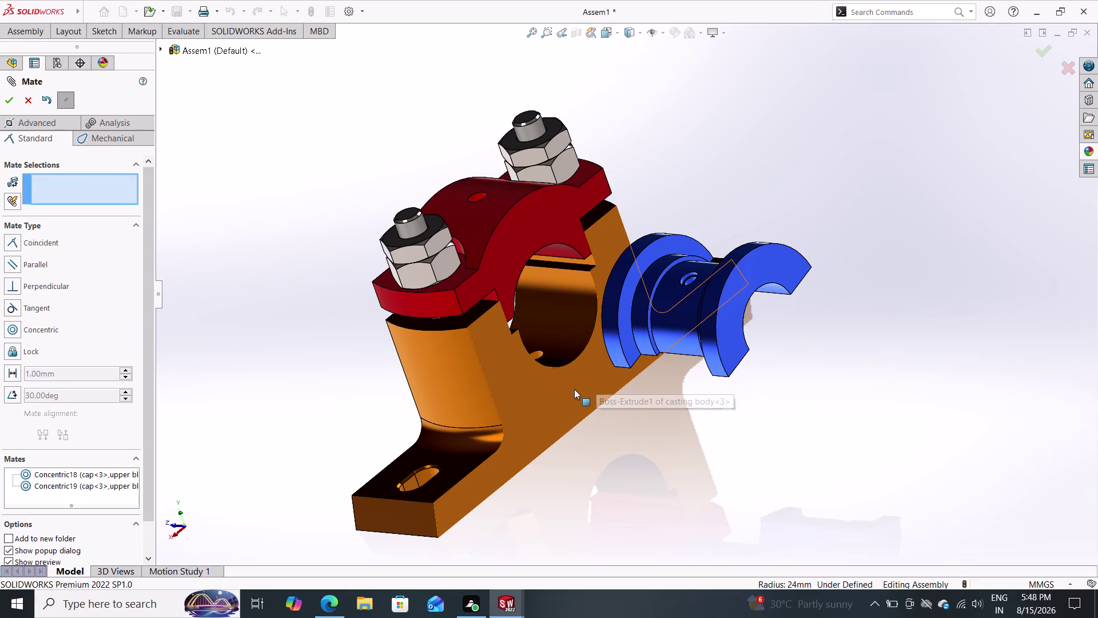
click(51, 119)
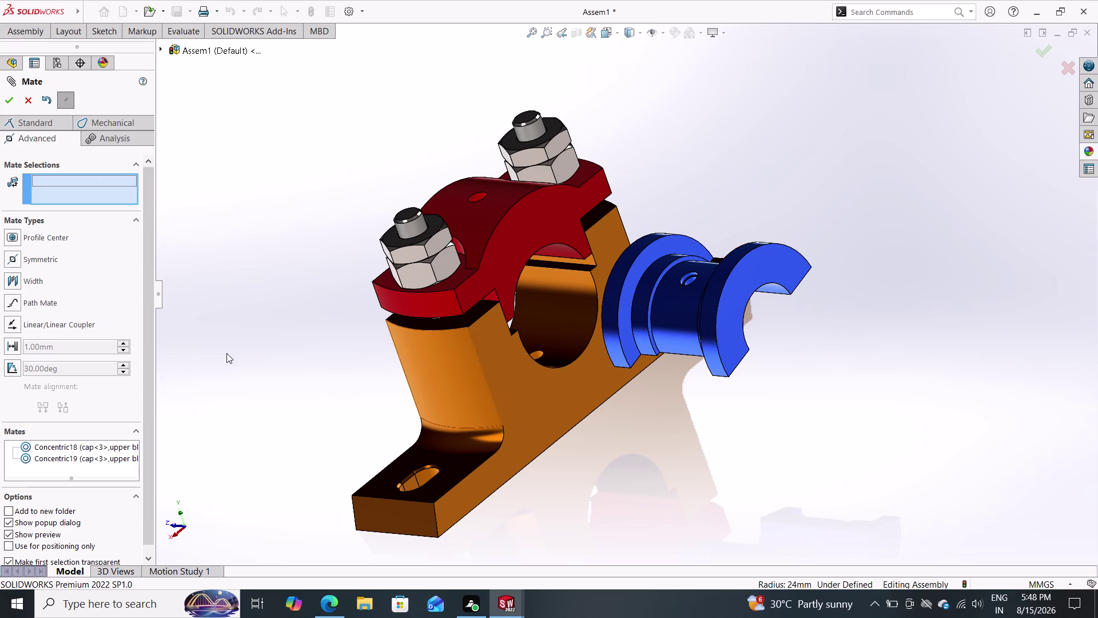
Try a Symmetric mate by picking both end faces of the blue half-bush.
click(46, 260)
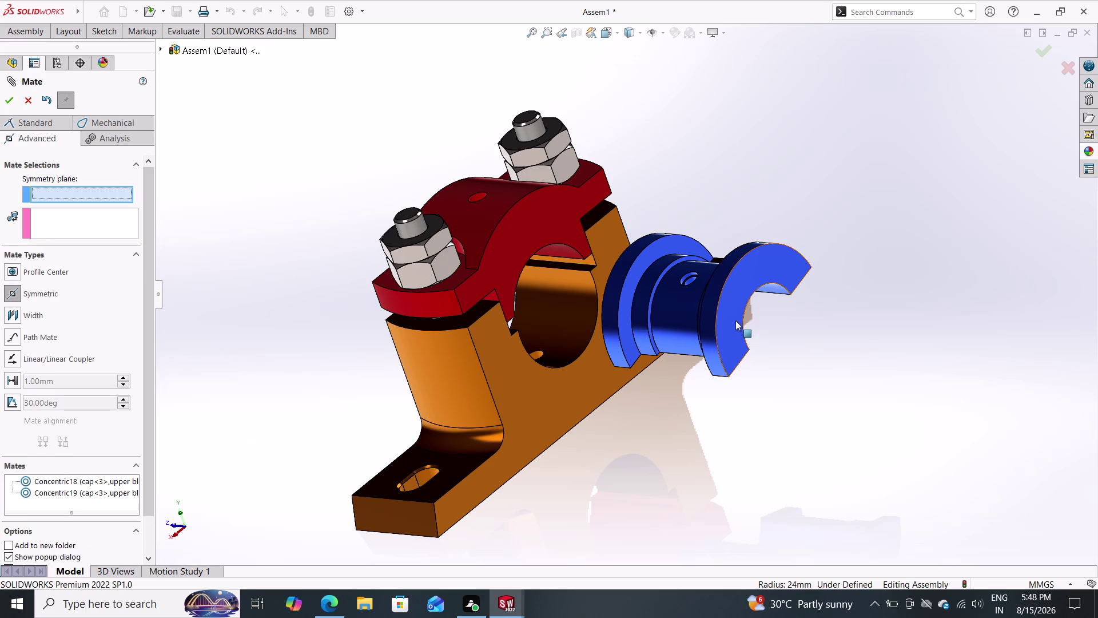
double_click(730, 311)
middle_drag(629, 426, 735, 436)
click(683, 298)
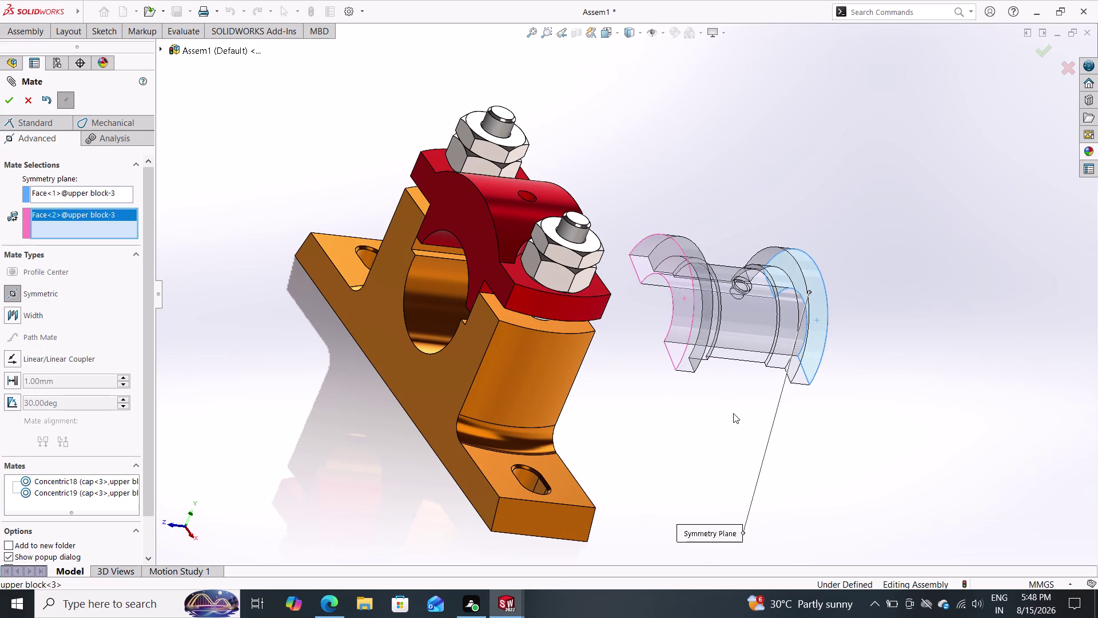
middle_drag(729, 418, 614, 435)
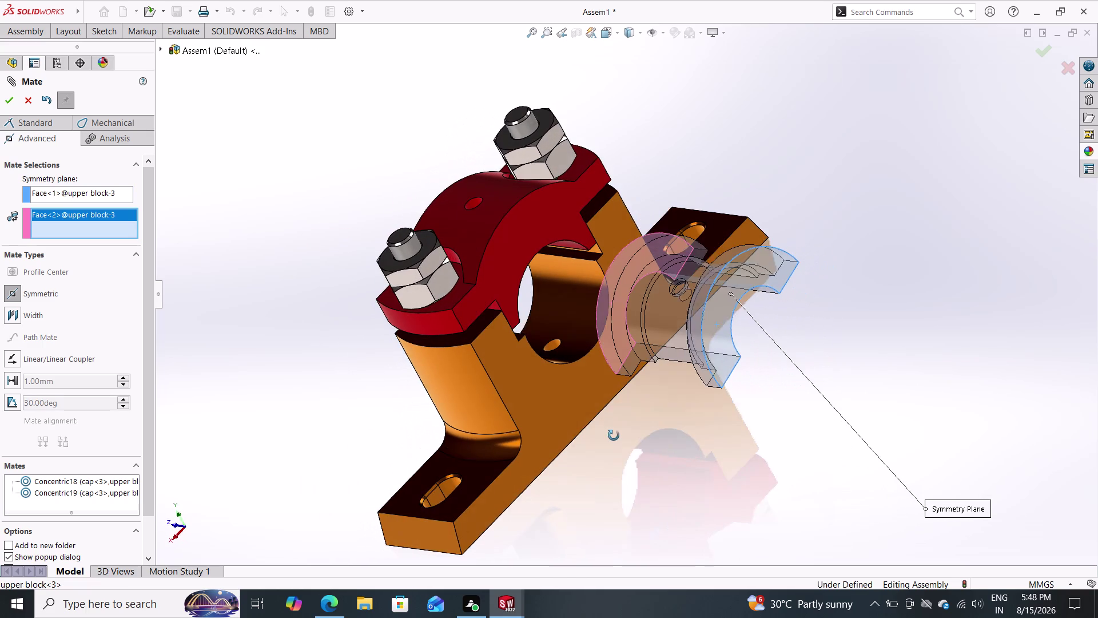
middle_drag(614, 435, 614, 435)
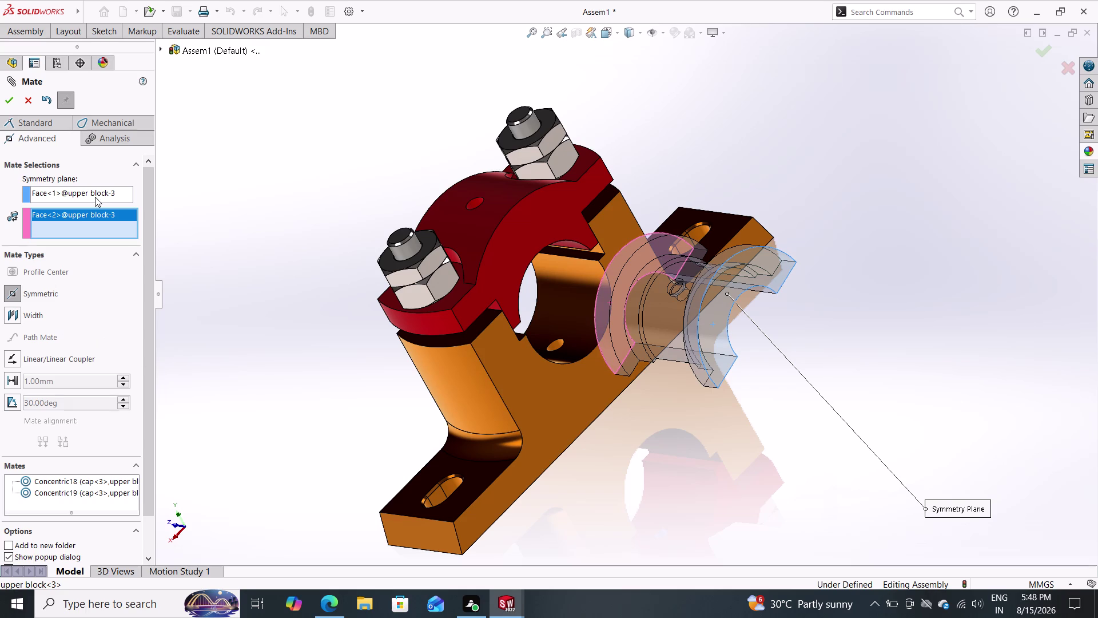
Clear the picked face and symmetry plane selections, and choose Width instead.
right_click(78, 210)
click(111, 221)
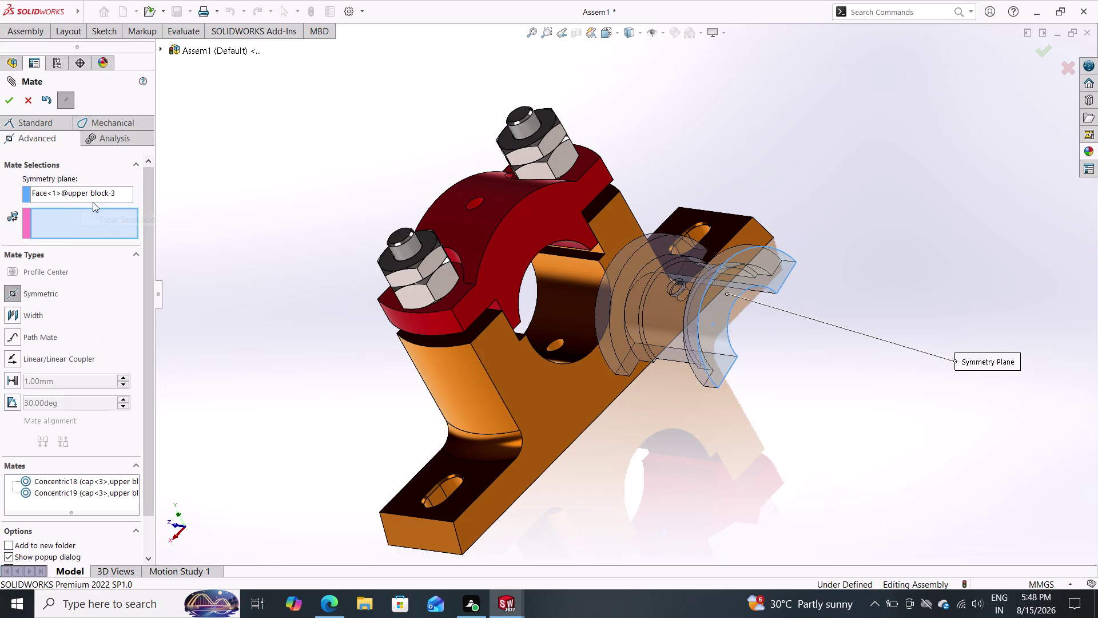
right_click(90, 197)
click(116, 210)
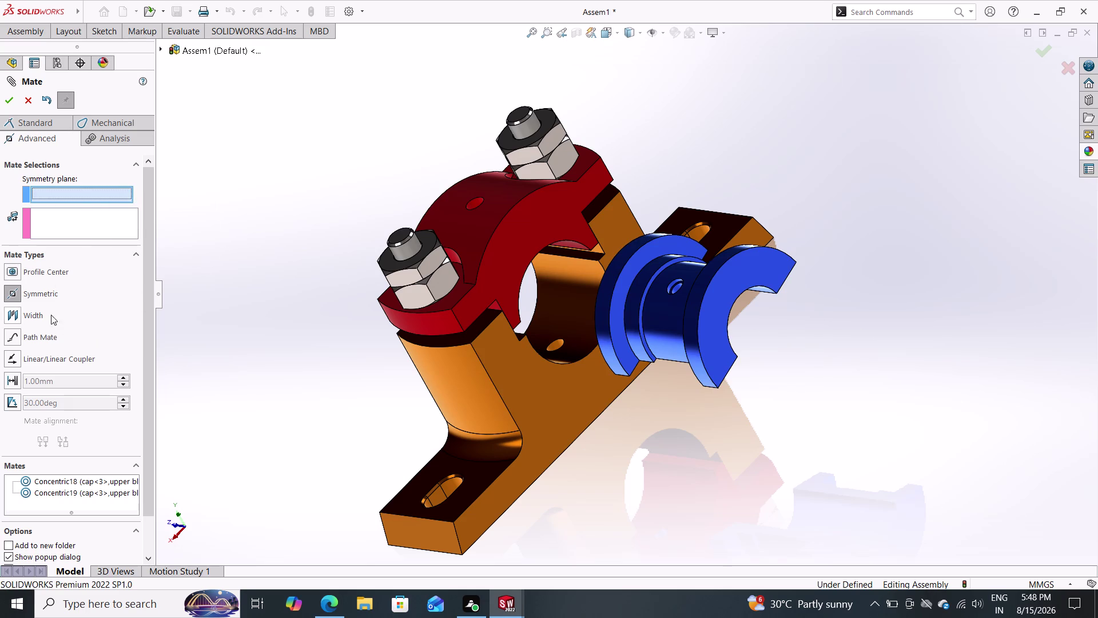
double_click(51, 312)
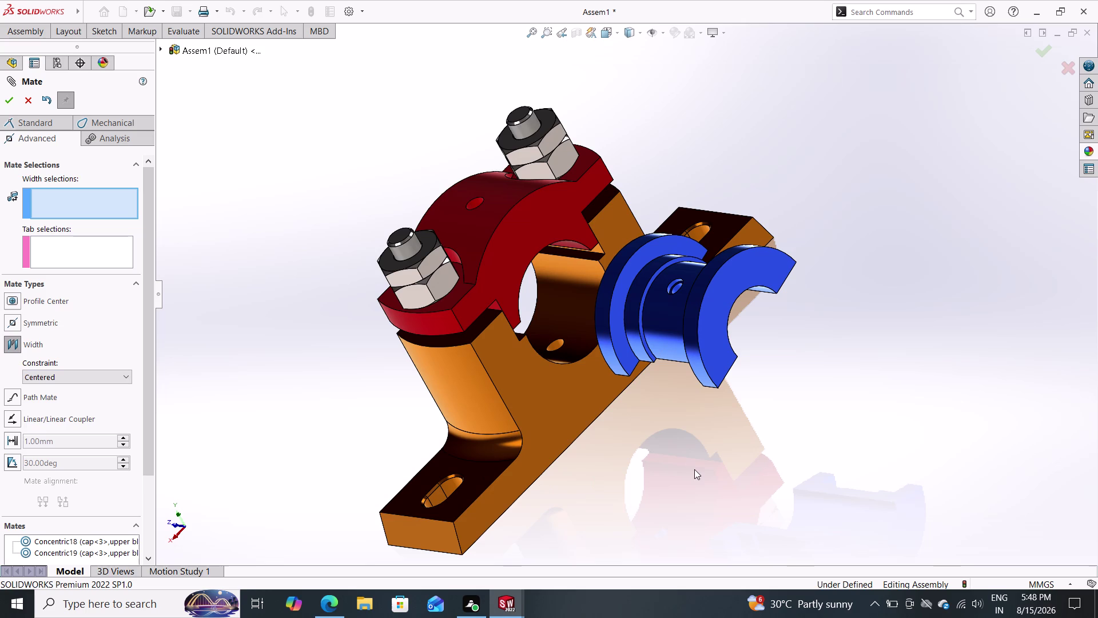
Pick both half-bush end faces and both casting body side faces, and accept Width2.
click(710, 312)
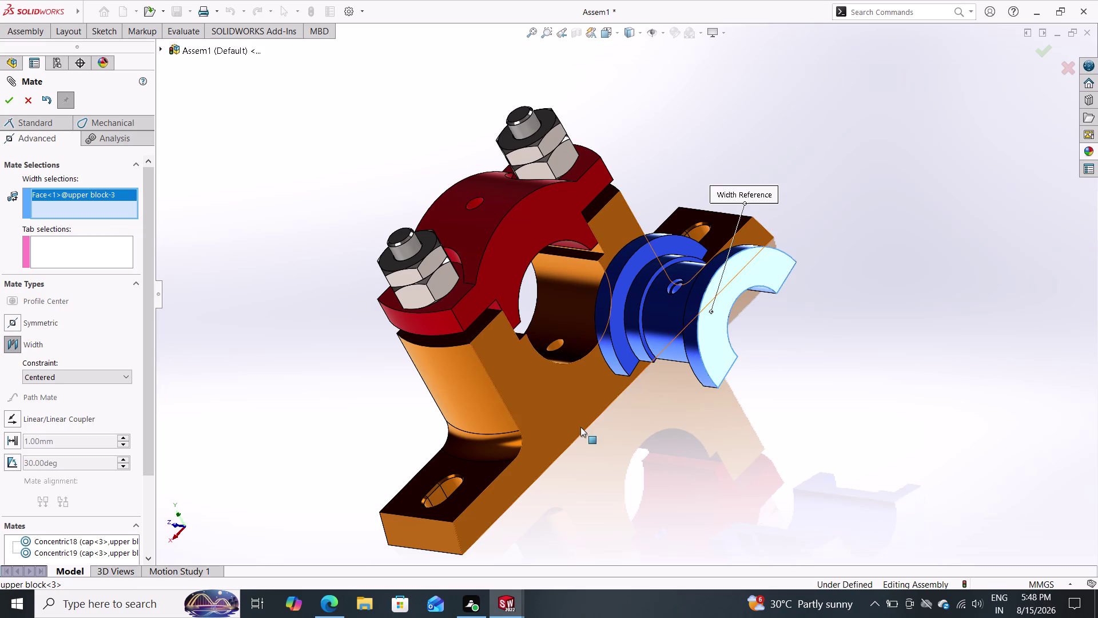
middle_drag(581, 426, 698, 430)
double_click(680, 316)
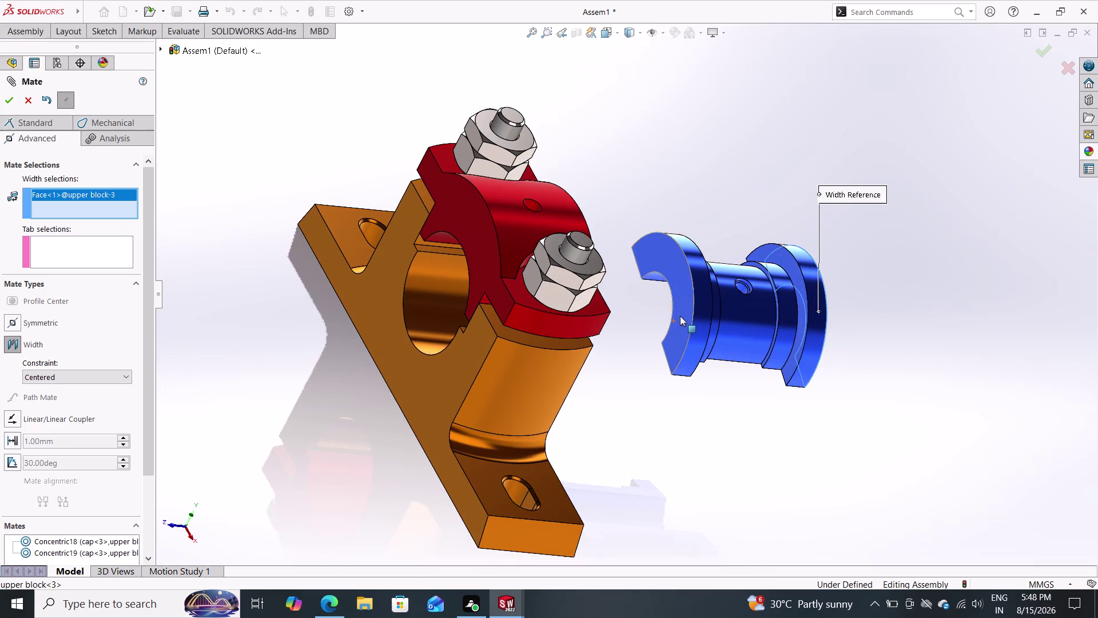
middle_drag(675, 412, 620, 419)
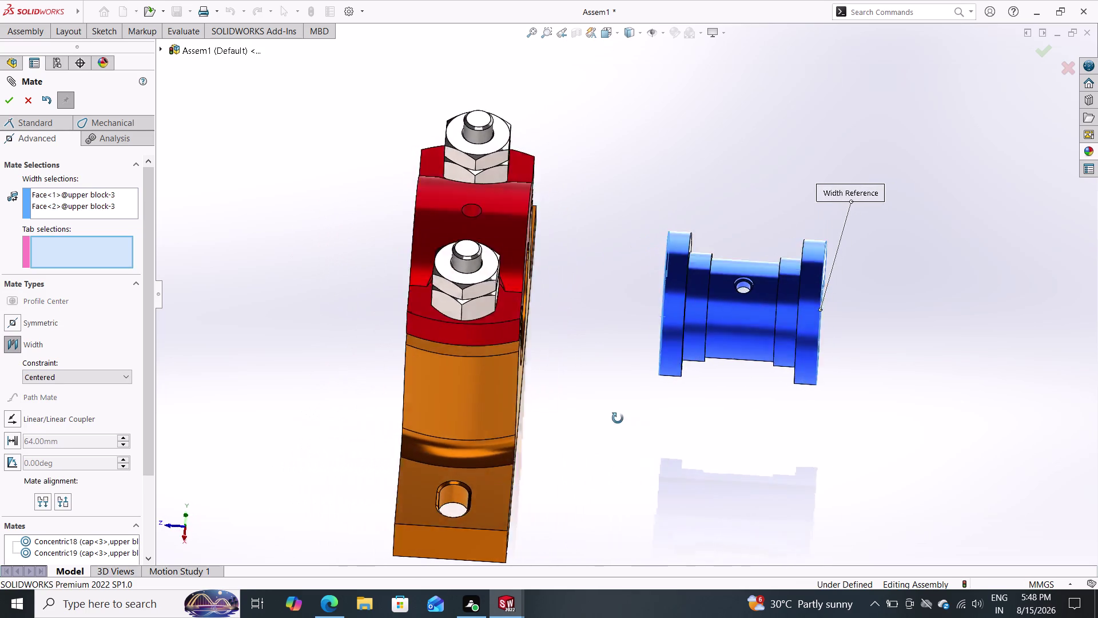
middle_drag(620, 419, 587, 410)
click(553, 379)
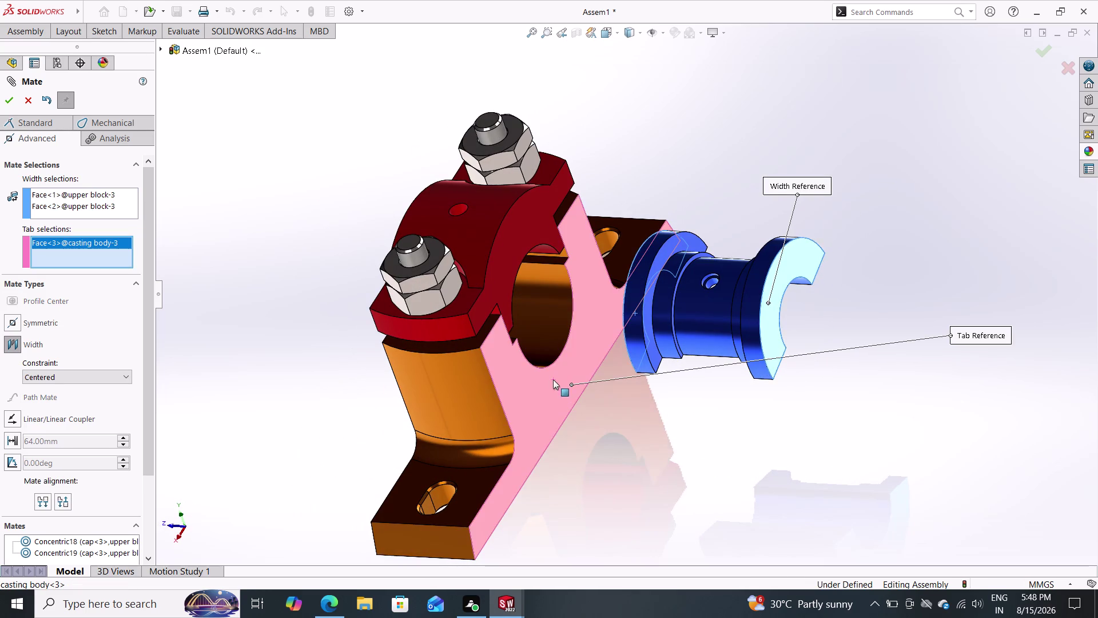
middle_drag(588, 413, 716, 421)
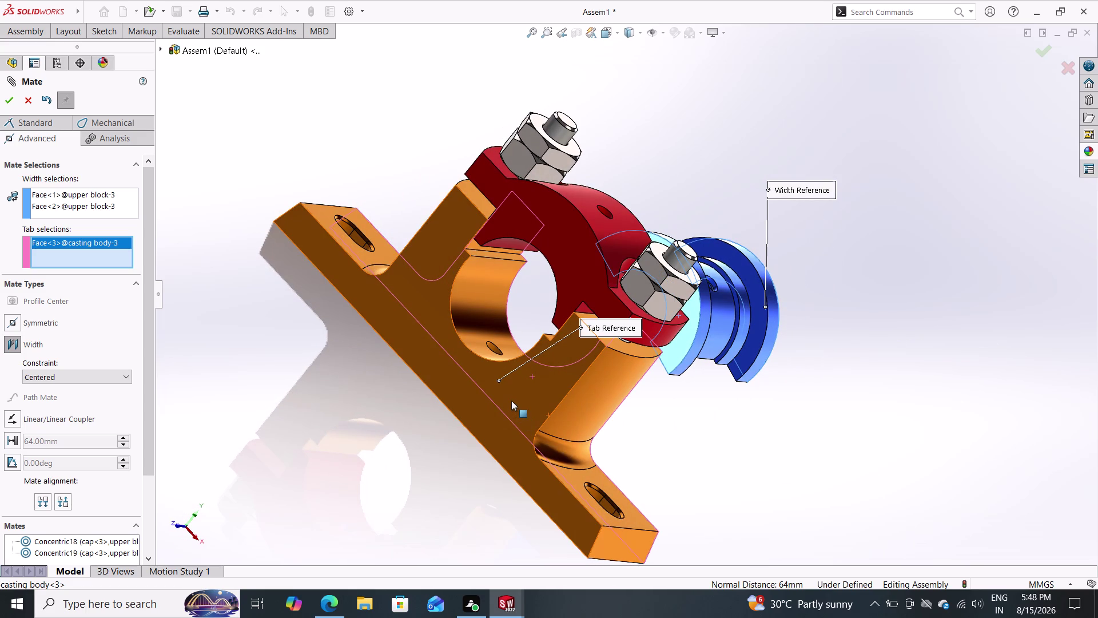
click(511, 398)
middle_drag(715, 423, 623, 409)
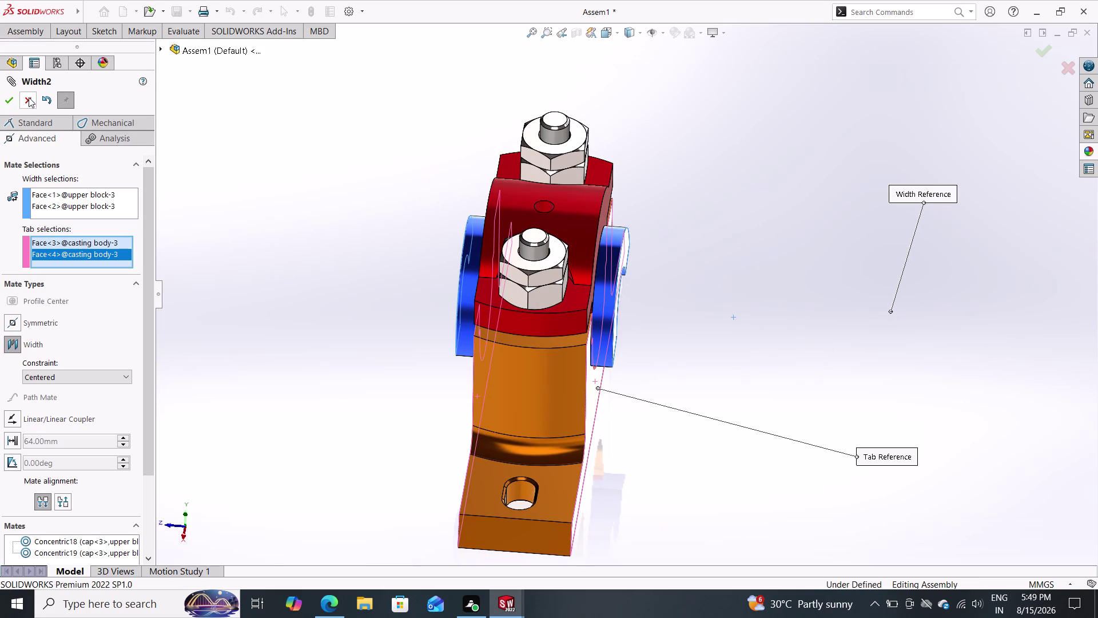
click(9, 97)
middle_drag(679, 395, 568, 365)
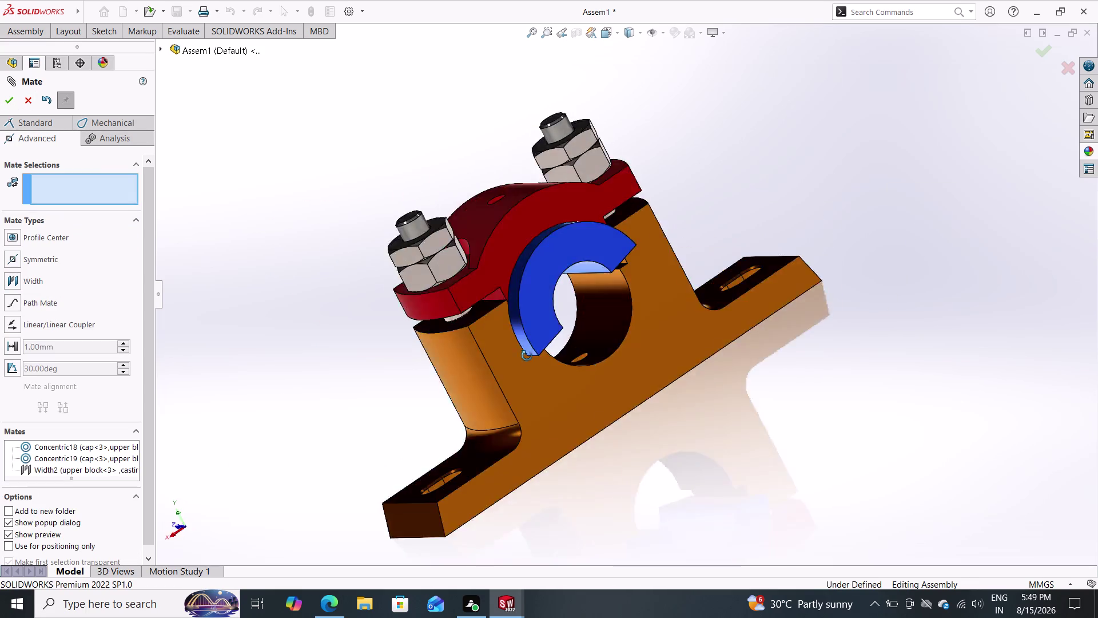
middle_drag(568, 365, 805, 405)
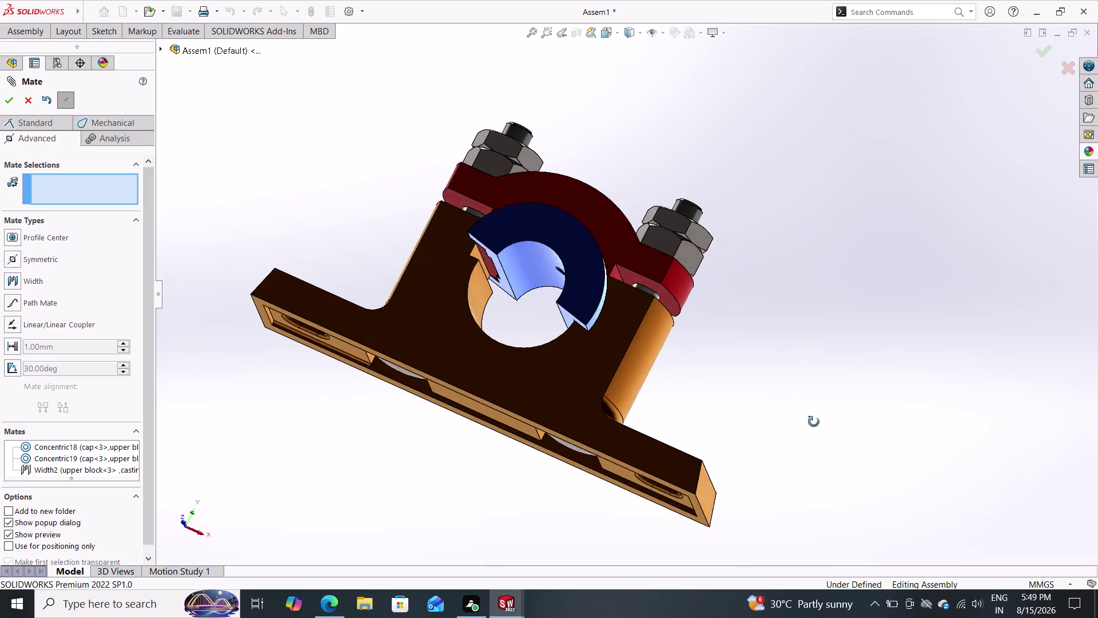
middle_drag(806, 405, 829, 490)
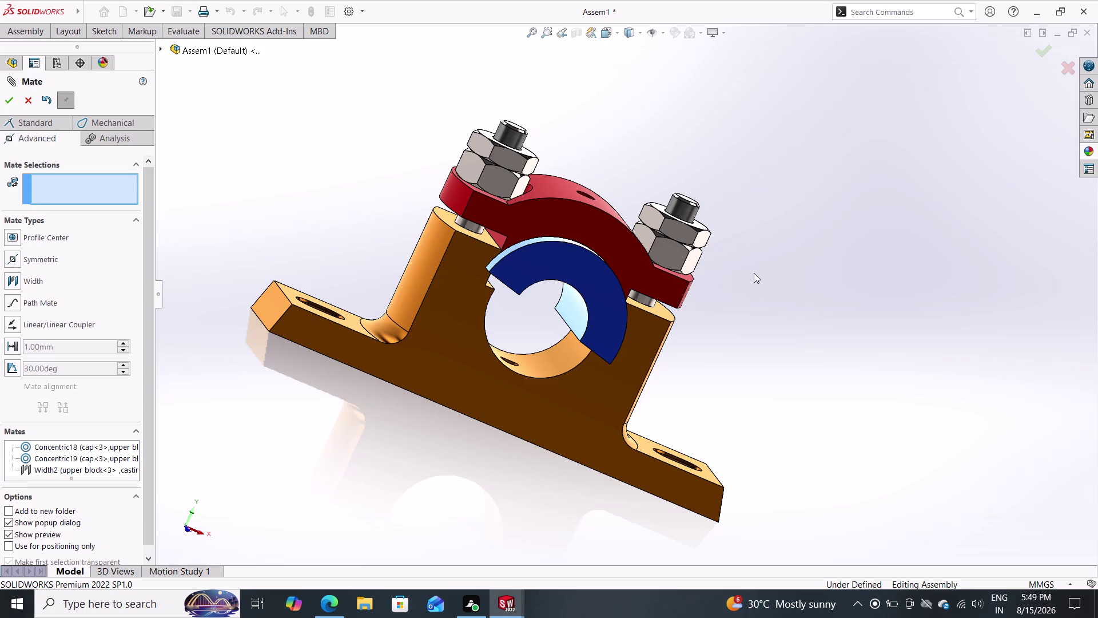
Pick a red cap face and a blue half-bush edge for a pending mate.
scroll(down, 3)
middle_drag(779, 254, 723, 360)
scroll(up, 3)
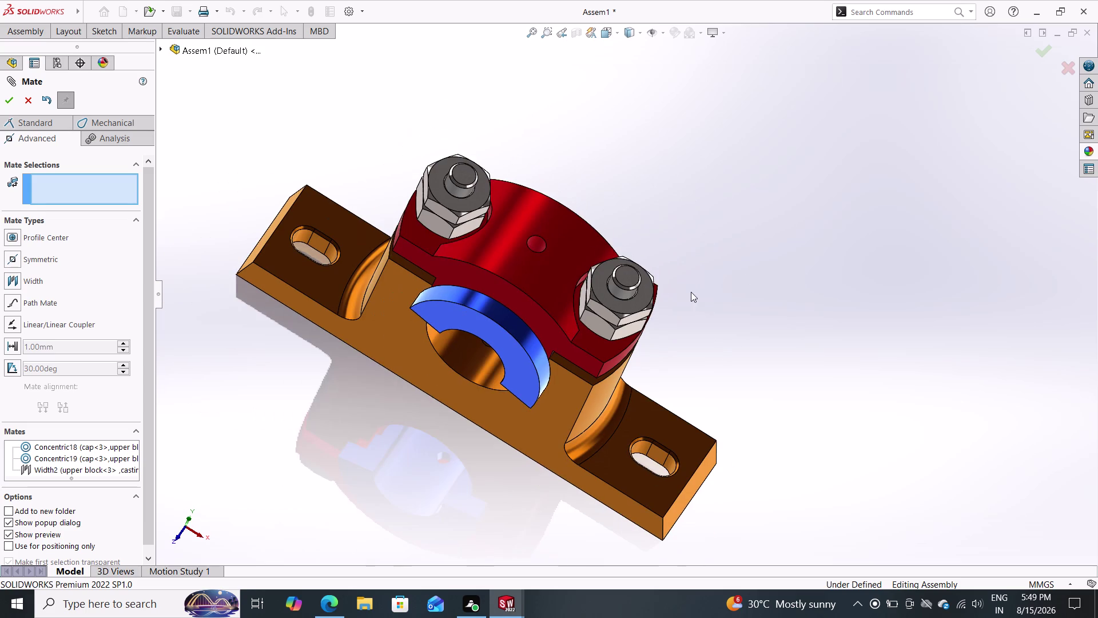
click(539, 247)
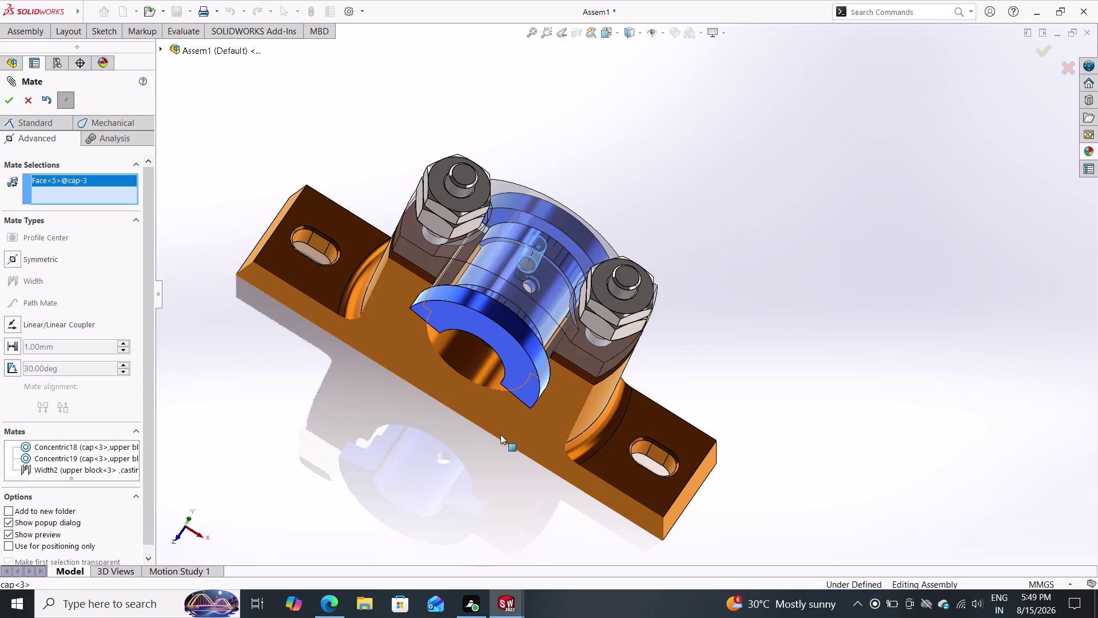
middle_drag(499, 434, 601, 190)
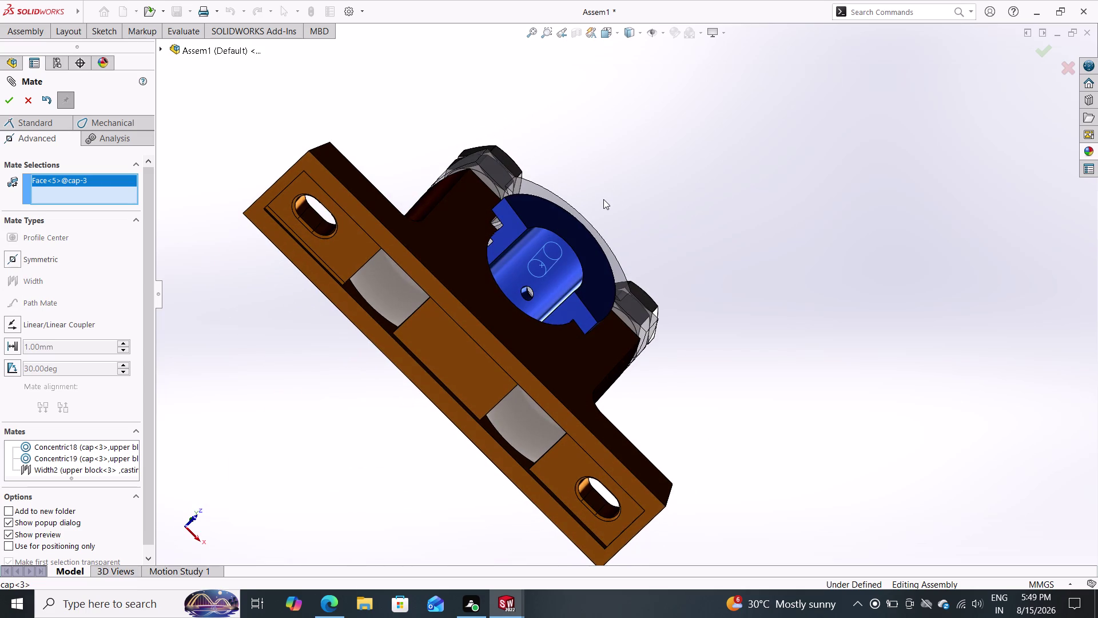
click(524, 296)
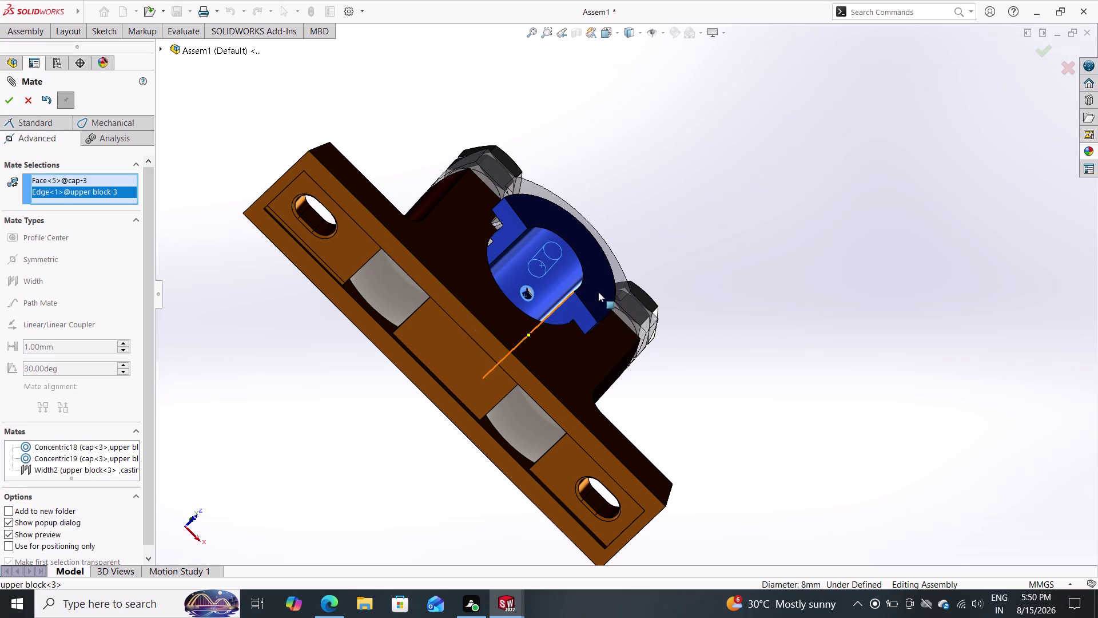
middle_drag(659, 248, 526, 385)
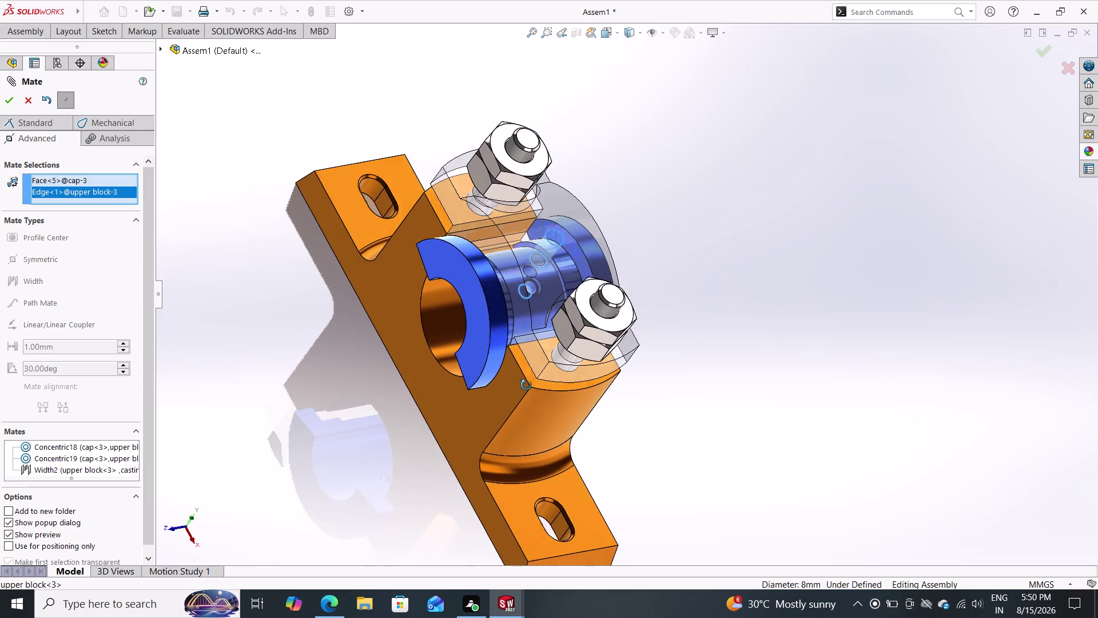
middle_drag(526, 385, 527, 385)
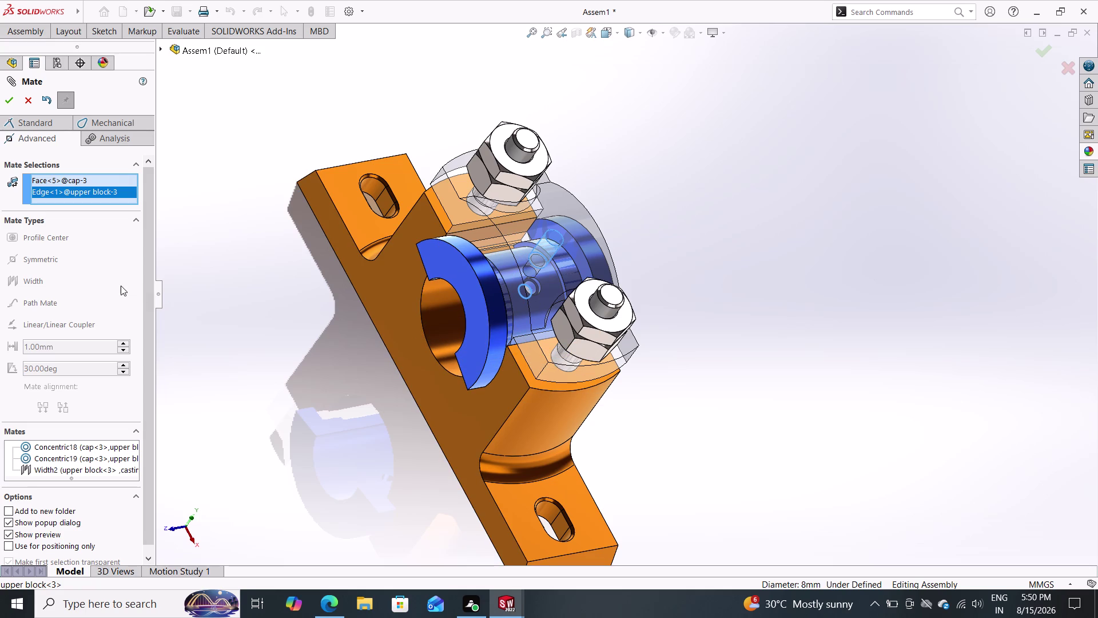
Return to the Standard mate types and escape out of the Mate command.
click(27, 126)
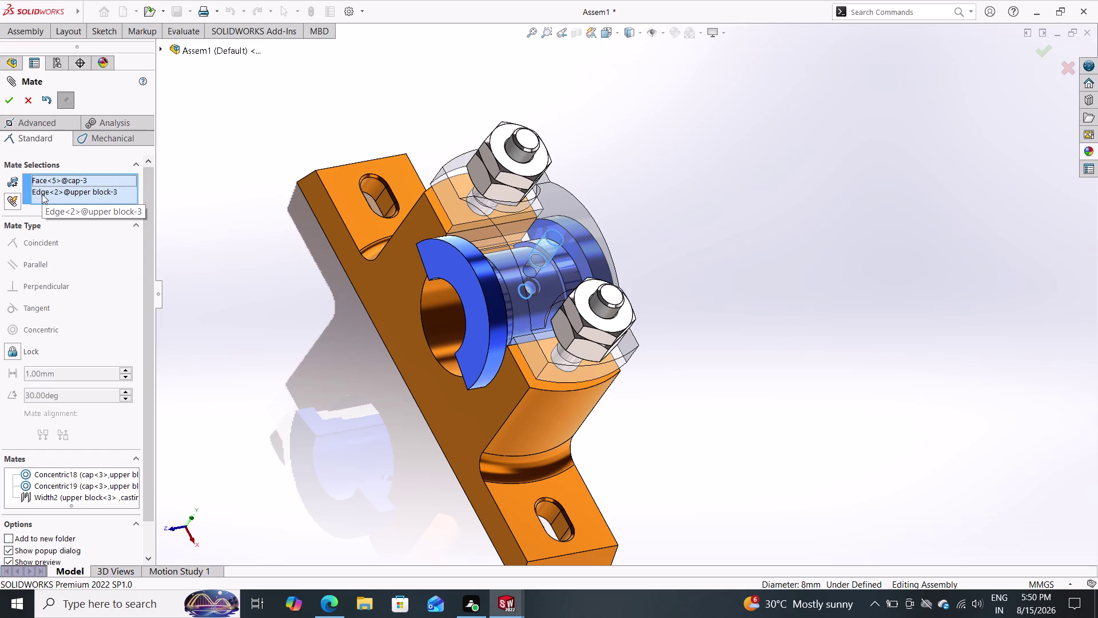
key(Escape)
key(Escape)
key(Escape)
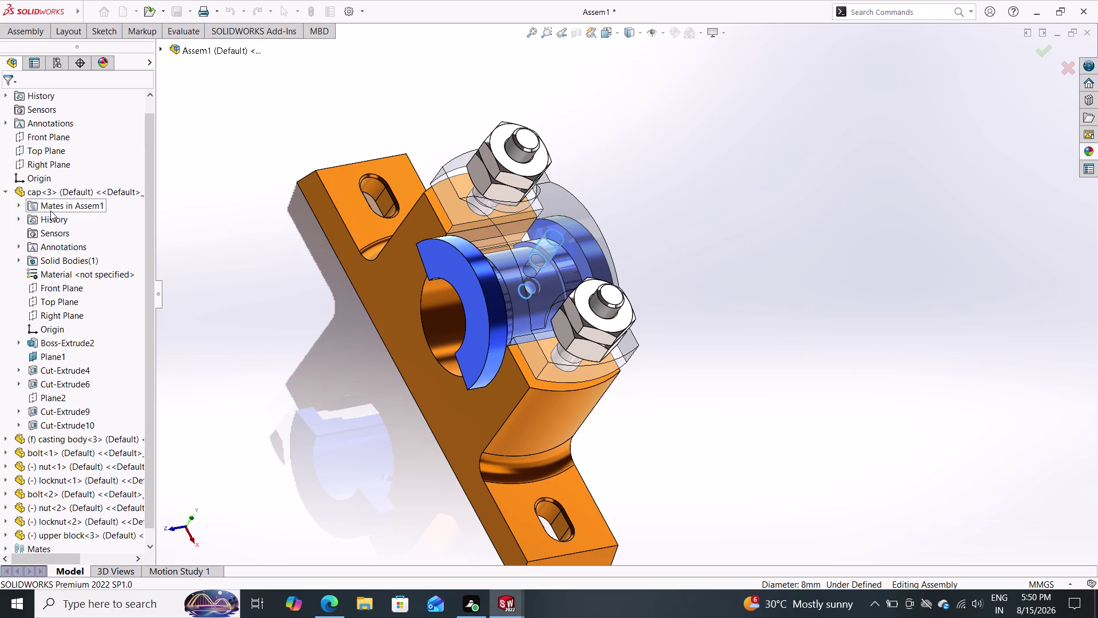
Start a mate, pick the cap axis and an upper block edge, then clear them.
click(35, 26)
click(133, 51)
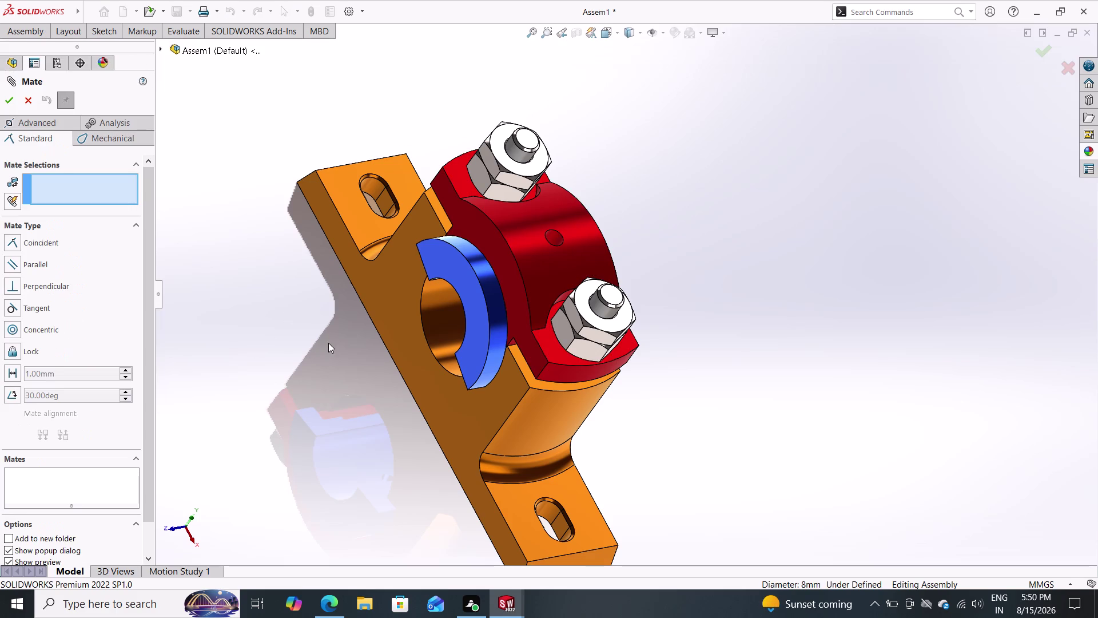
double_click(551, 240)
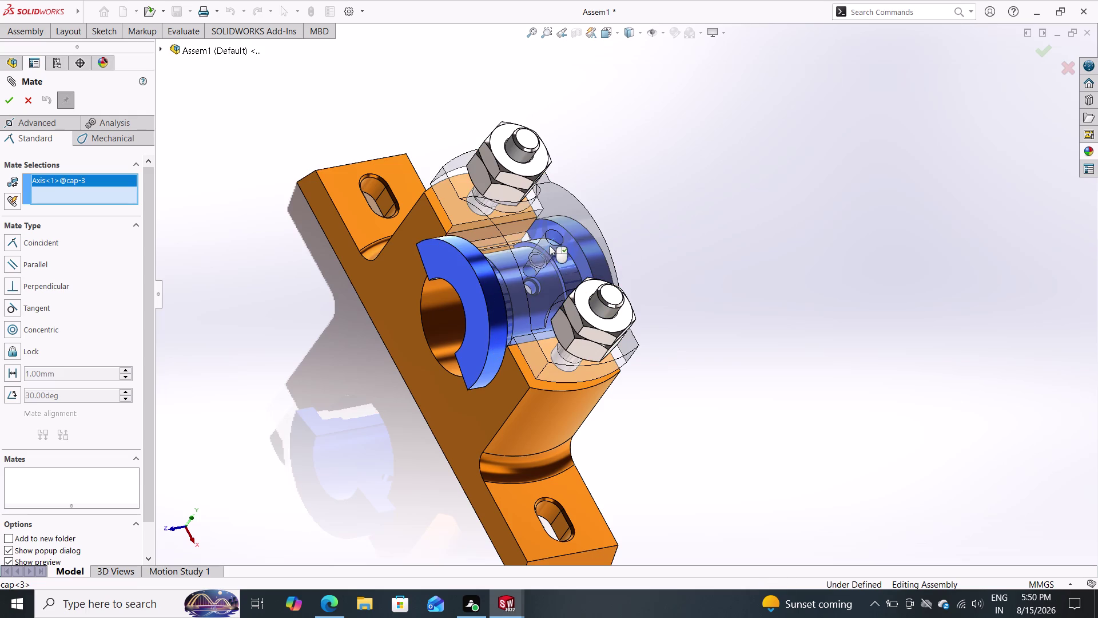
middle_drag(350, 399, 478, 300)
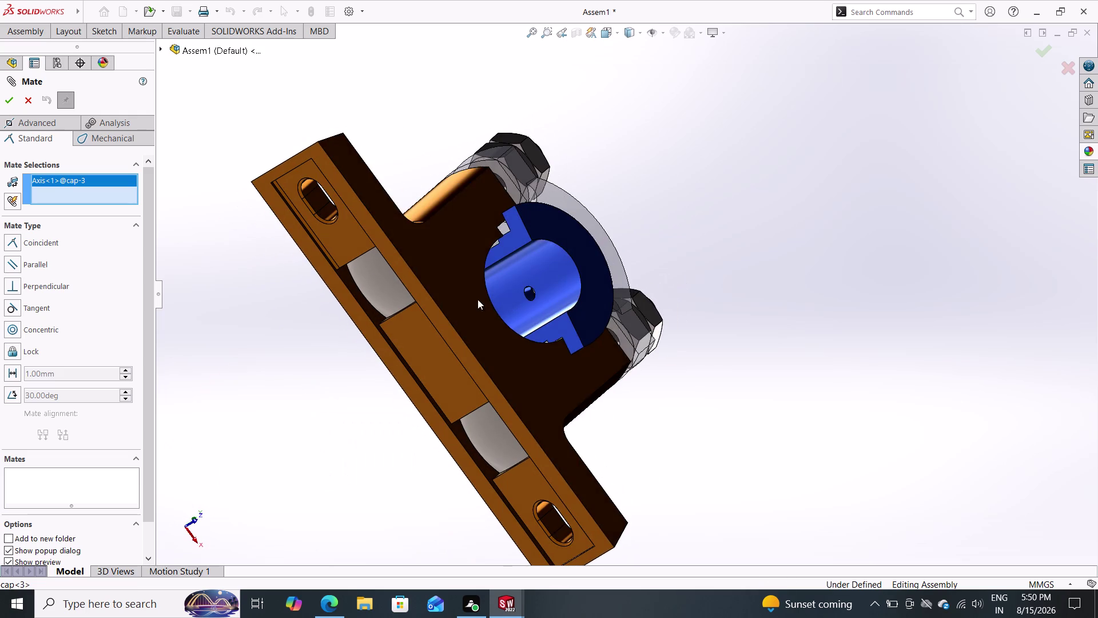
click(528, 287)
middle_drag(662, 270, 630, 336)
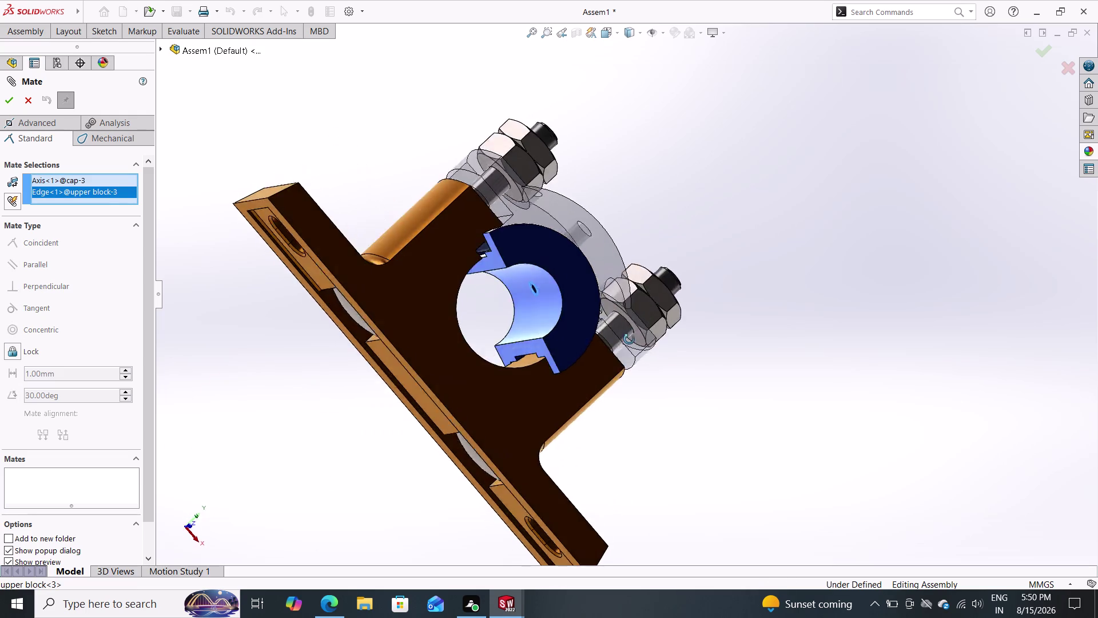
middle_drag(630, 337, 569, 413)
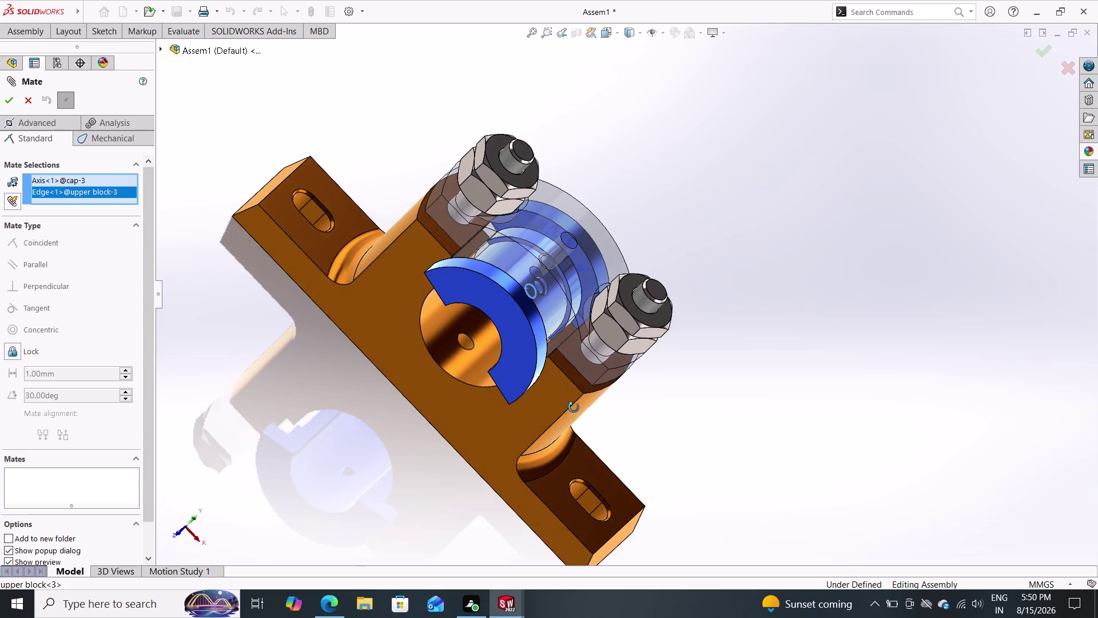
middle_drag(569, 413, 661, 328)
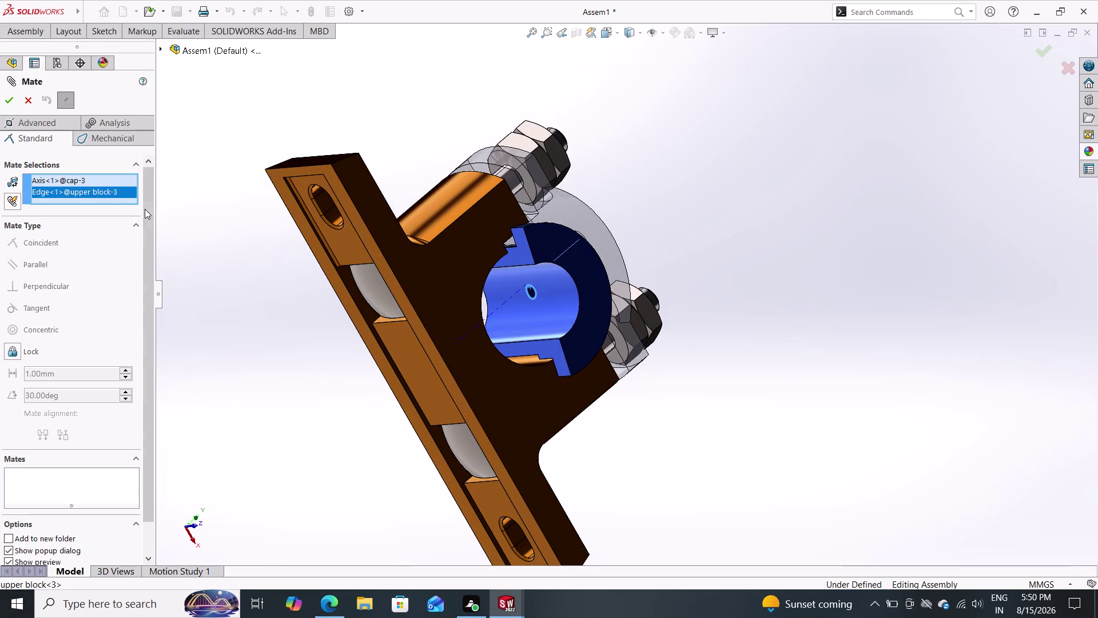
right_click(88, 193)
click(114, 201)
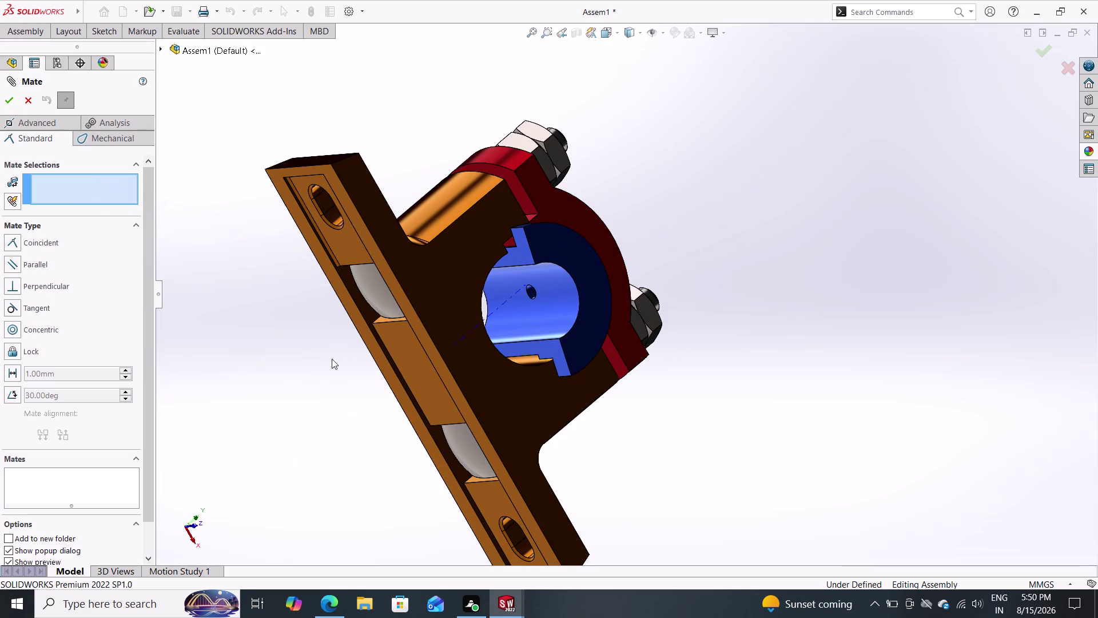
Select the upper block's small hole and the cap's matching hole, accepting Concentric20.
scroll(down, 3)
scroll(down, 3)
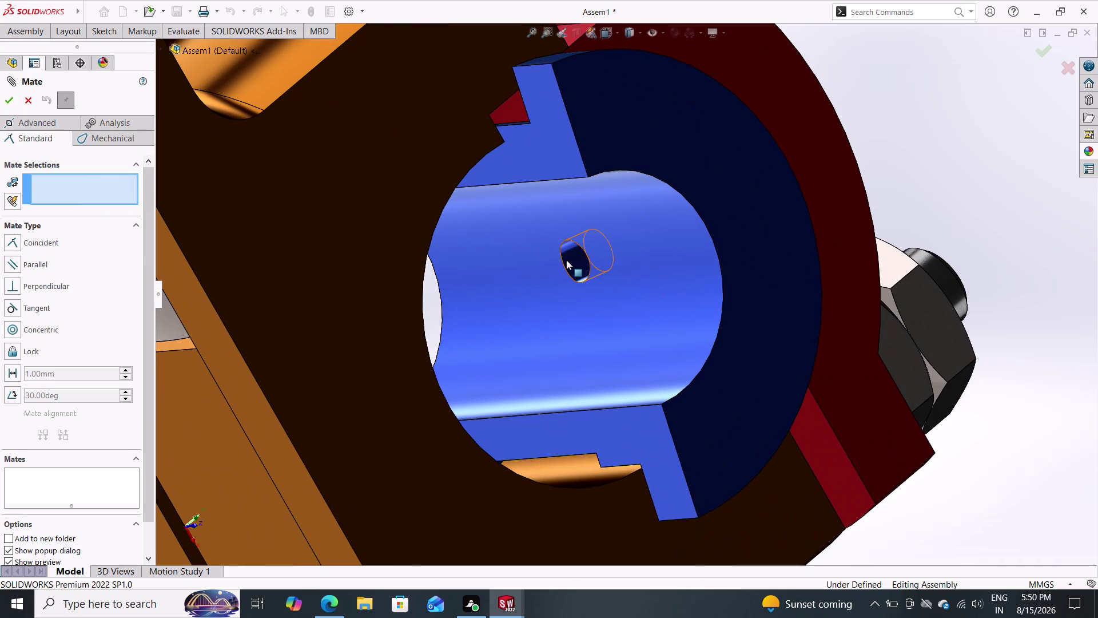
double_click(566, 259)
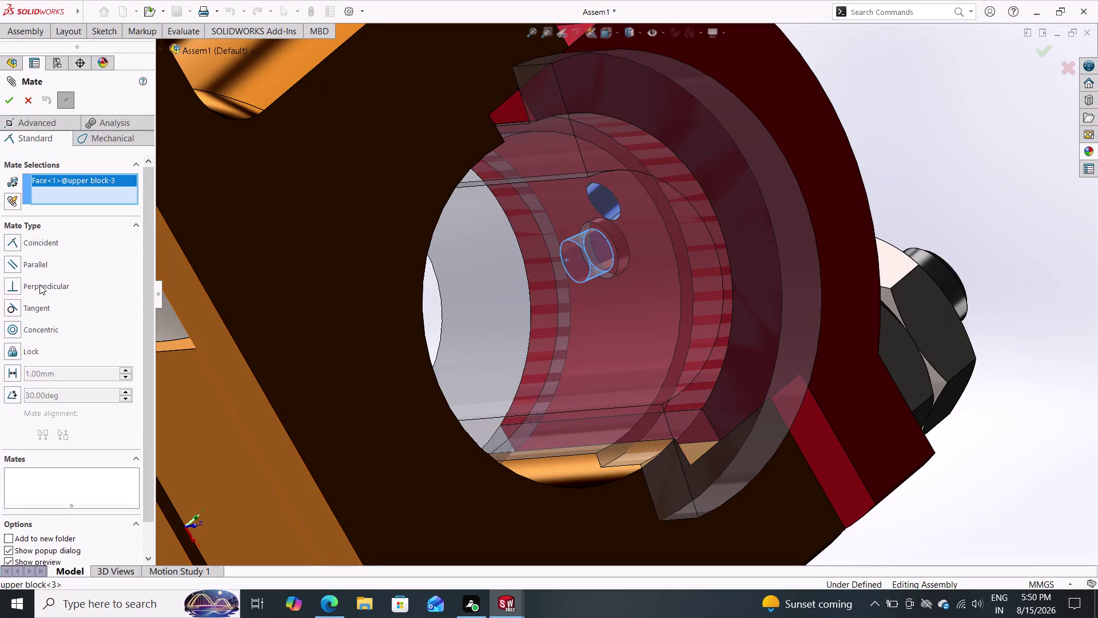
click(32, 327)
double_click(9, 100)
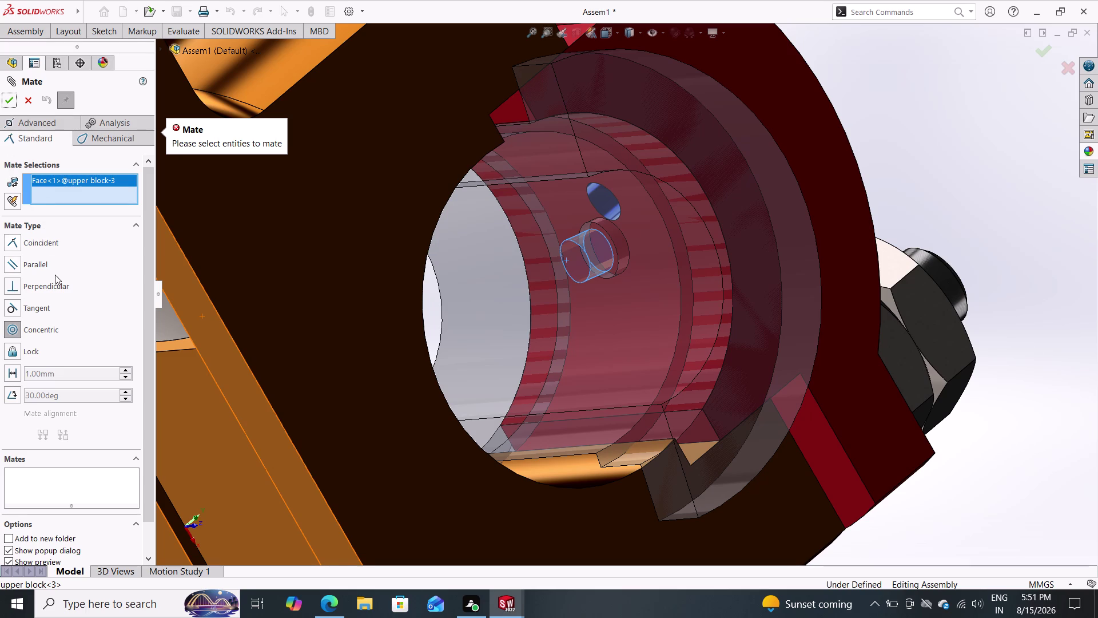
scroll(down, 3)
middle_drag(899, 179, 735, 289)
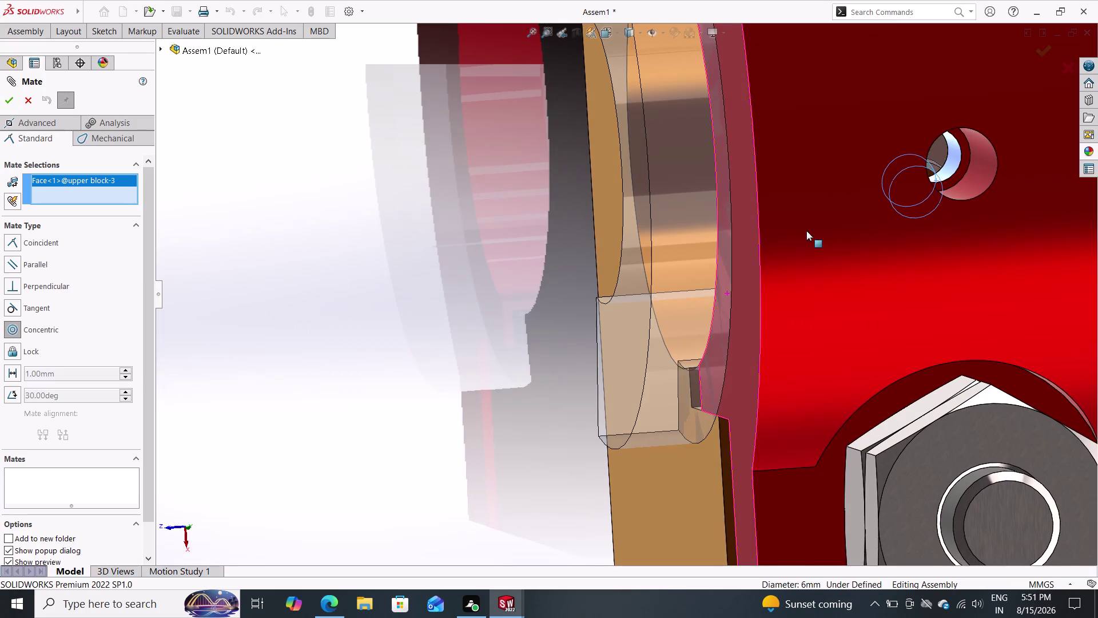
scroll(down, 3)
scroll(up, 3)
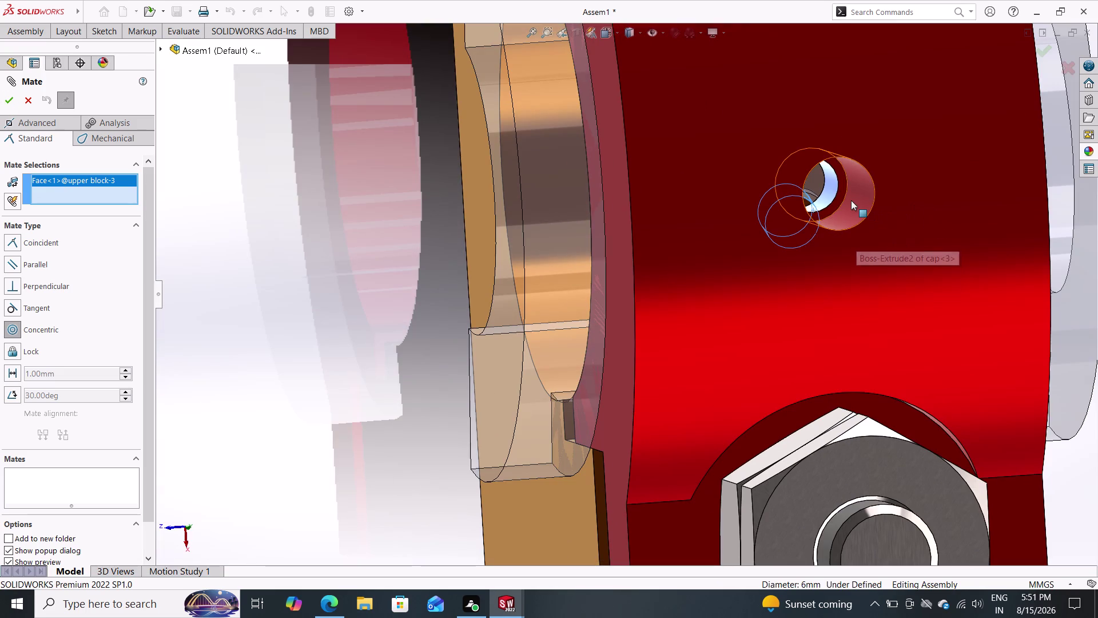
click(850, 200)
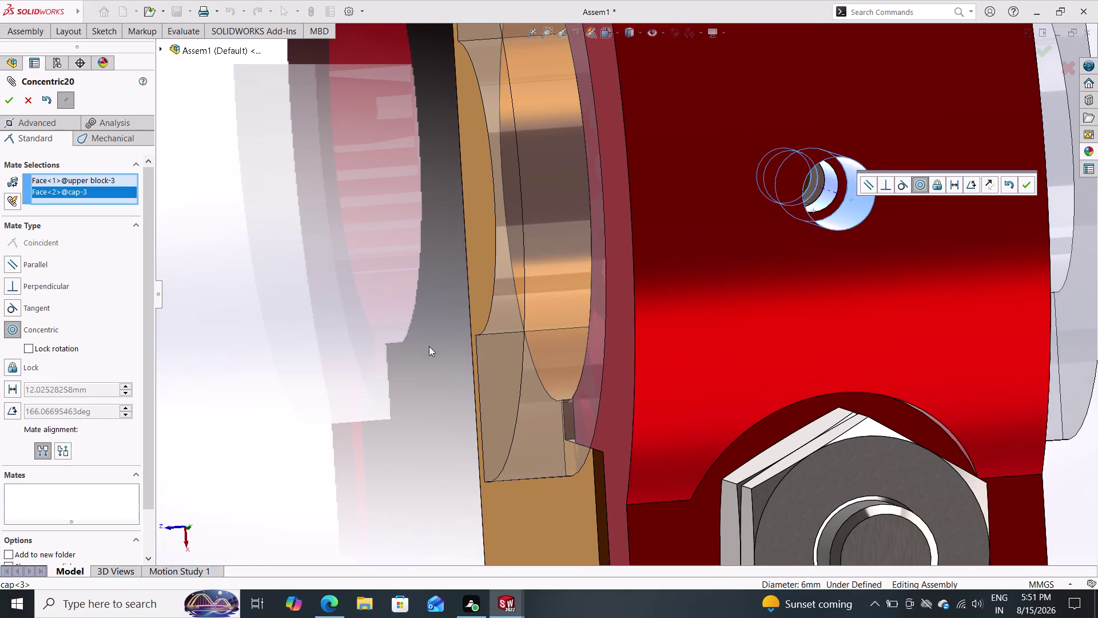
click(13, 100)
scroll(down, 3)
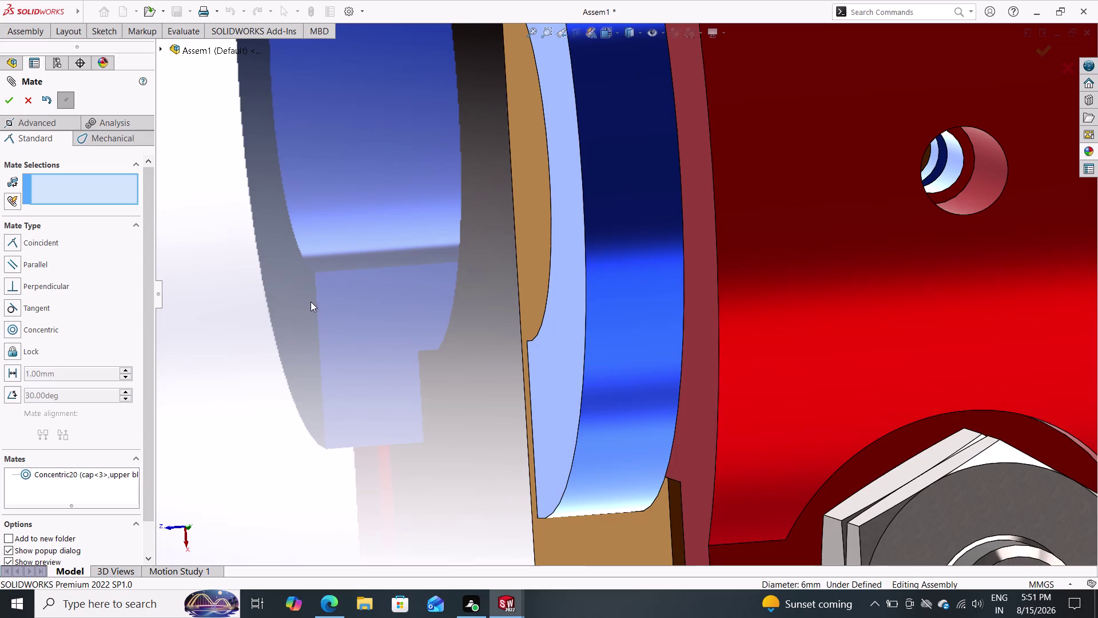
Orbit around the cap and upper block to inspect the aligned oil holes.
scroll(up, 3)
scroll(up, 3)
middle_drag(328, 319, 571, 279)
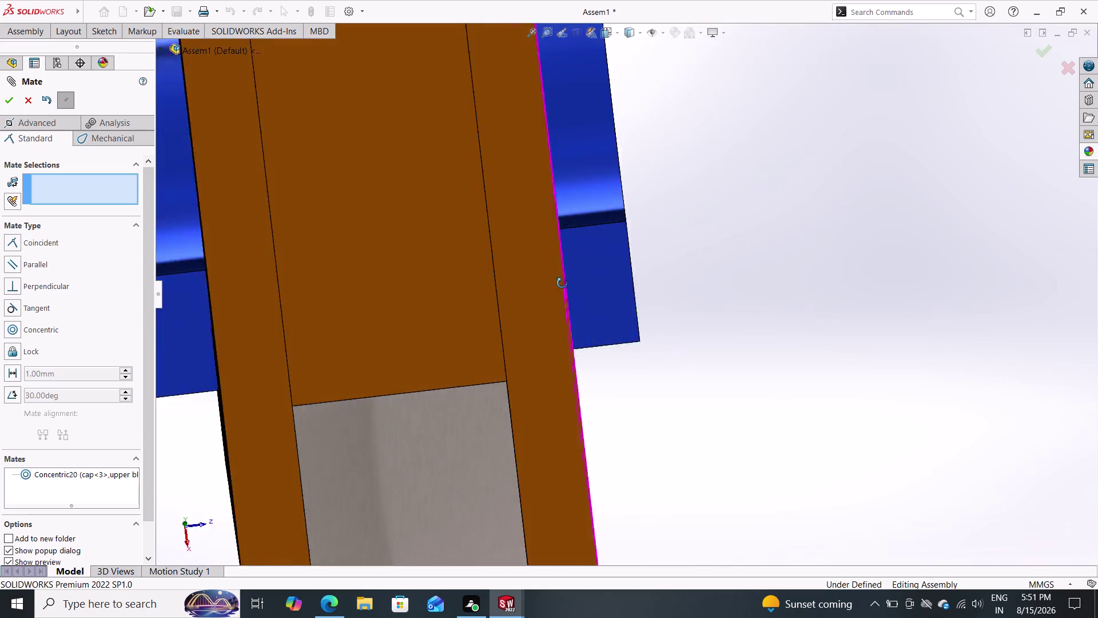
middle_drag(572, 279, 473, 303)
scroll(down, 3)
scroll(up, 3)
scroll(up, 3)
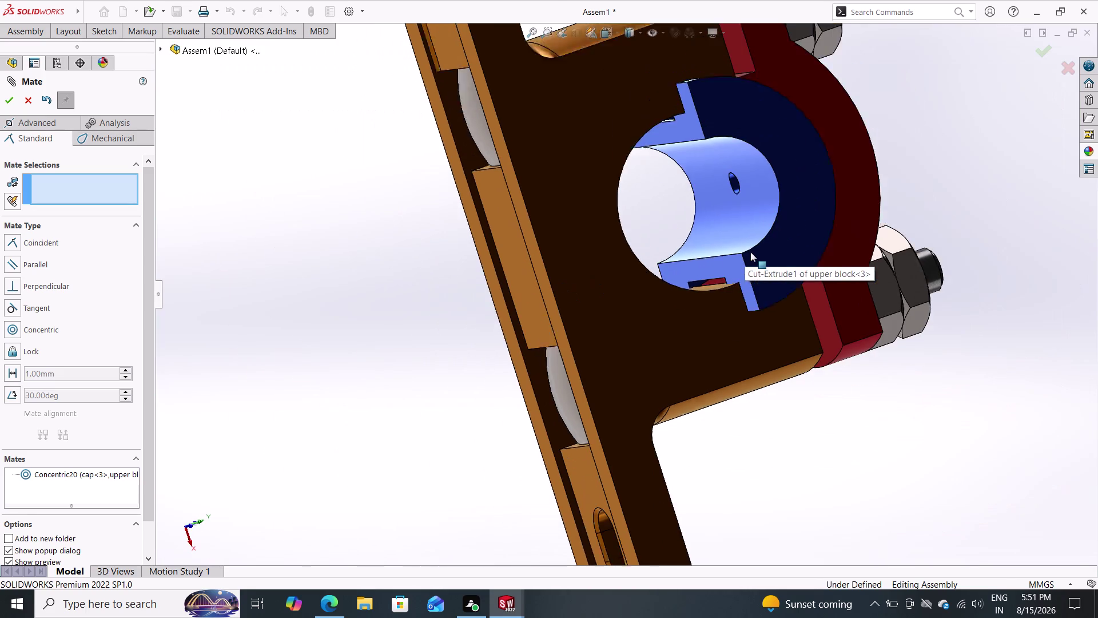
middle_drag(902, 227, 753, 300)
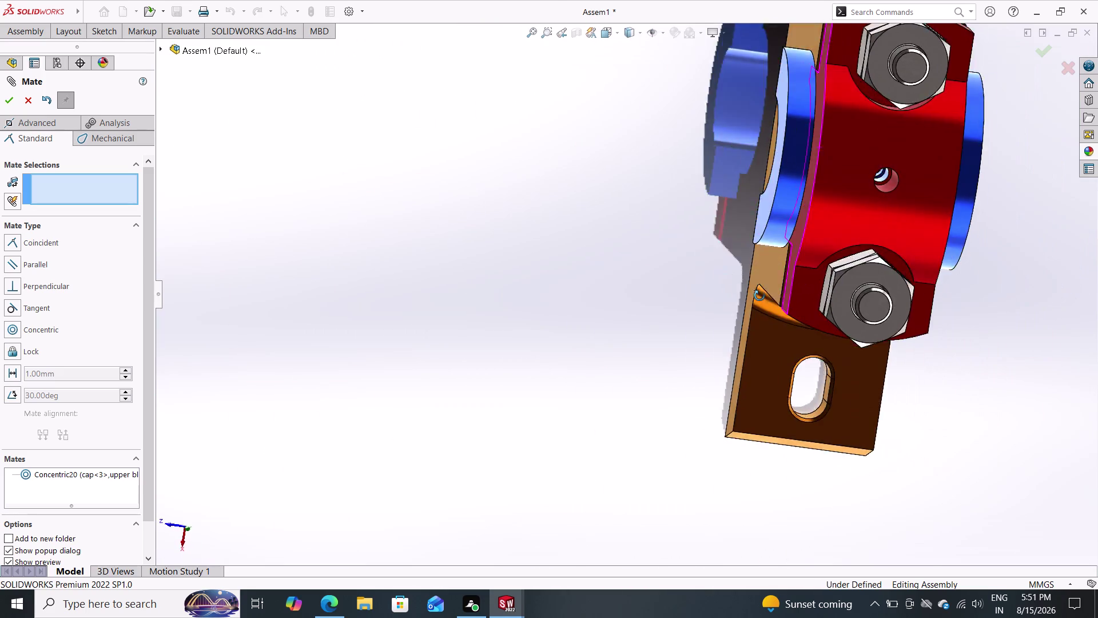
middle_drag(753, 301, 785, 246)
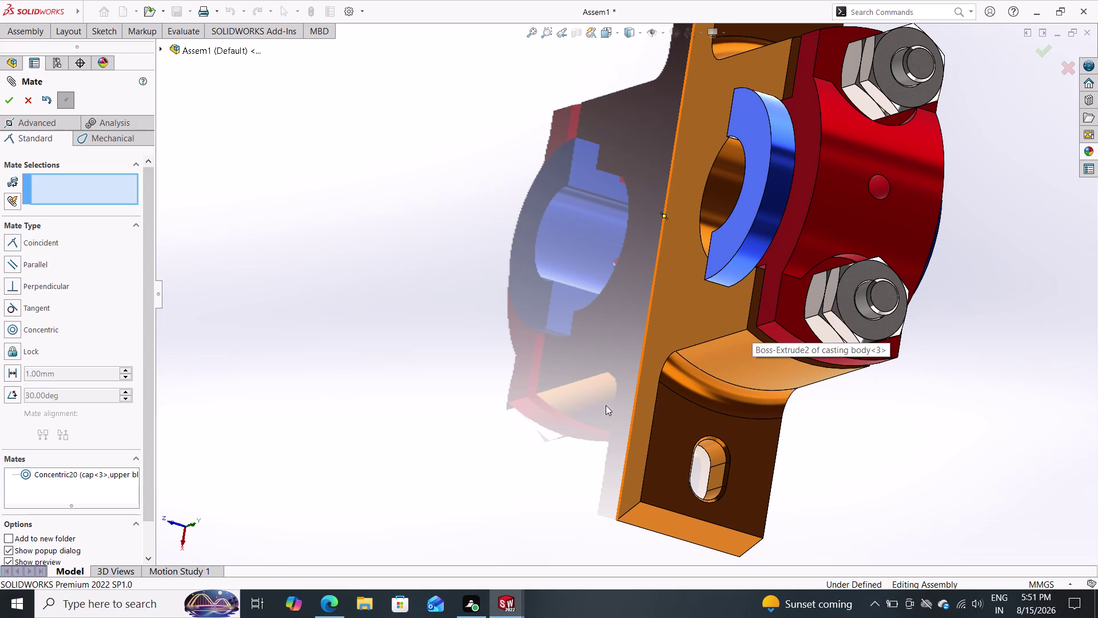
scroll(down, 3)
scroll(up, 3)
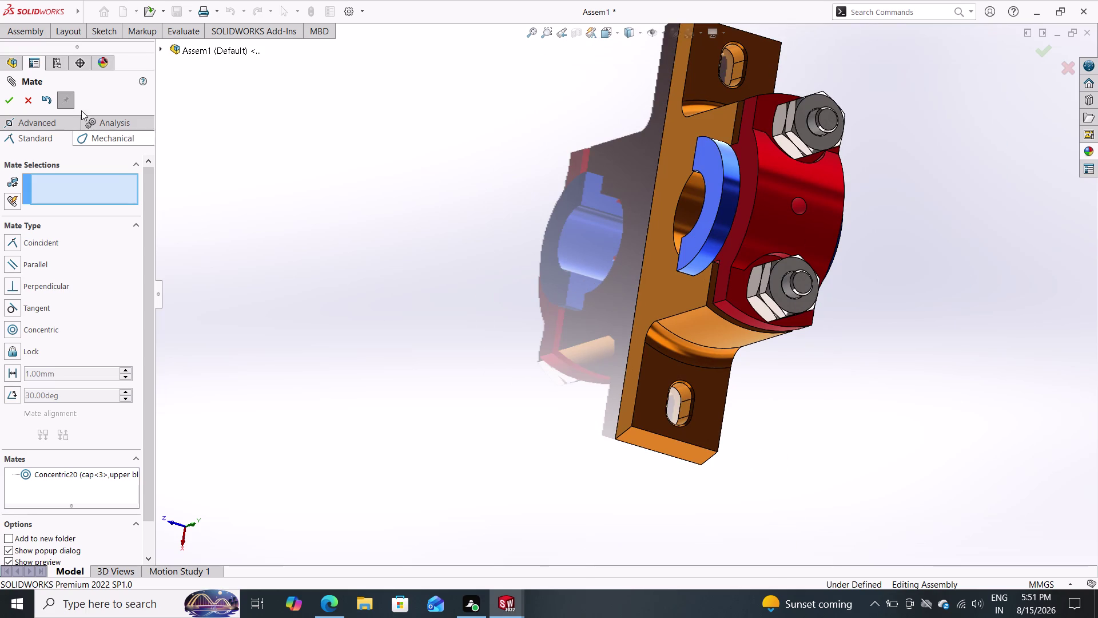
Close the Mate tool, reopen Mate, and cancel it again.
click(9, 98)
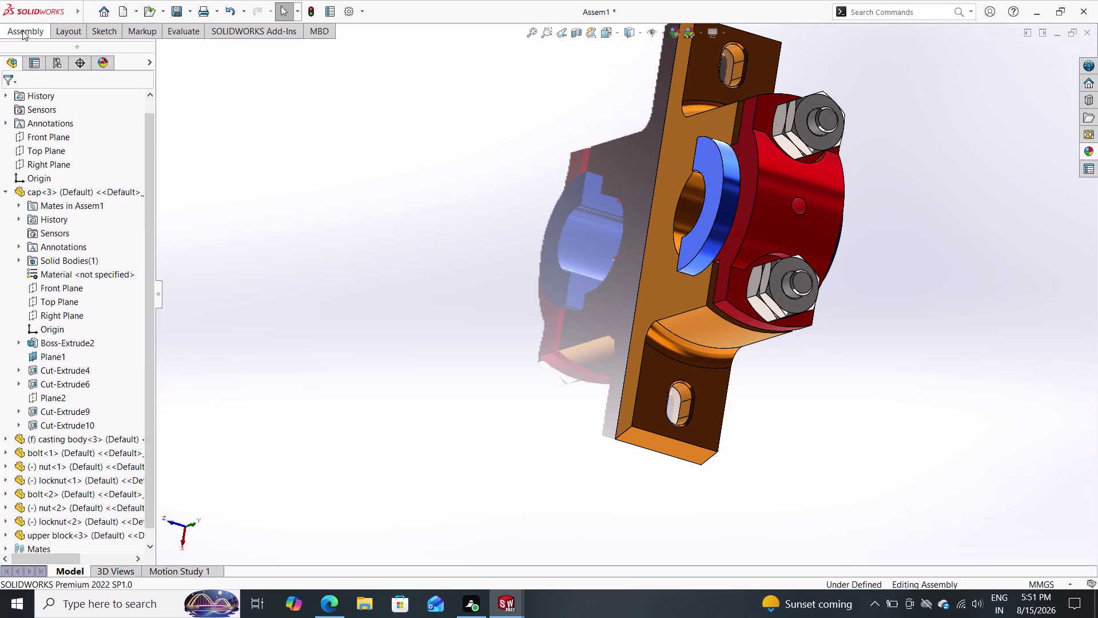
click(22, 30)
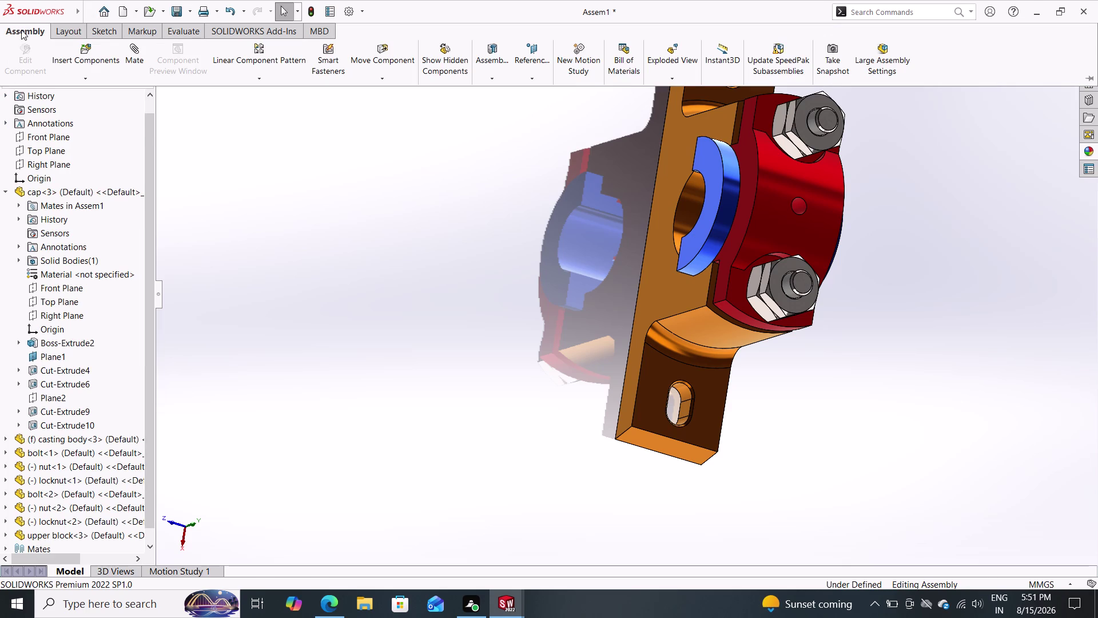
double_click(125, 53)
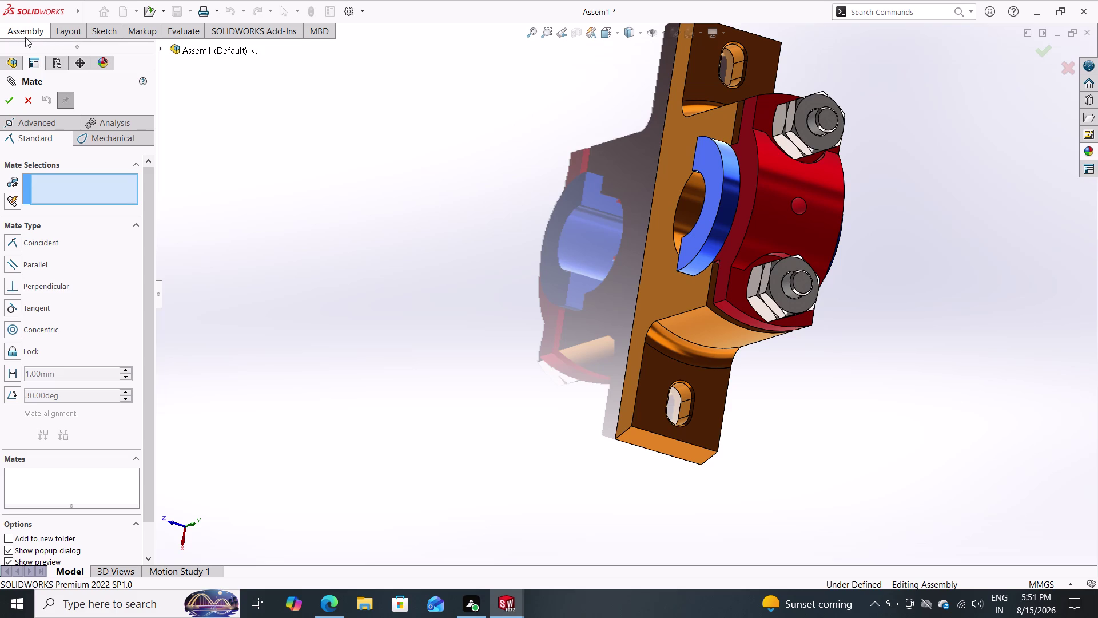
click(28, 96)
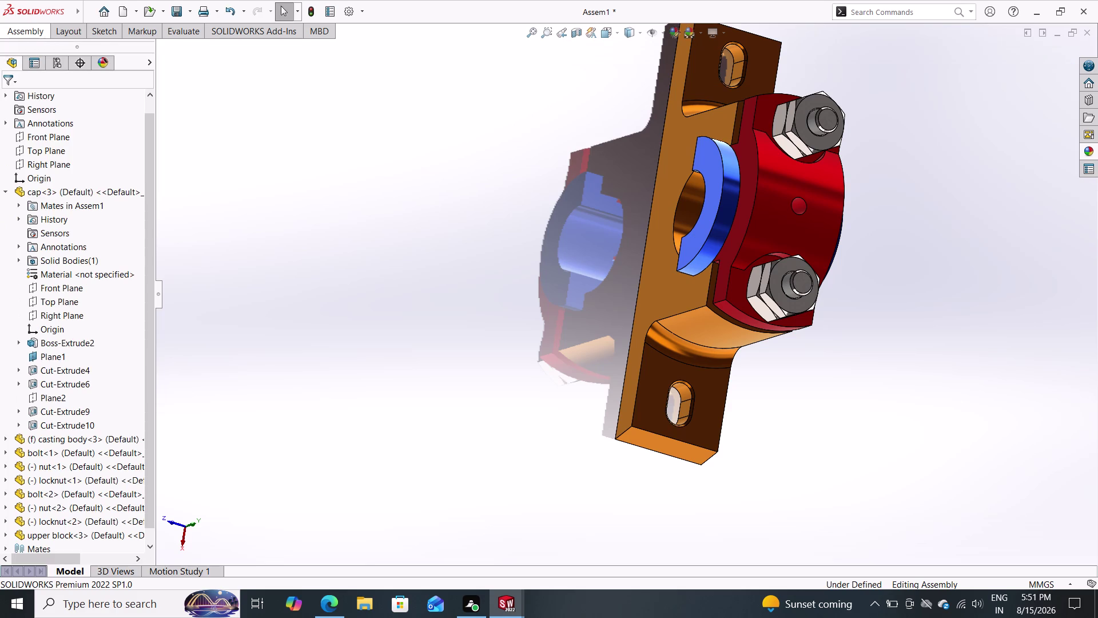
click(34, 32)
click(90, 58)
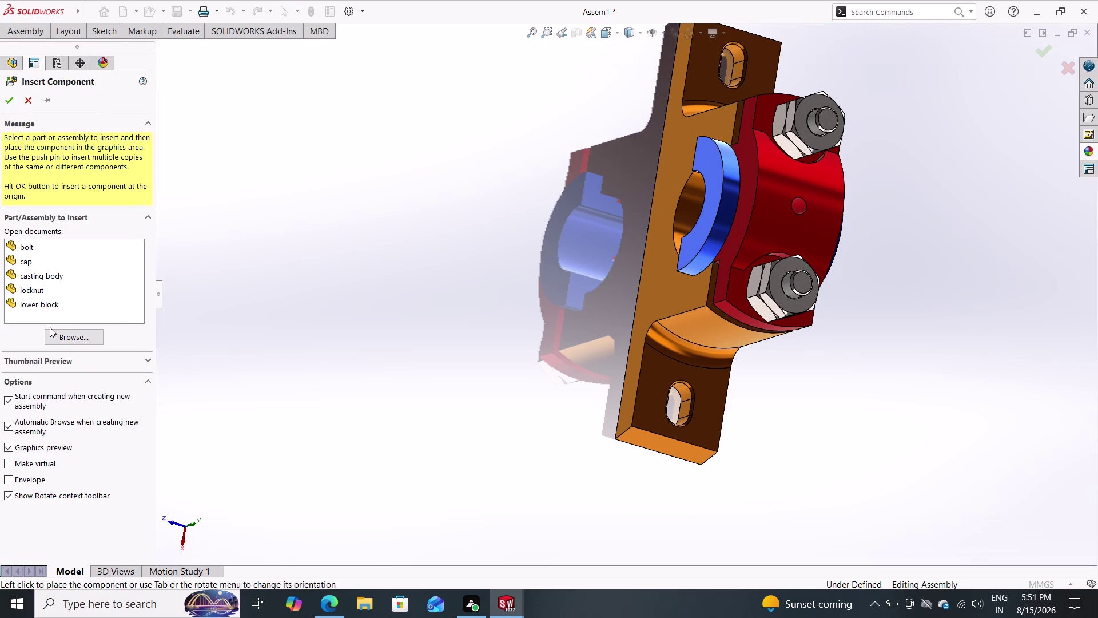
triple_click(36, 304)
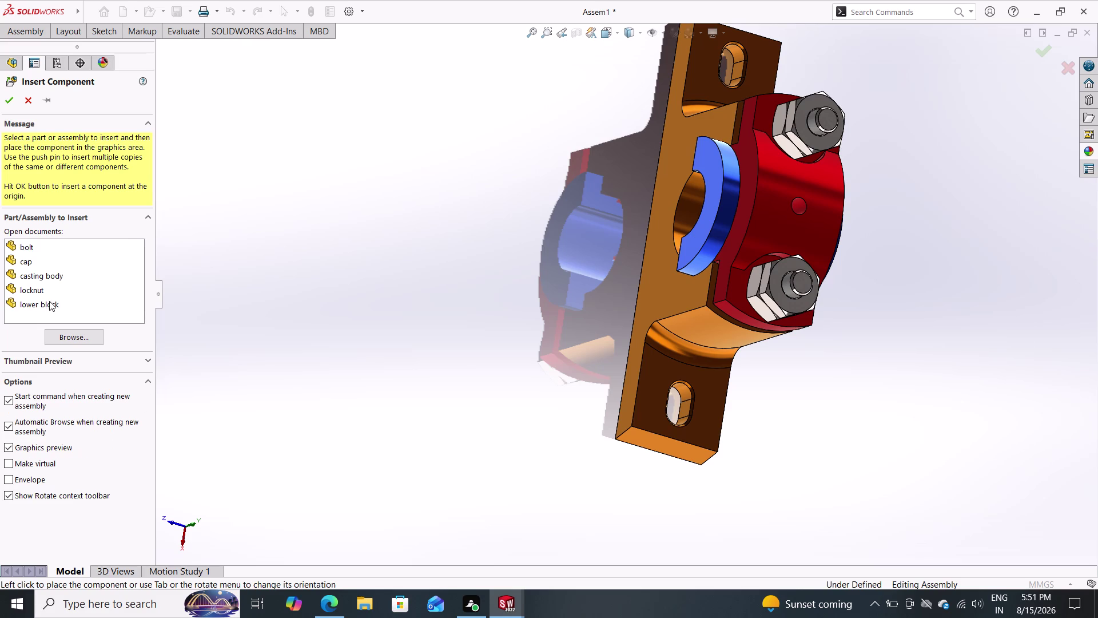
click(53, 304)
drag(68, 300, 371, 278)
click(371, 279)
click(65, 334)
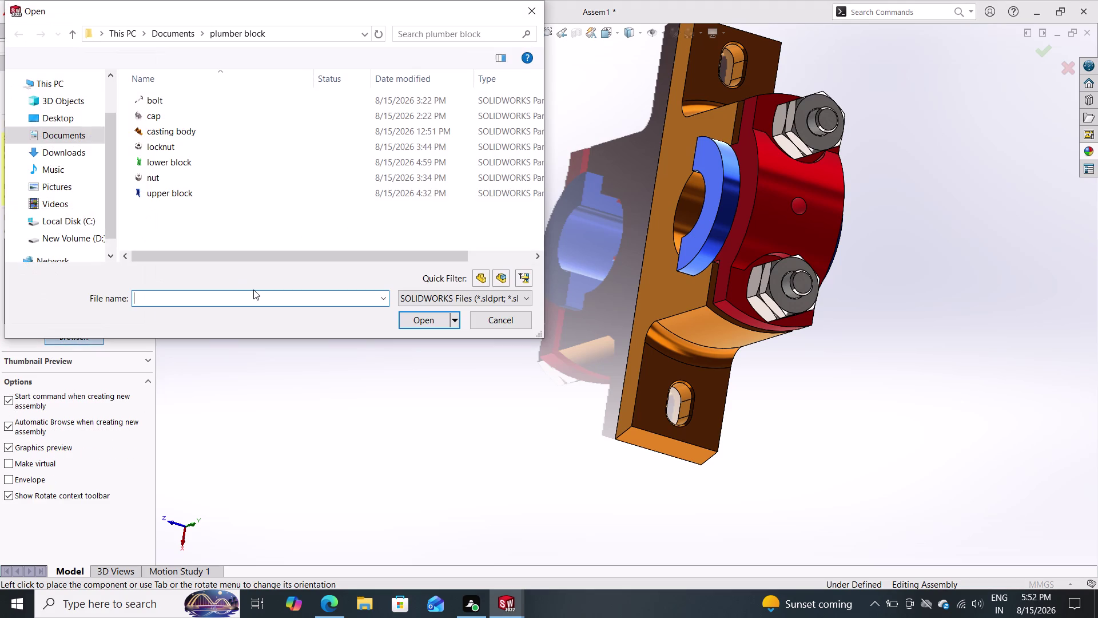
click(180, 167)
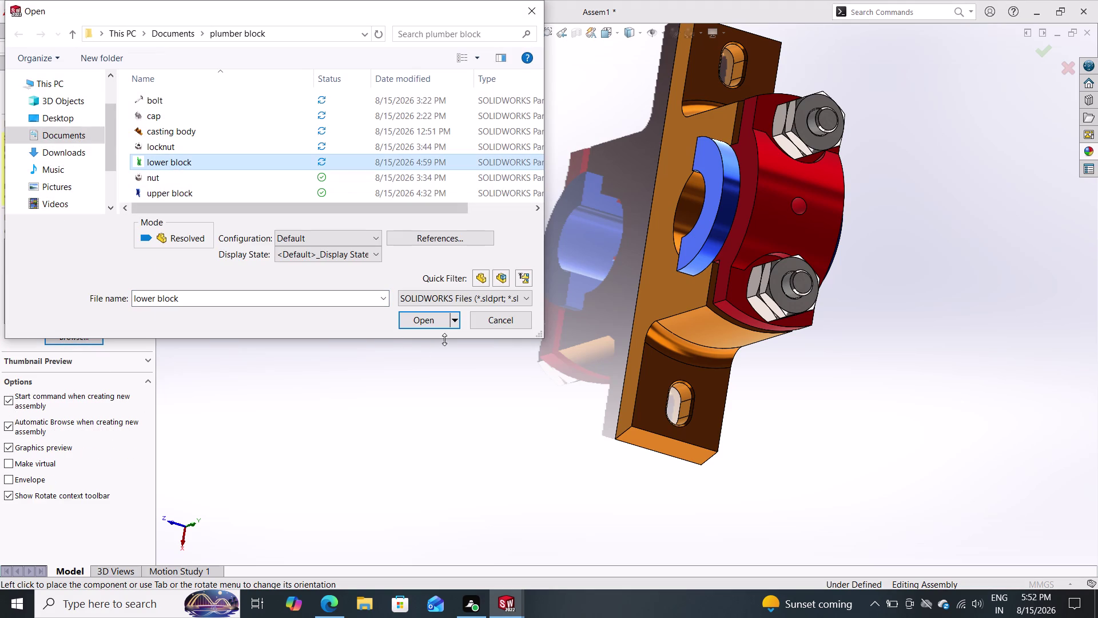
click(438, 321)
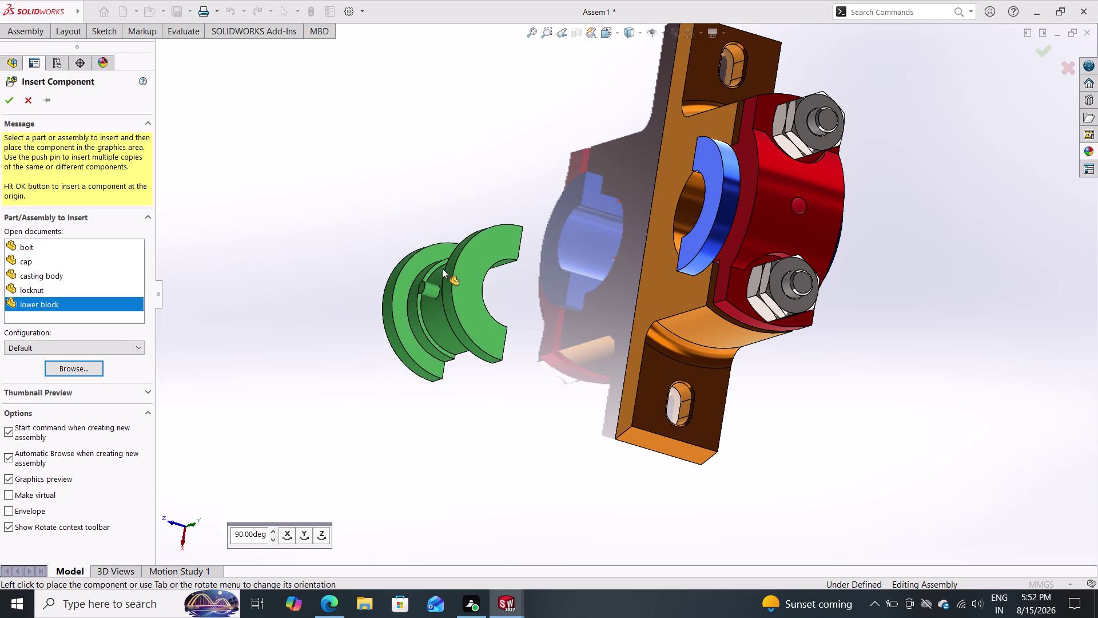
click(439, 237)
scroll(down, 3)
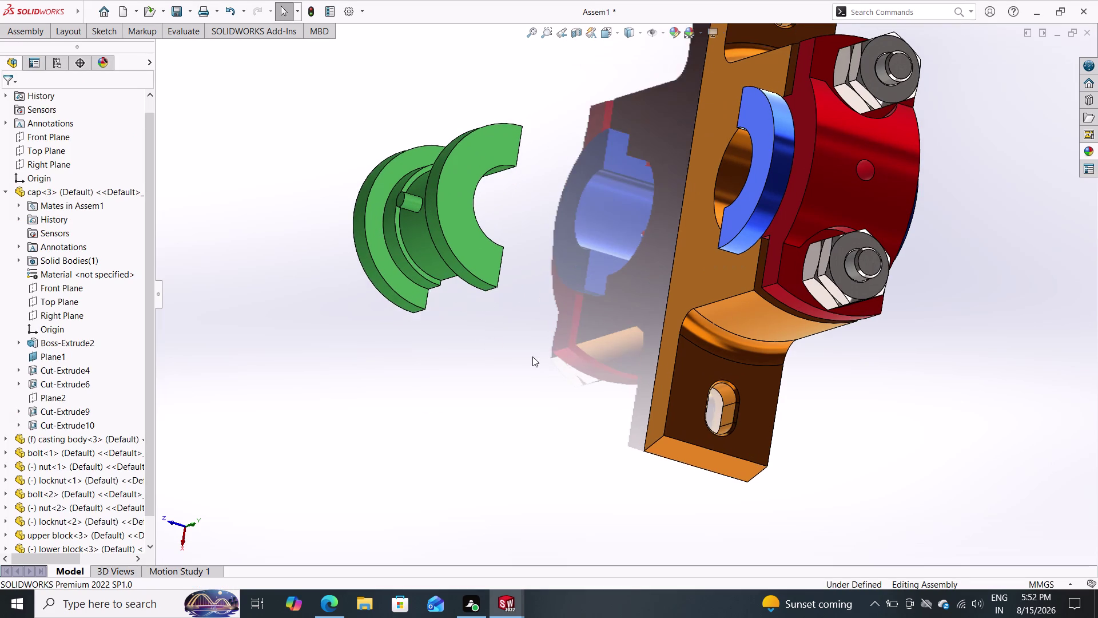
scroll(up, 3)
middle_drag(623, 388, 703, 371)
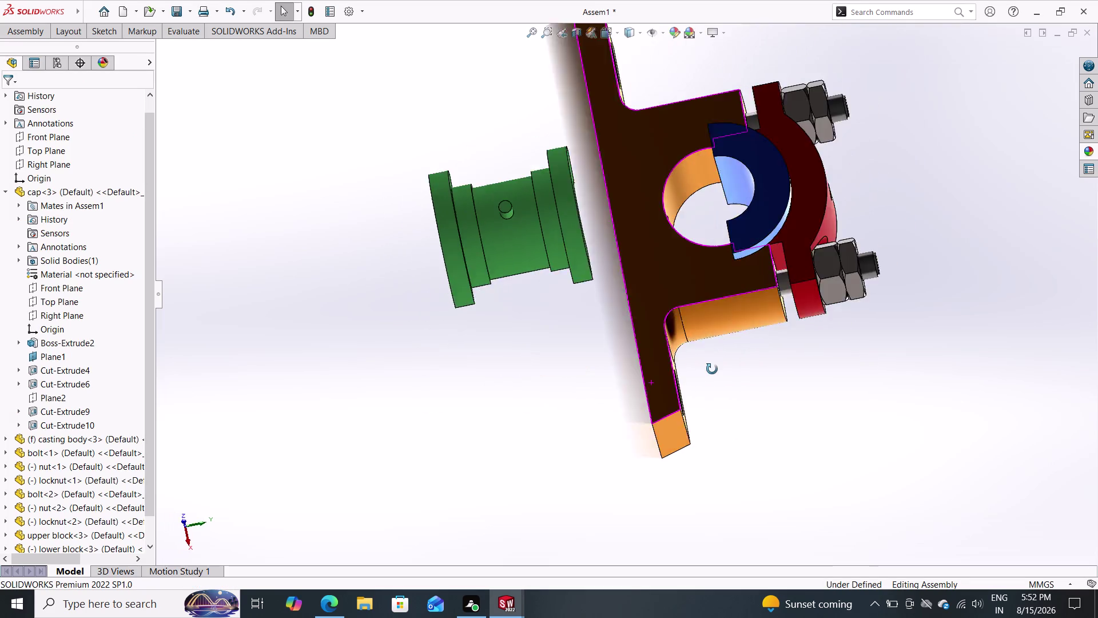
middle_drag(703, 371, 661, 432)
scroll(down, 3)
scroll(up, 3)
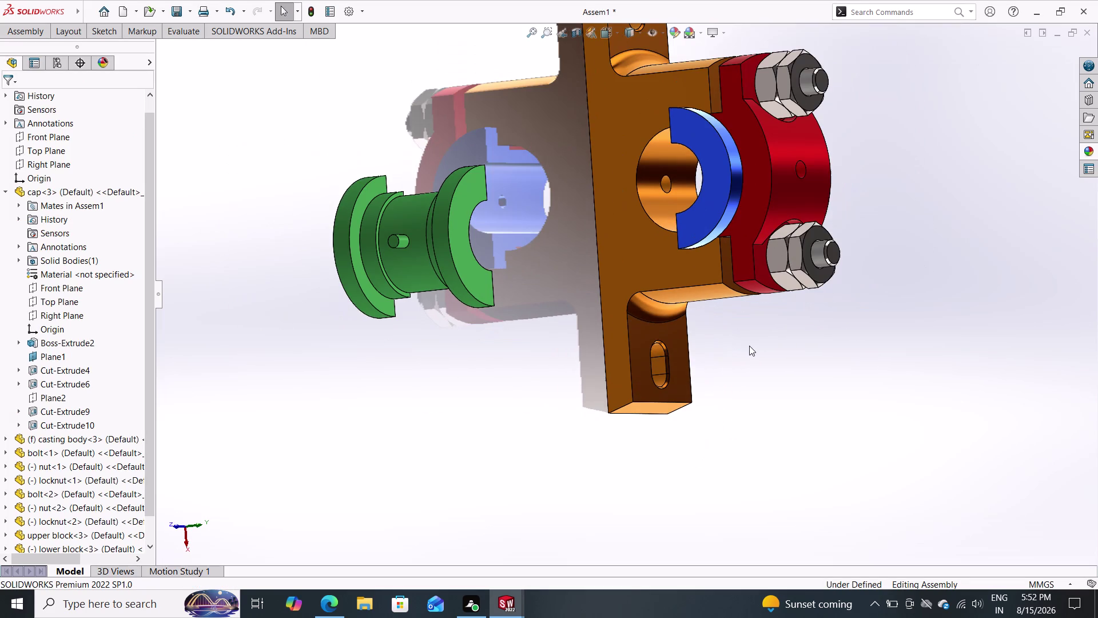
click(39, 31)
Mate the green lower block's curved face concentric to the casting bore, toggling alignment before confirming.
click(131, 58)
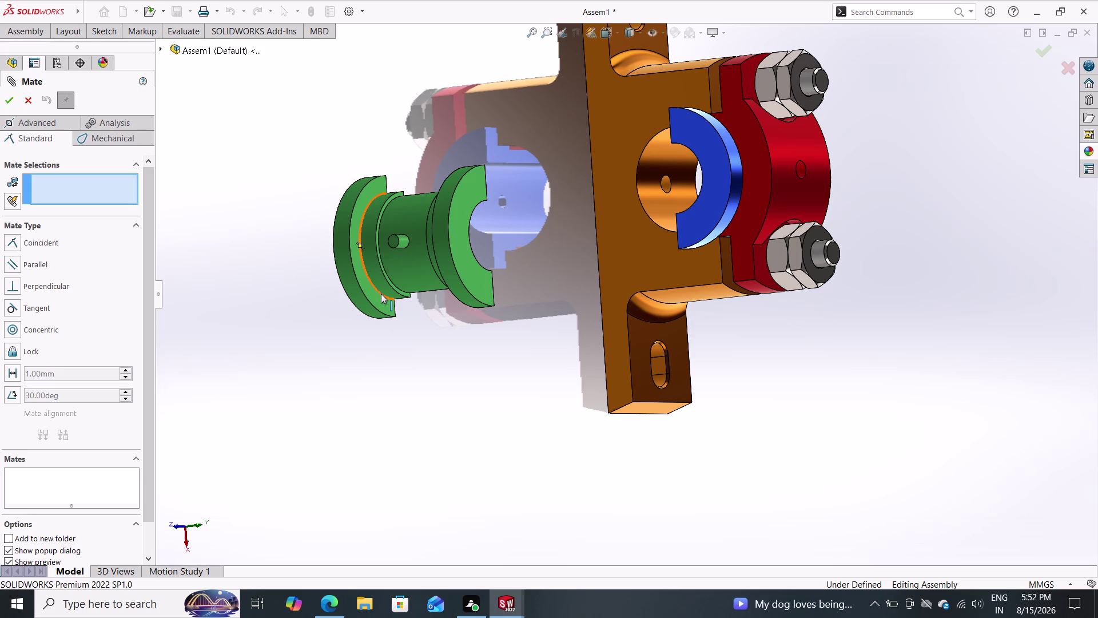
double_click(410, 266)
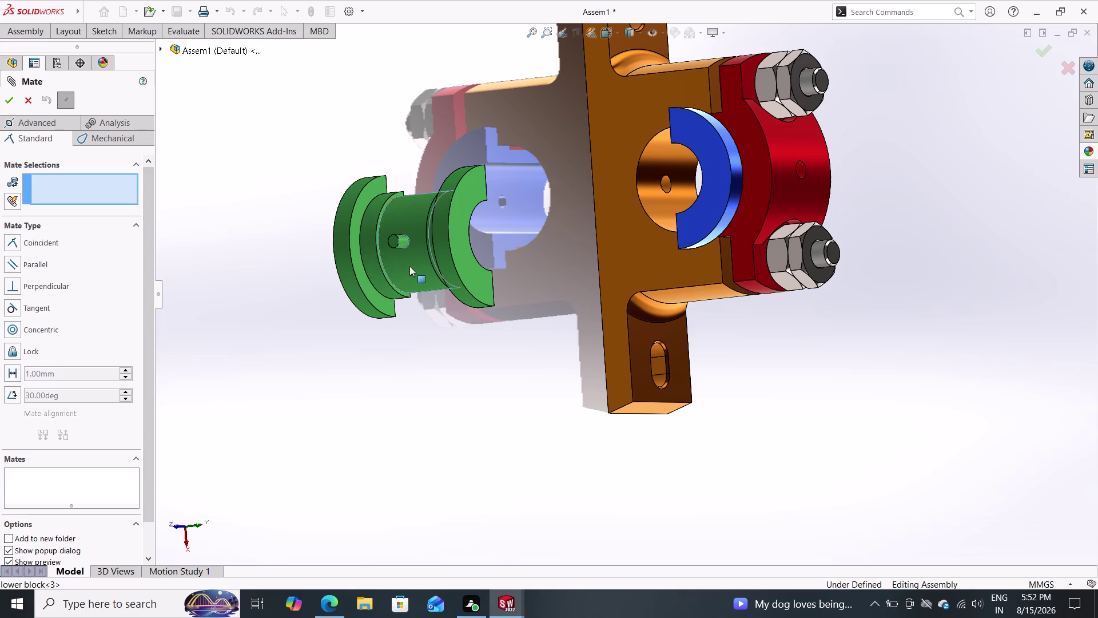
click(652, 198)
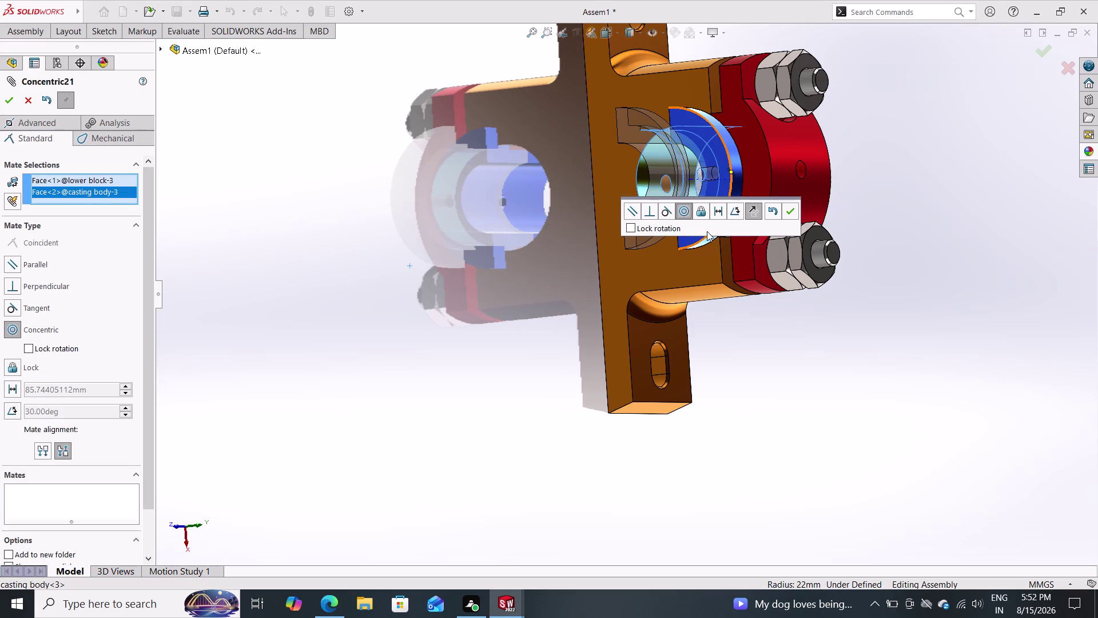
click(751, 213)
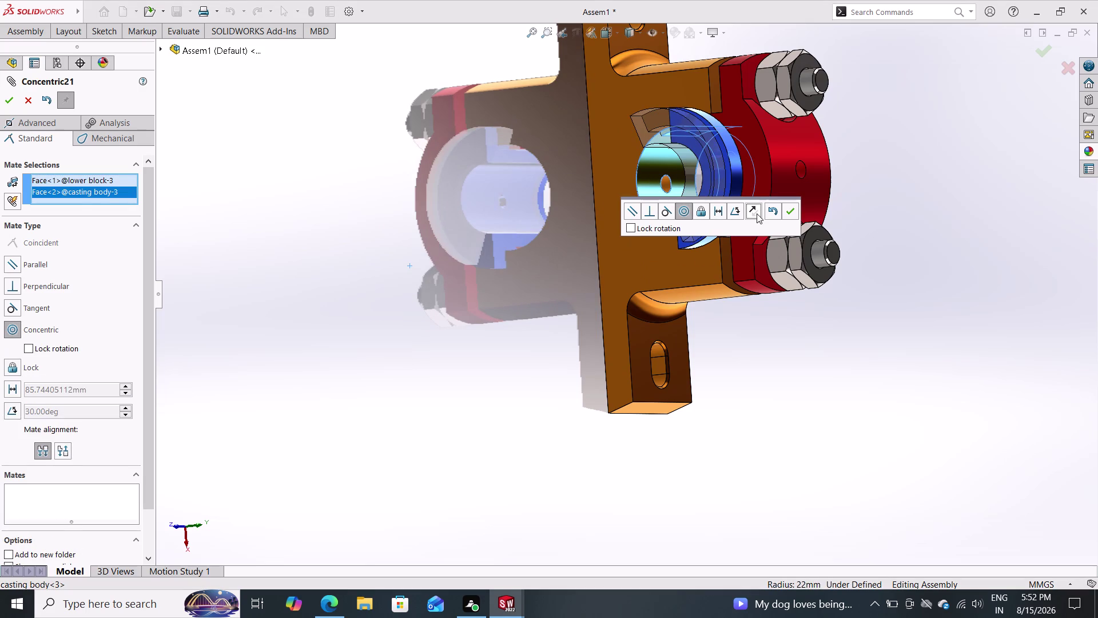
click(756, 213)
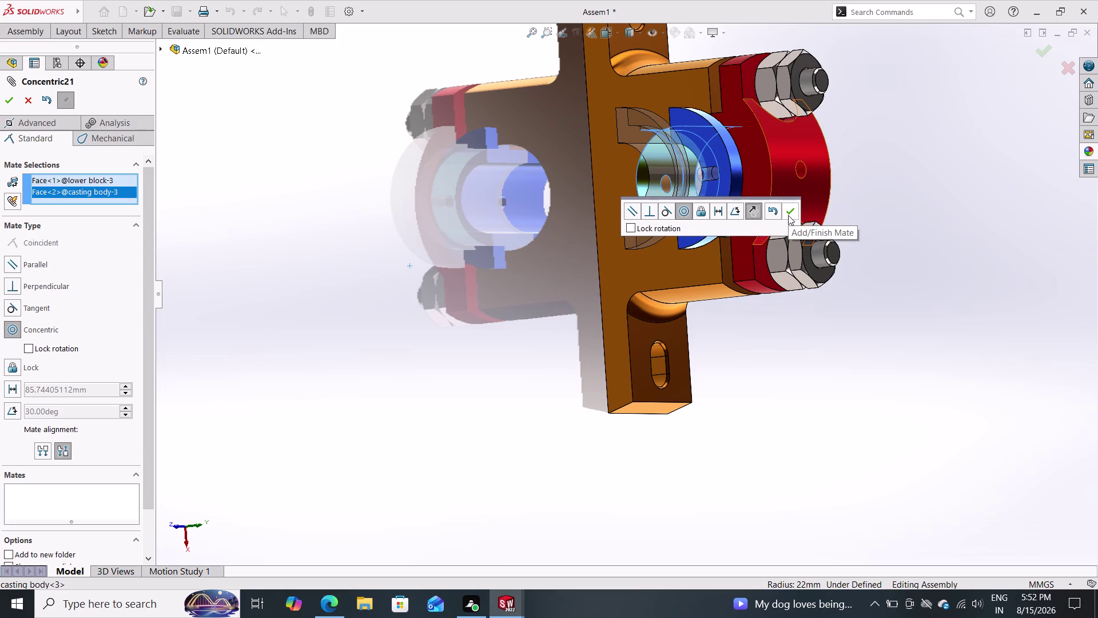
click(757, 205)
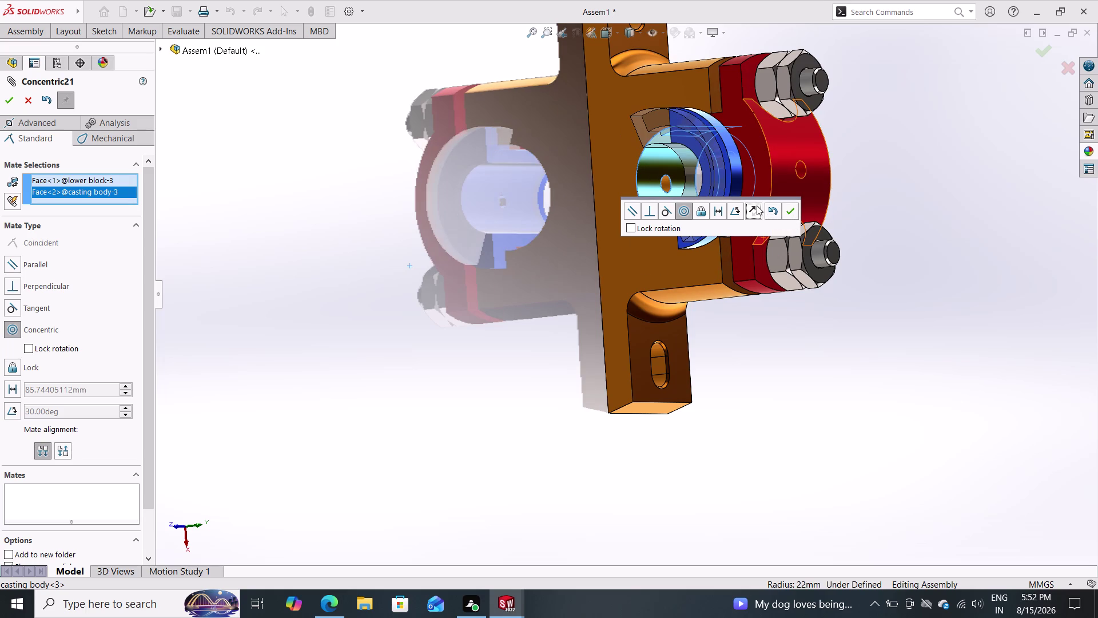
click(756, 205)
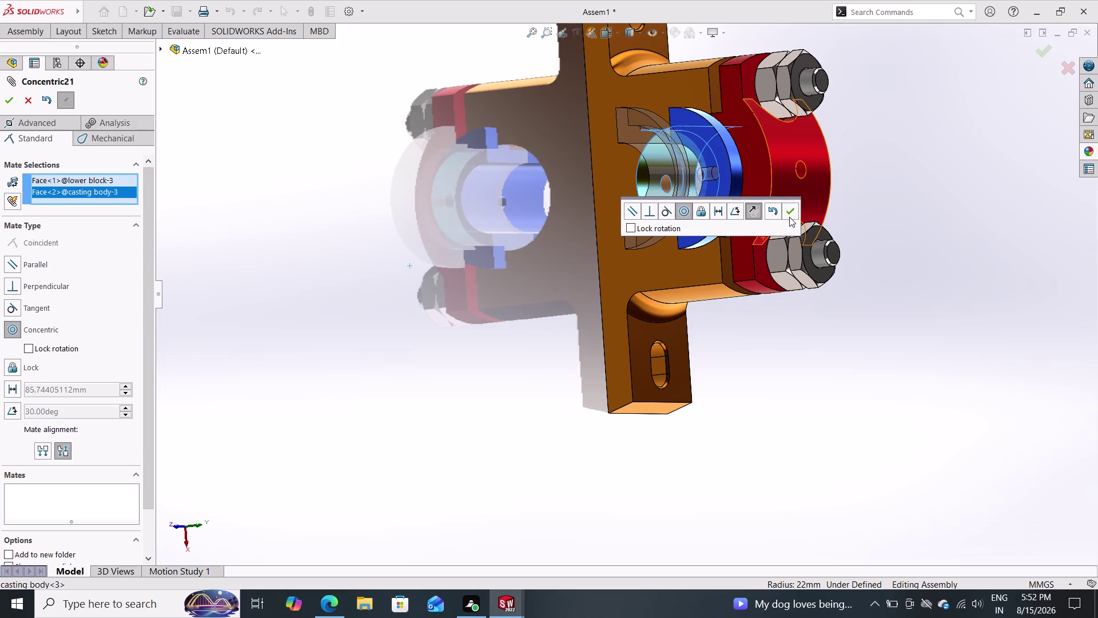
click(789, 210)
middle_drag(794, 339, 804, 331)
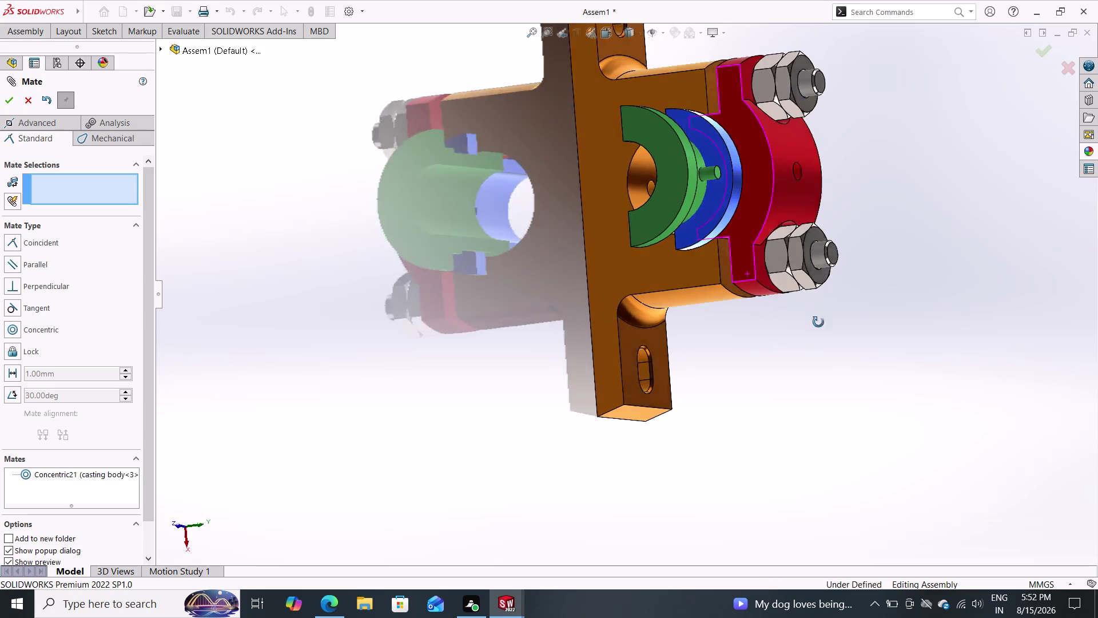
middle_drag(804, 331, 849, 280)
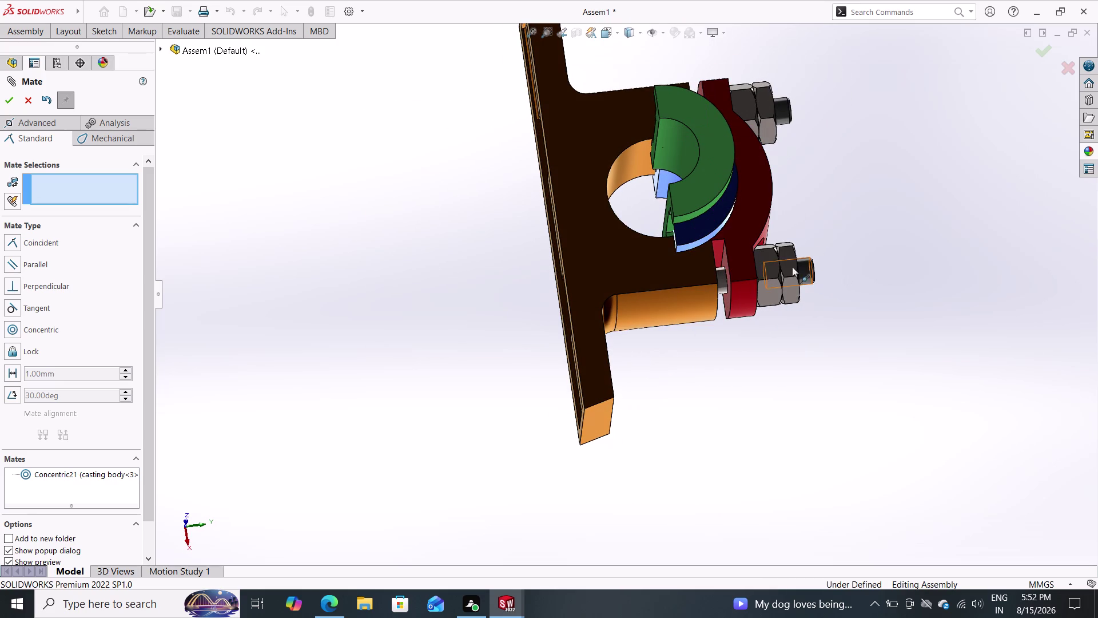
drag(675, 111, 646, 97)
click(636, 97)
drag(630, 102, 624, 106)
drag(622, 110, 609, 132)
drag(600, 153, 592, 198)
click(593, 201)
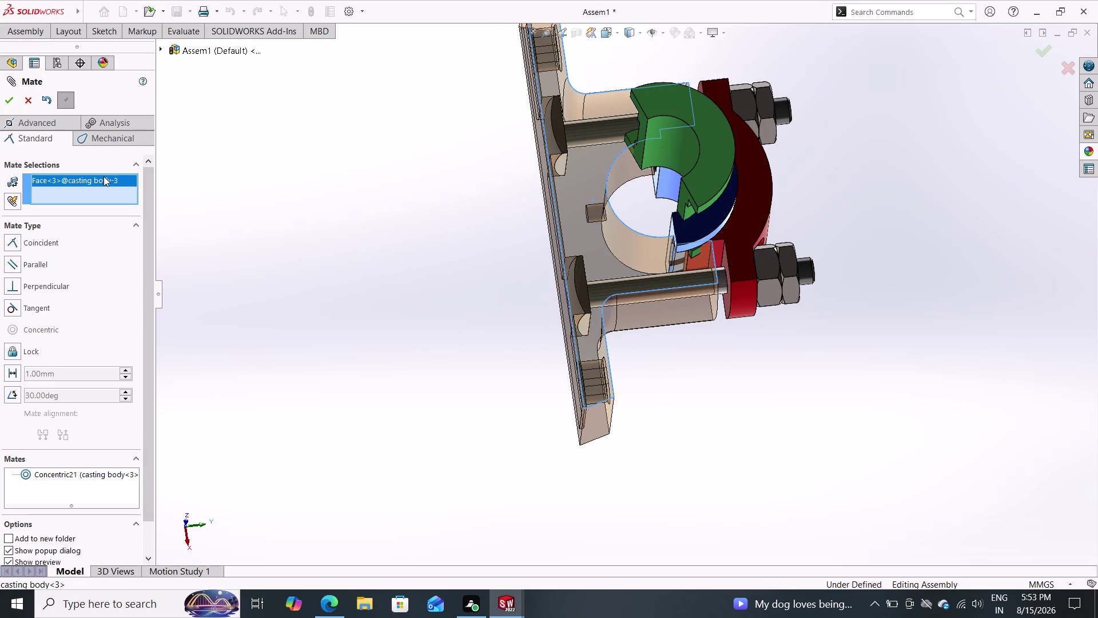
right_click(103, 178)
double_click(132, 188)
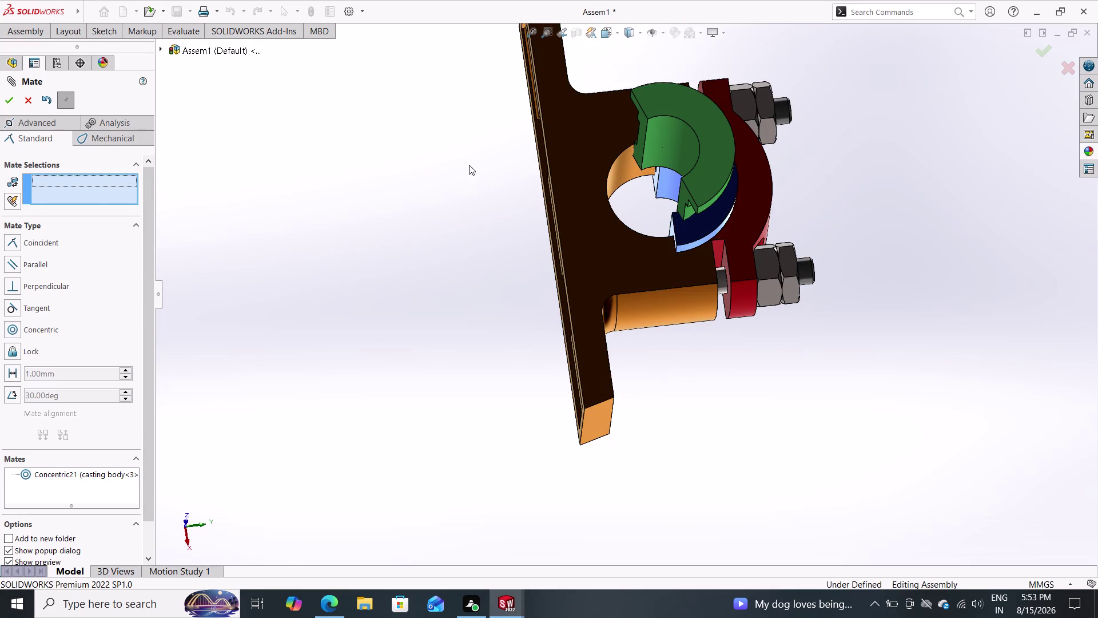
click(667, 118)
drag(667, 118, 577, 176)
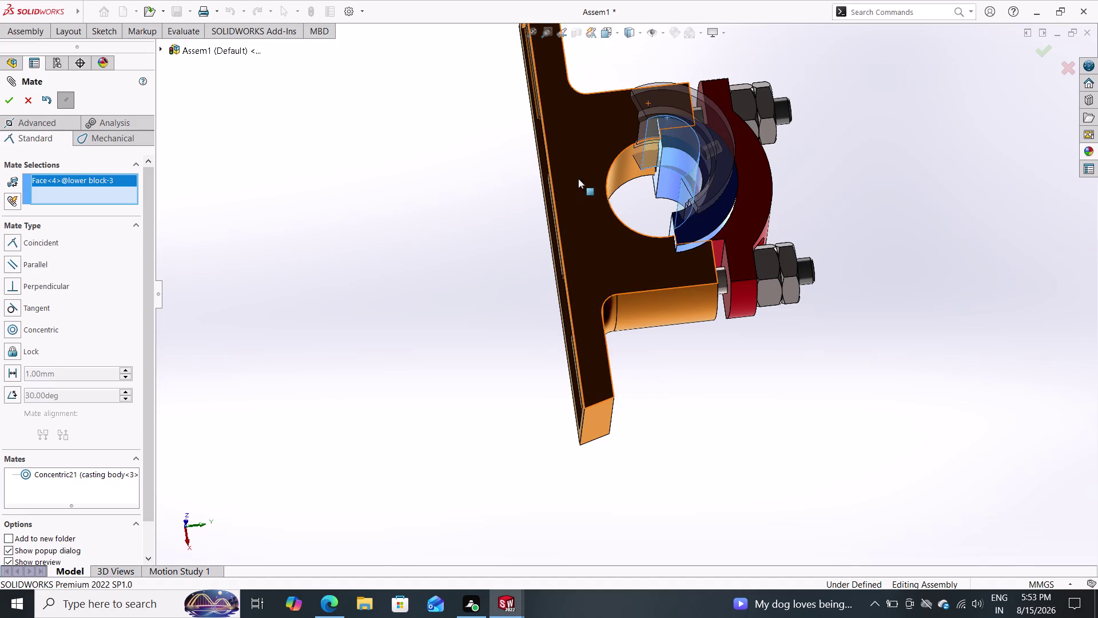
right_click(84, 177)
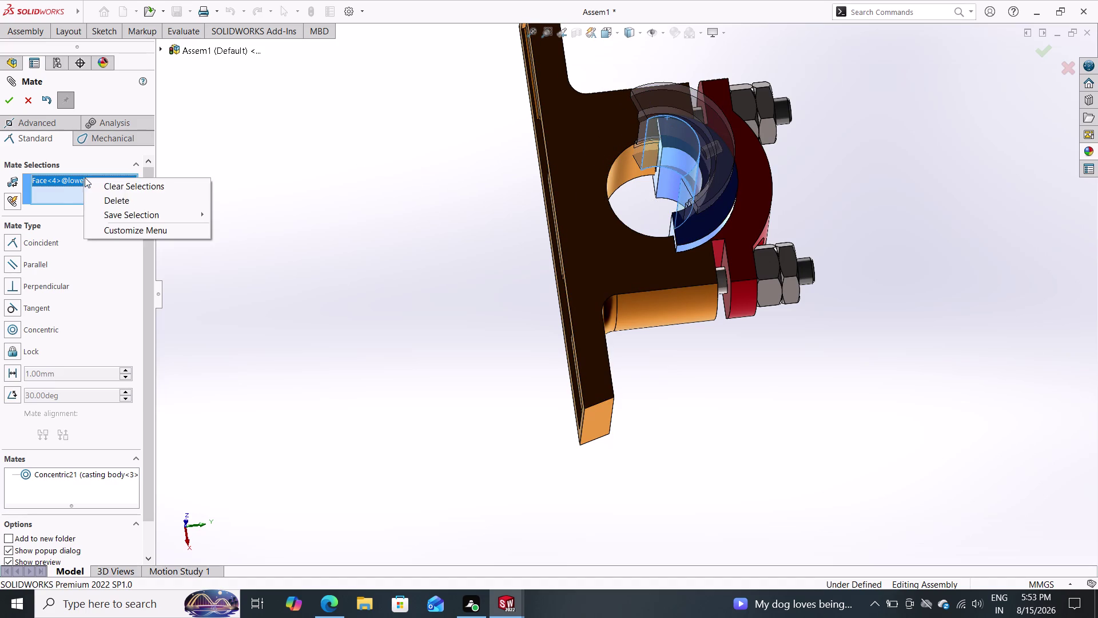
double_click(128, 181)
scroll(down, 3)
scroll(up, 3)
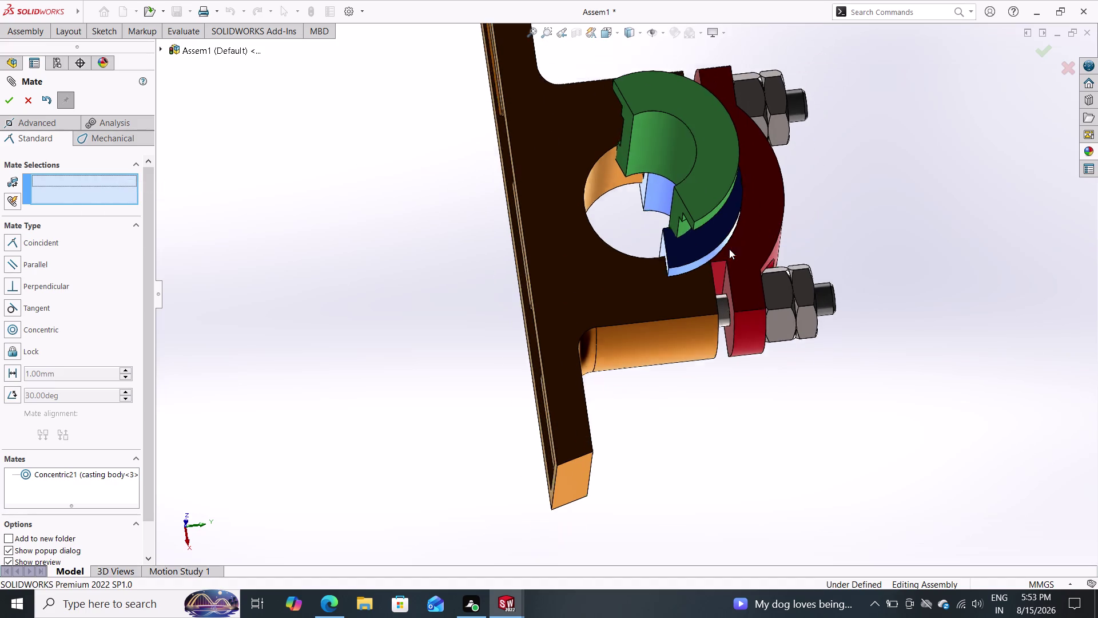
drag(660, 163, 608, 150)
drag(588, 160, 558, 200)
click(556, 234)
double_click(555, 237)
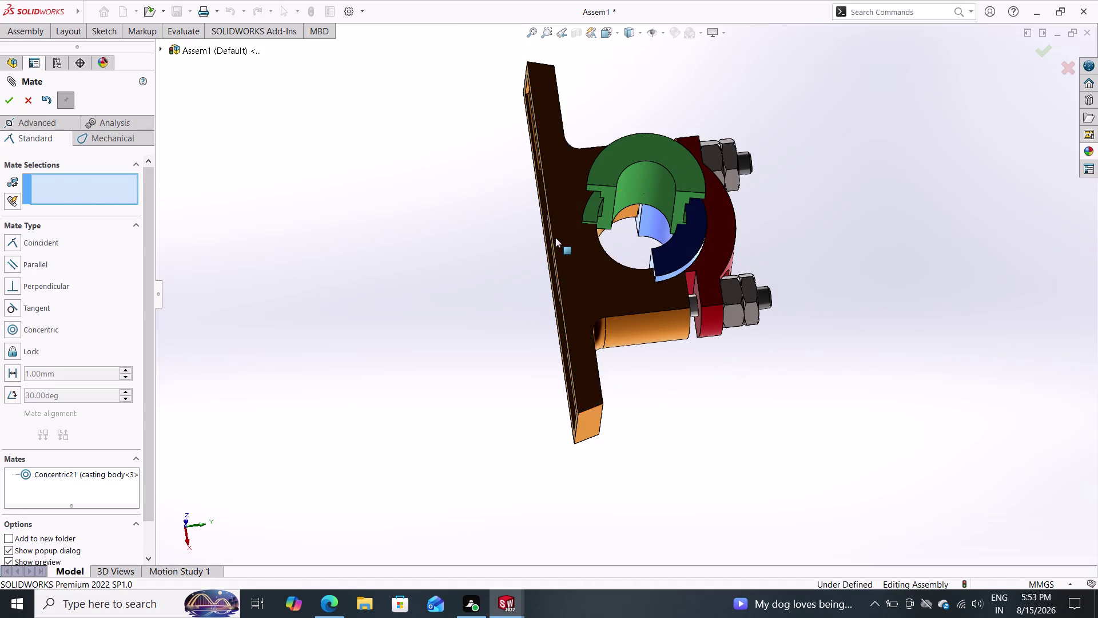
right_click(63, 177)
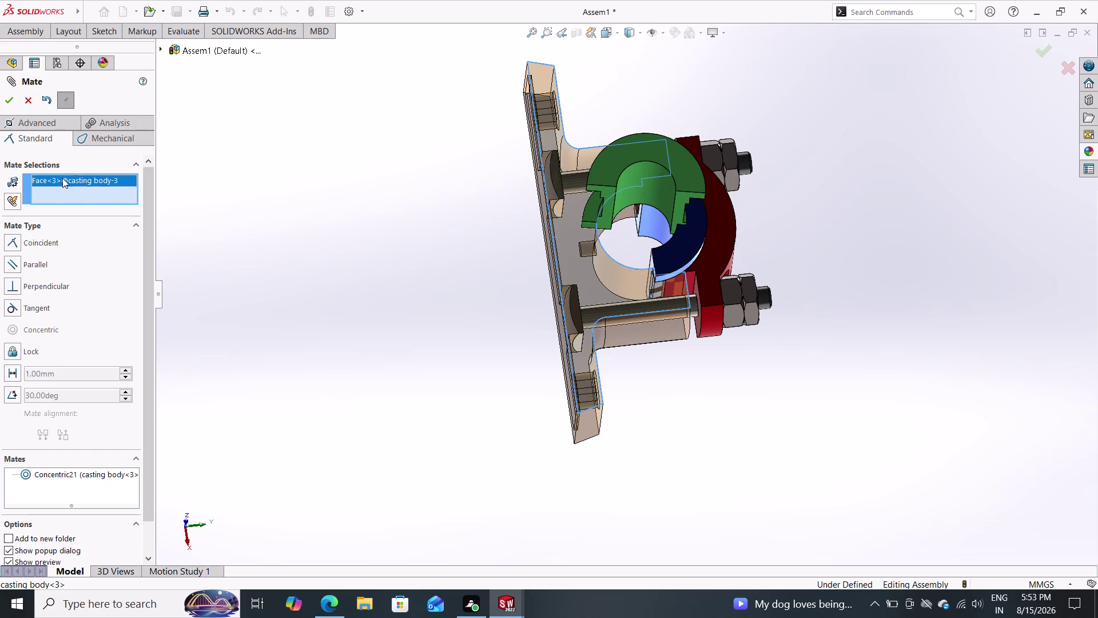
click(102, 184)
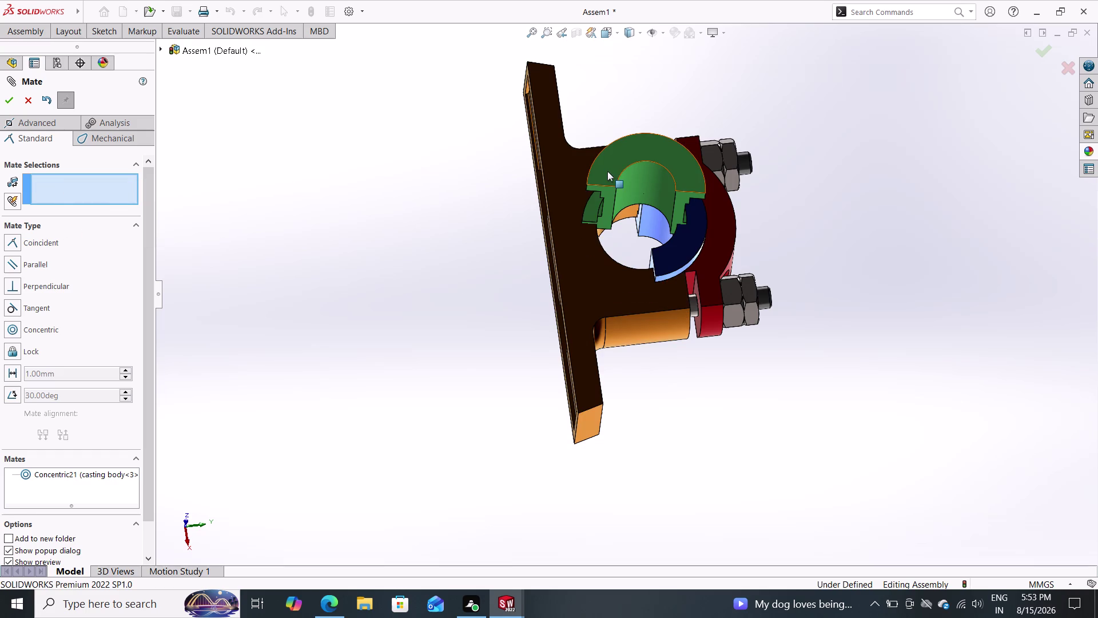
click(607, 171)
drag(606, 168, 580, 281)
drag(580, 281, 565, 231)
drag(568, 218, 572, 213)
click(588, 210)
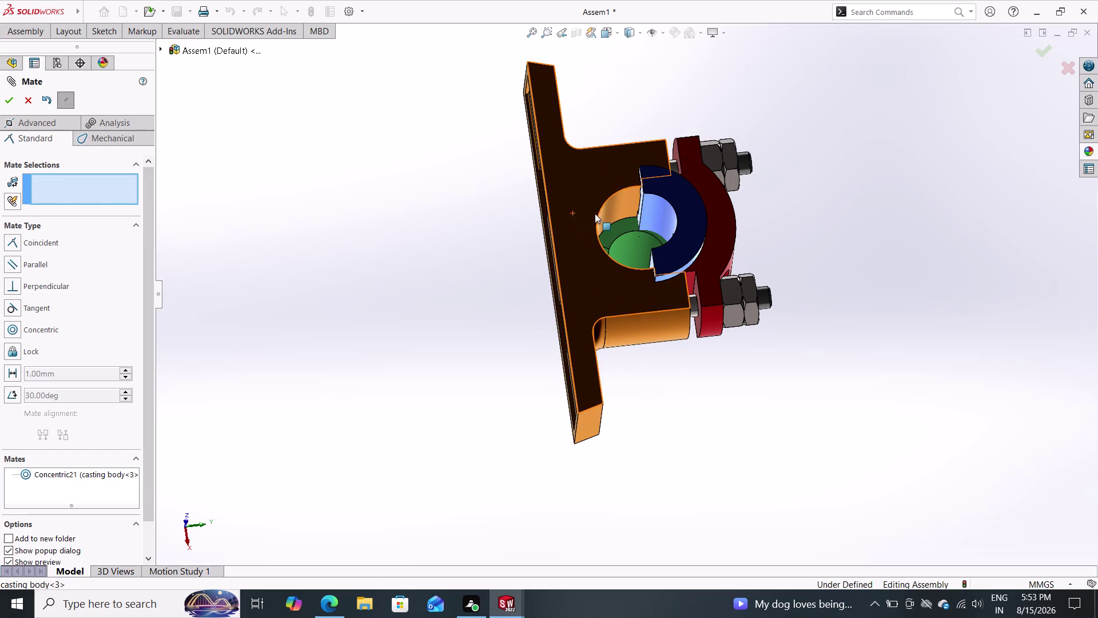
right_click(91, 180)
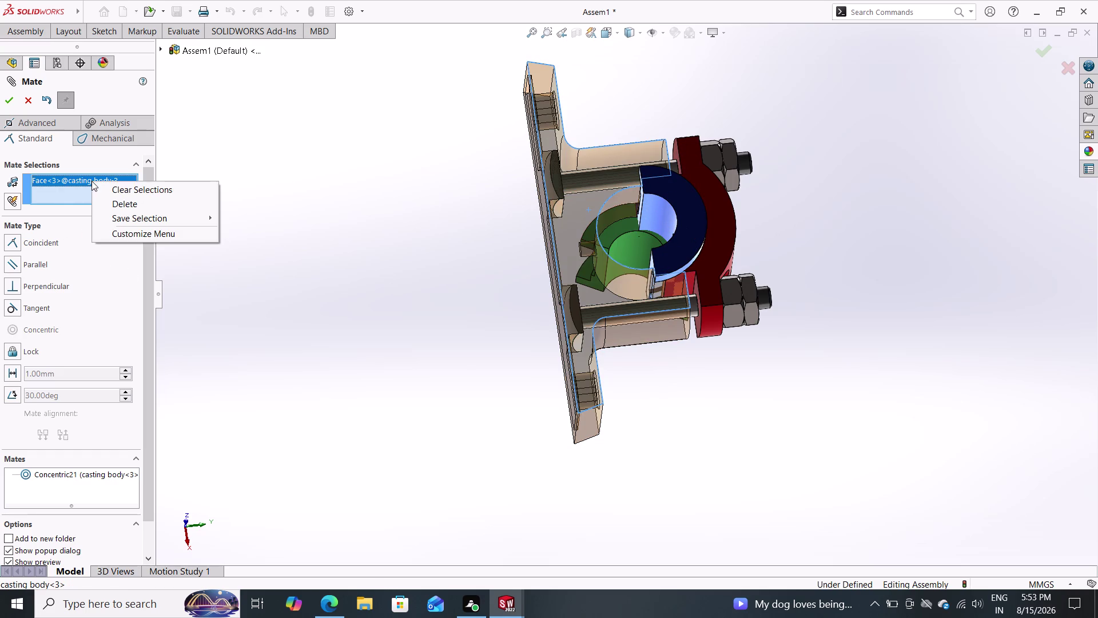
double_click(118, 186)
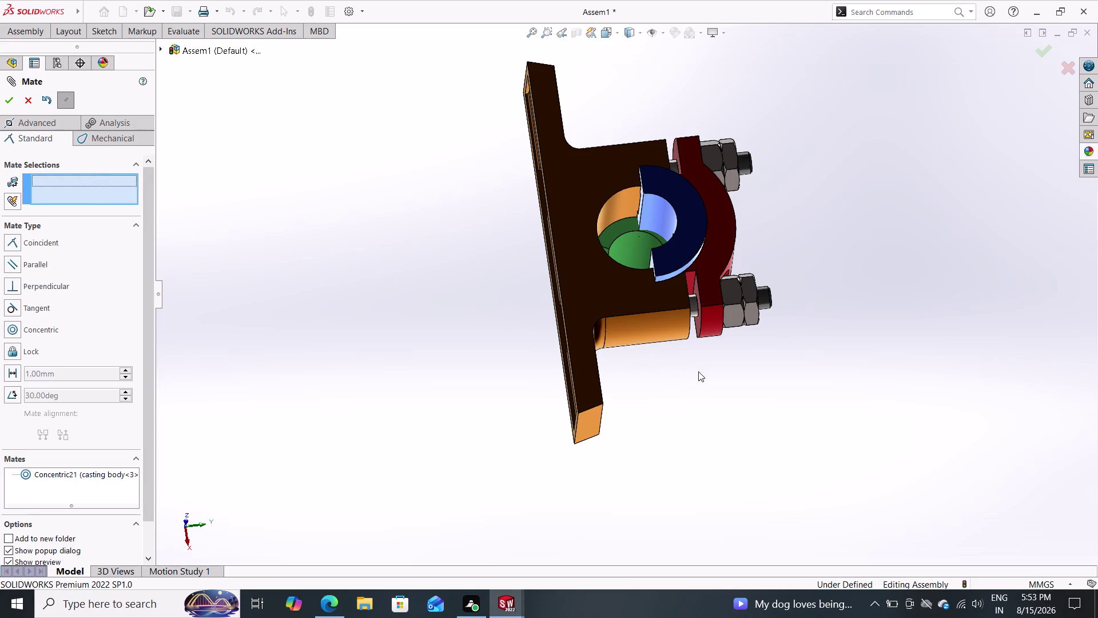
scroll(up, 3)
middle_drag(698, 371, 507, 179)
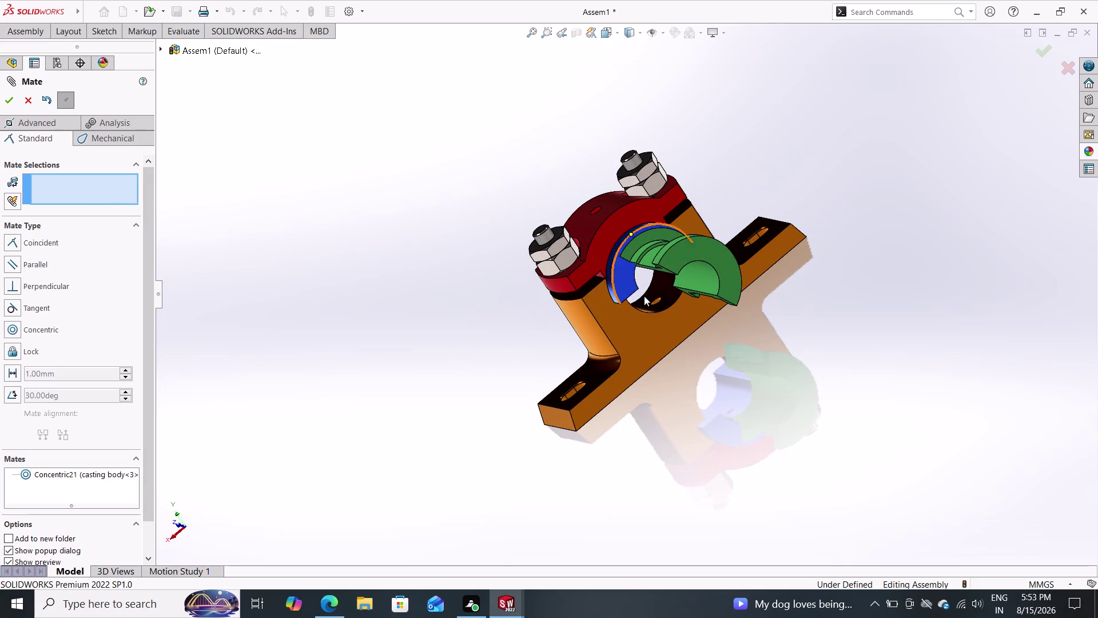
drag(674, 261, 776, 171)
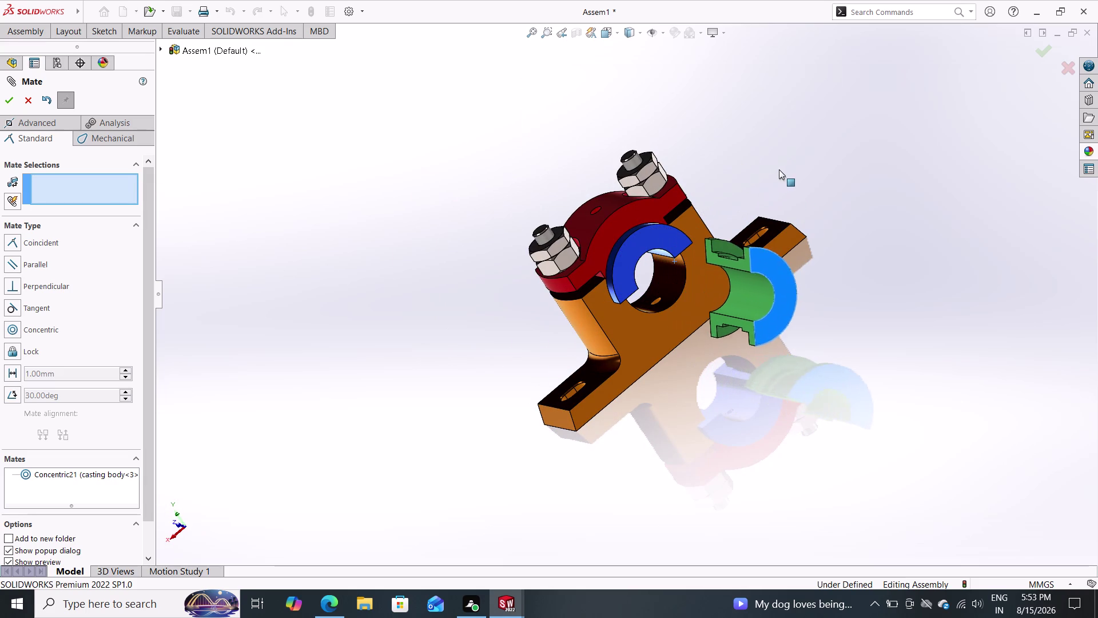
drag(776, 171, 805, 145)
click(804, 146)
click(788, 329)
drag(789, 329, 785, 334)
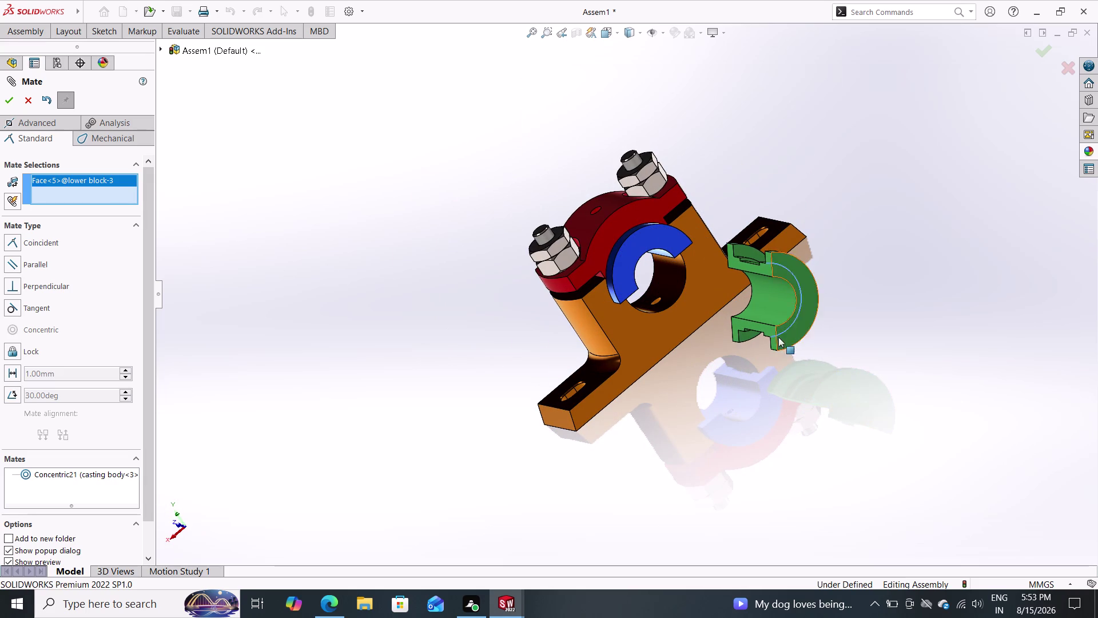
drag(784, 334, 755, 329)
click(748, 323)
drag(731, 312, 727, 287)
click(730, 279)
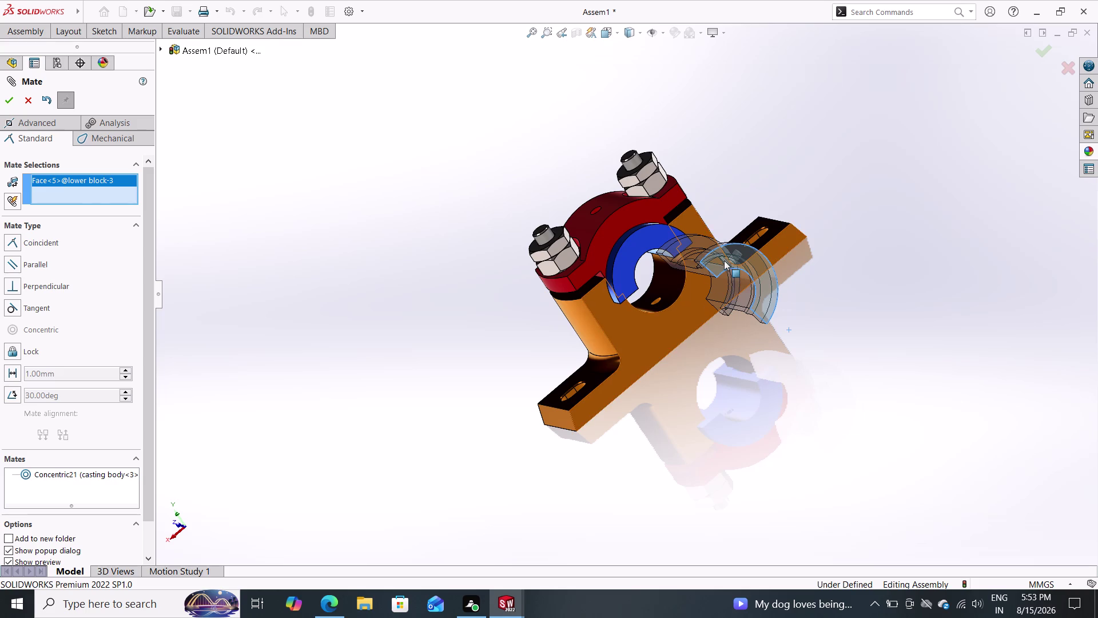
double_click(720, 256)
drag(721, 251, 763, 197)
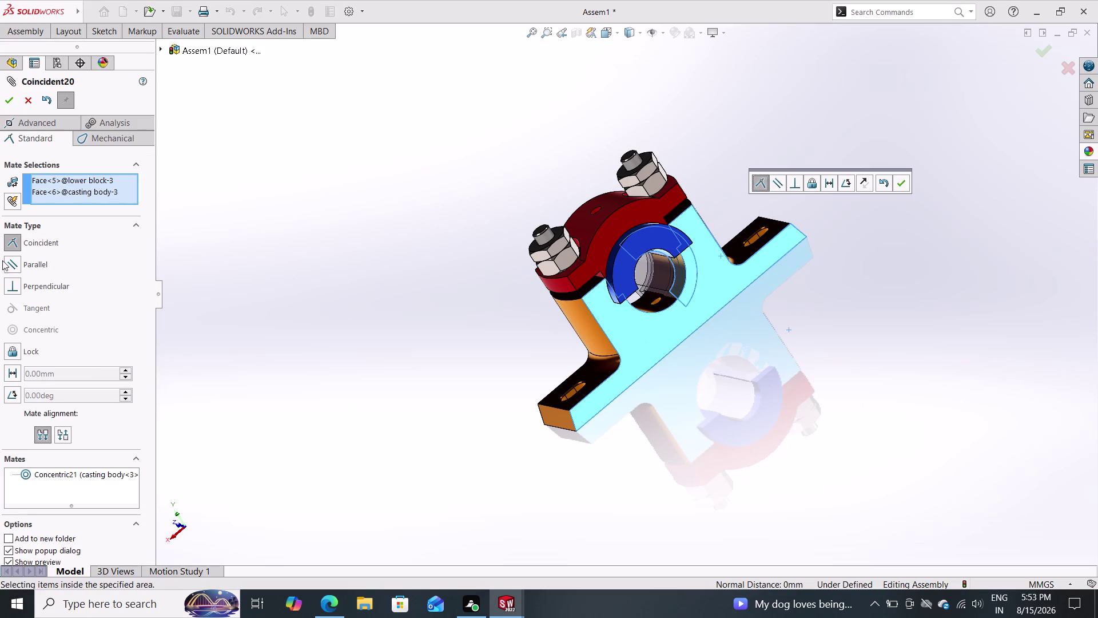
right_click(84, 190)
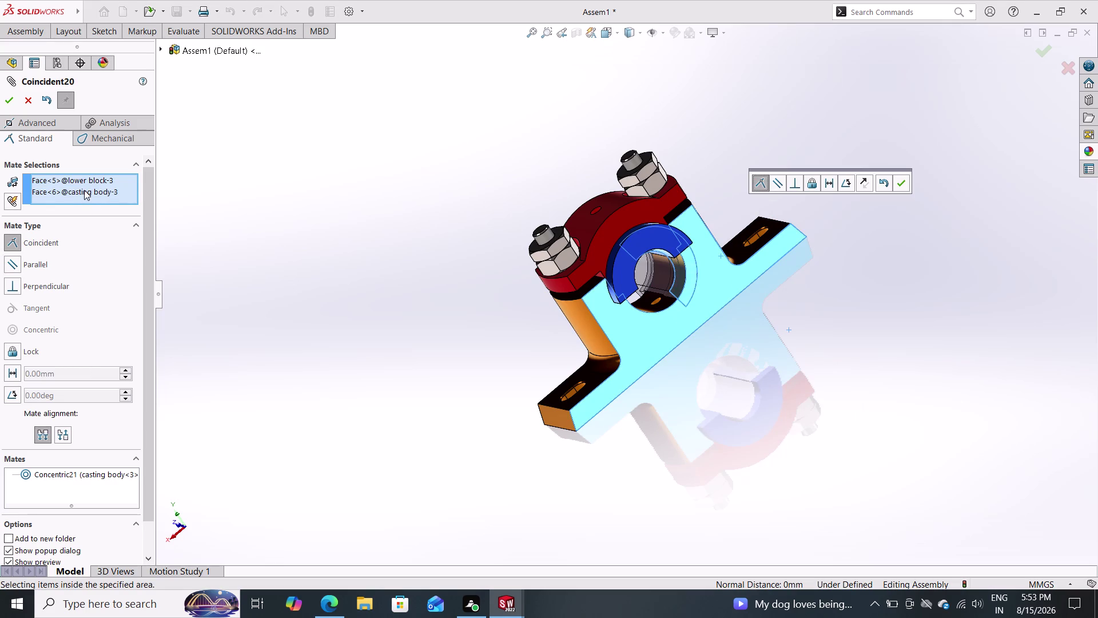
click(107, 203)
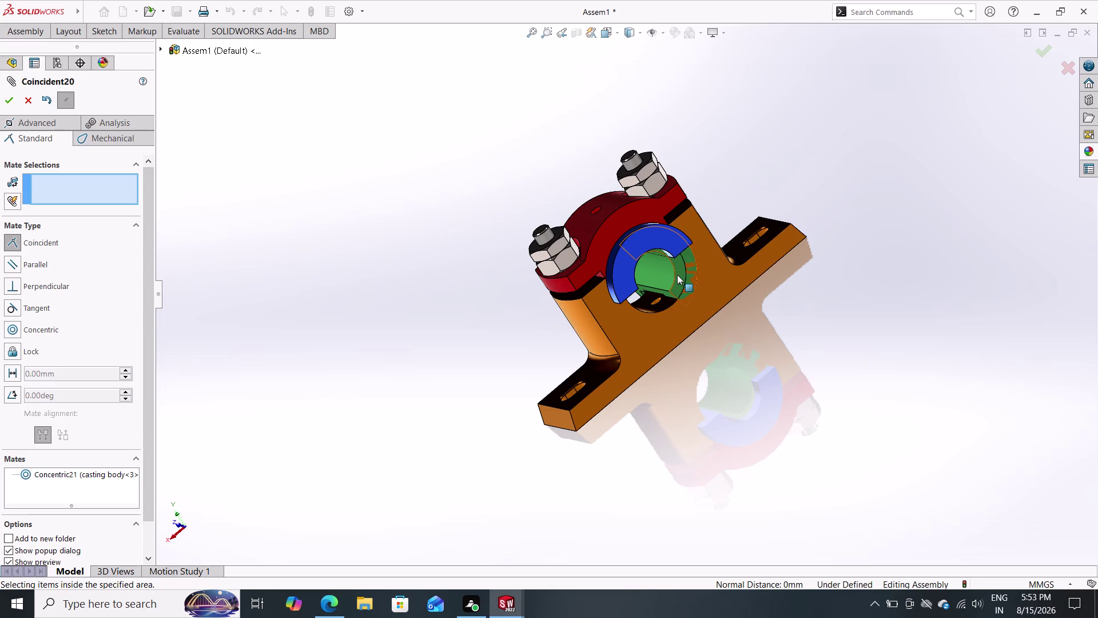
drag(677, 275, 645, 353)
click(645, 353)
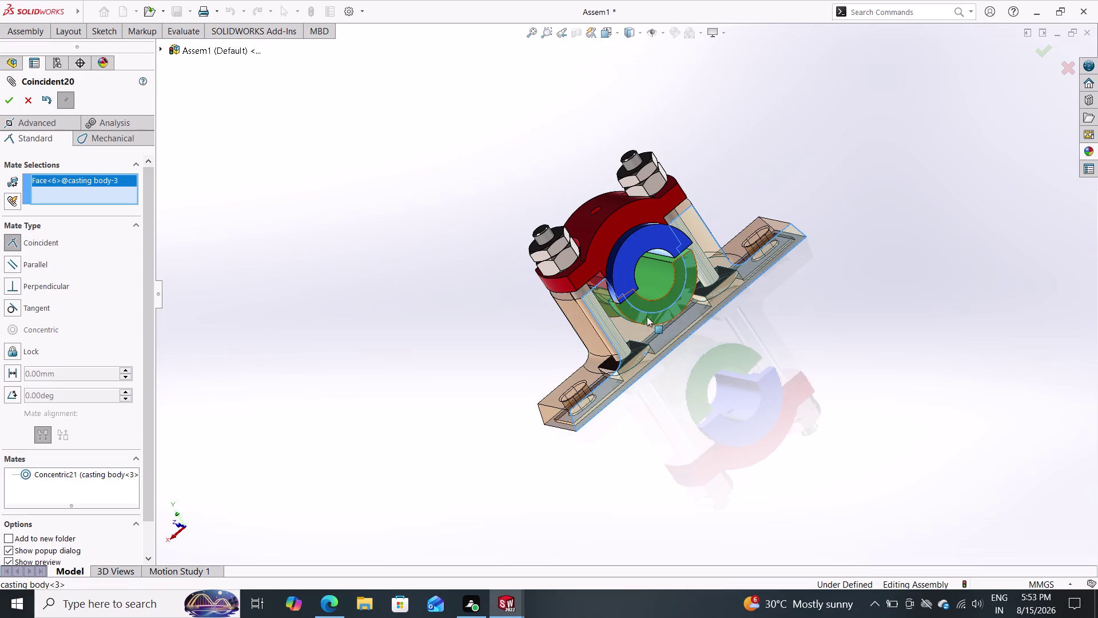
right_click(84, 180)
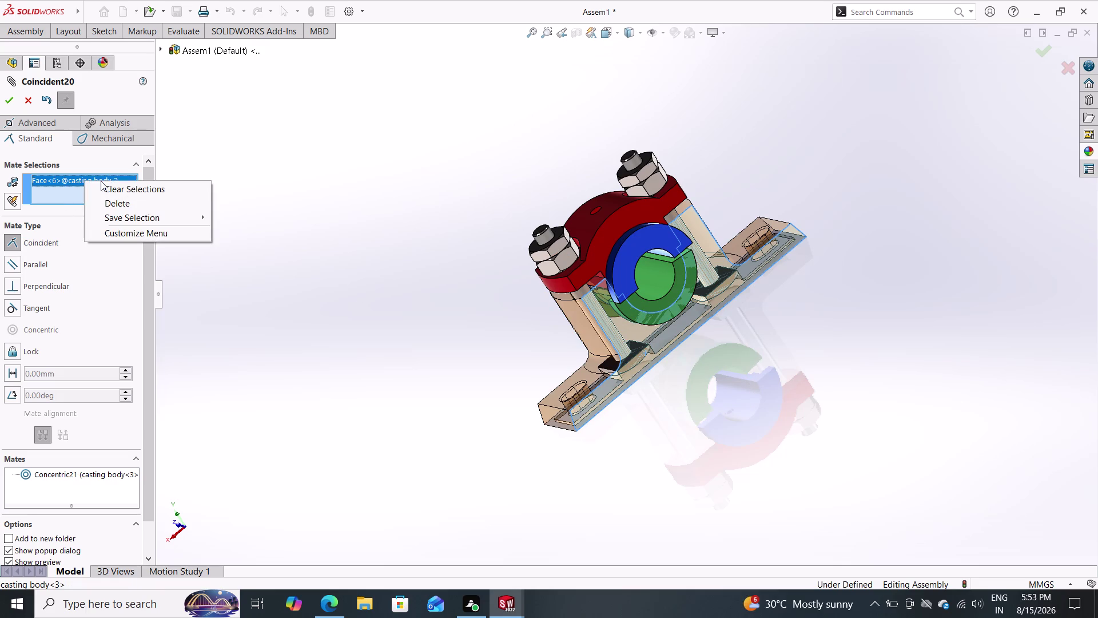
click(120, 186)
click(638, 308)
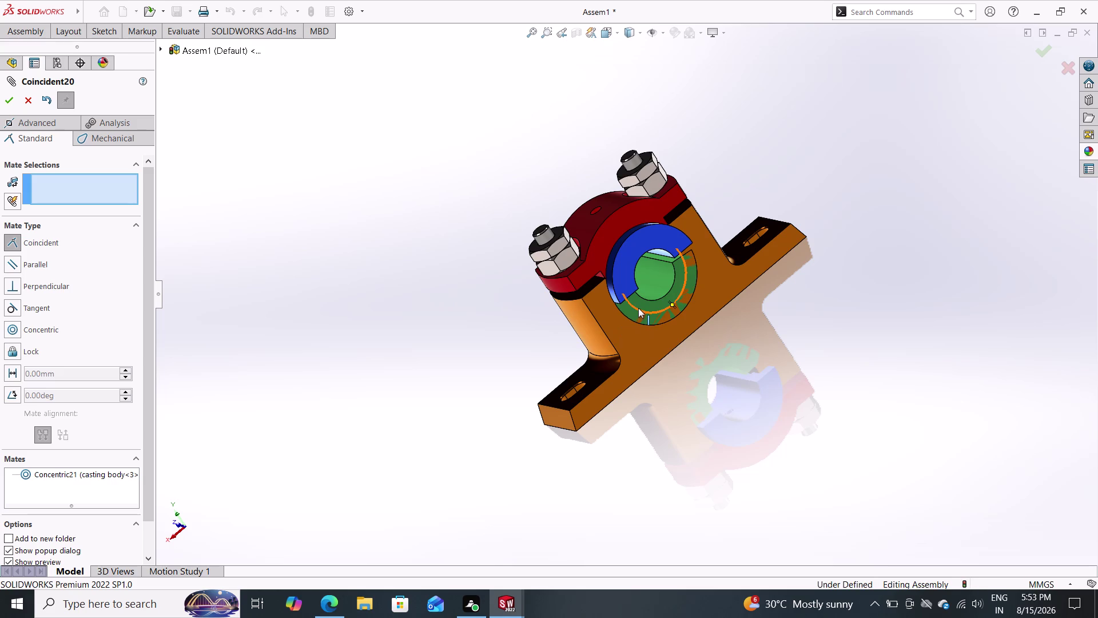
drag(641, 309, 702, 335)
drag(706, 335, 641, 363)
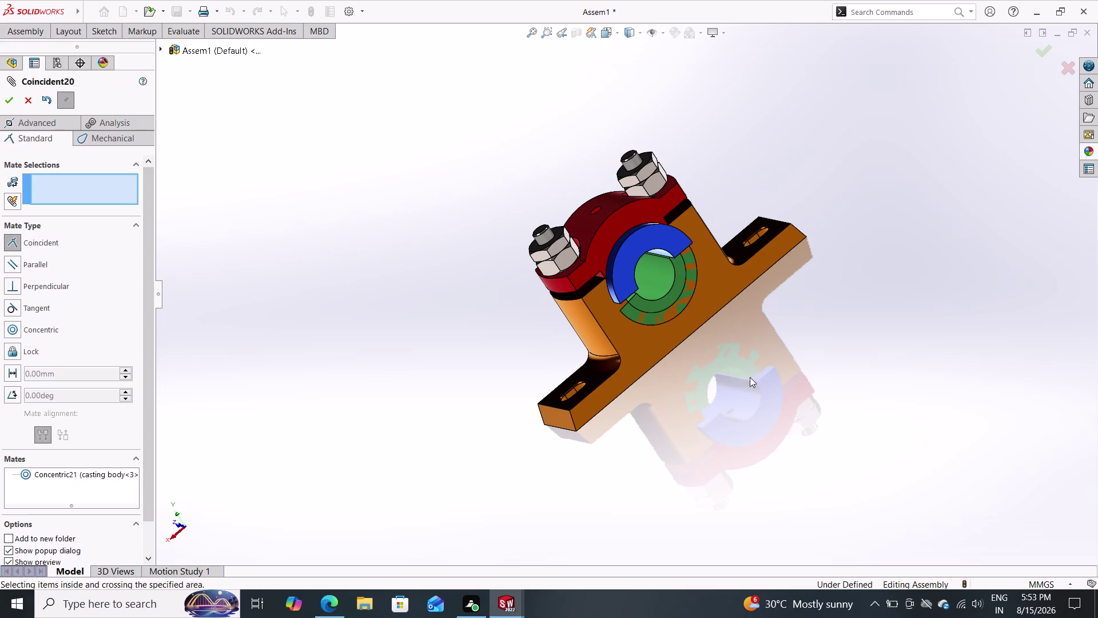
click(656, 307)
drag(656, 307, 591, 425)
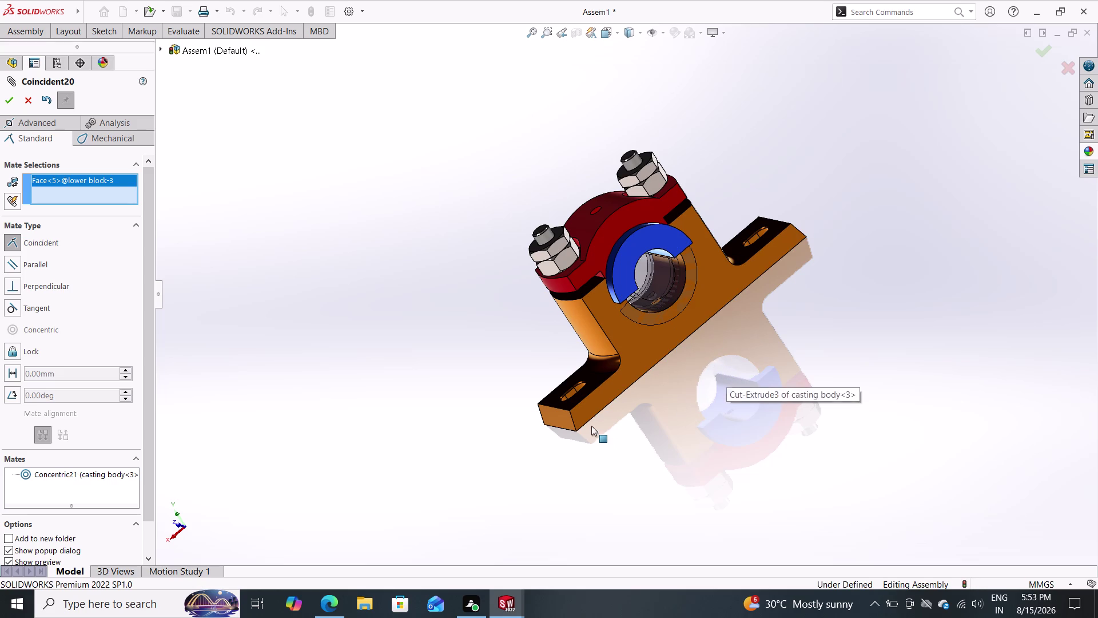
drag(592, 425, 591, 425)
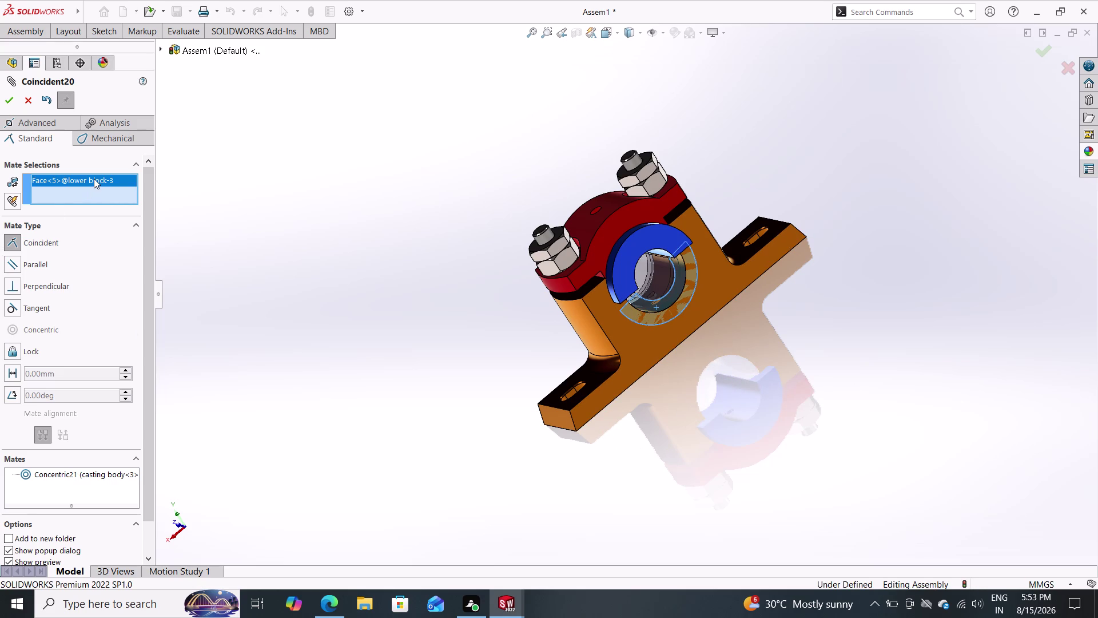
right_click(94, 179)
click(127, 188)
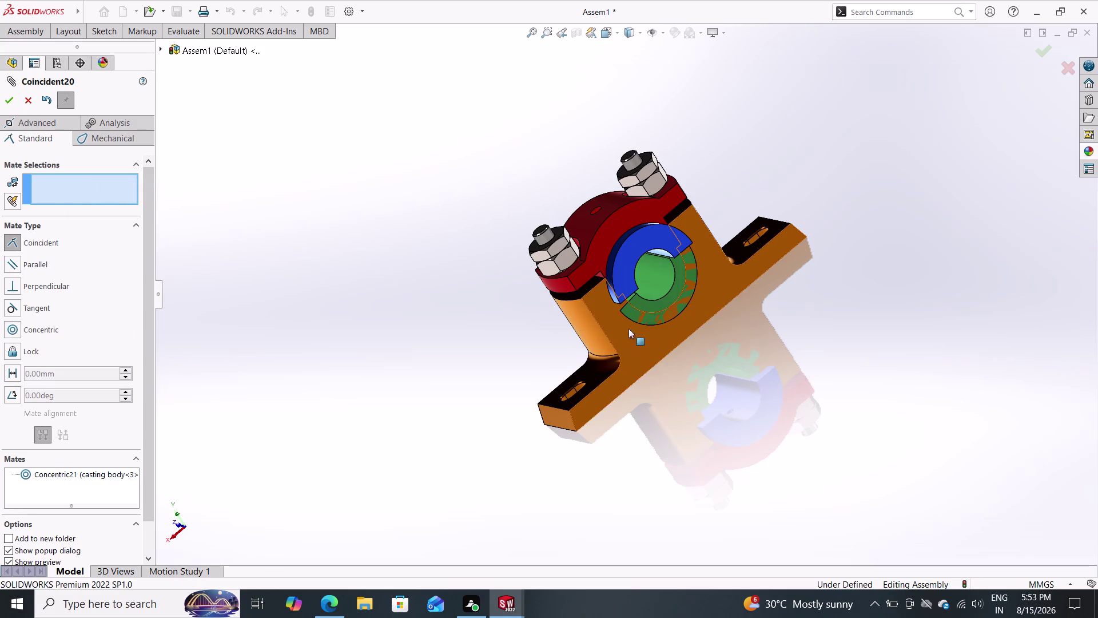
scroll(down, 3)
scroll(down, 3)
scroll(up, 3)
scroll(up, 3)
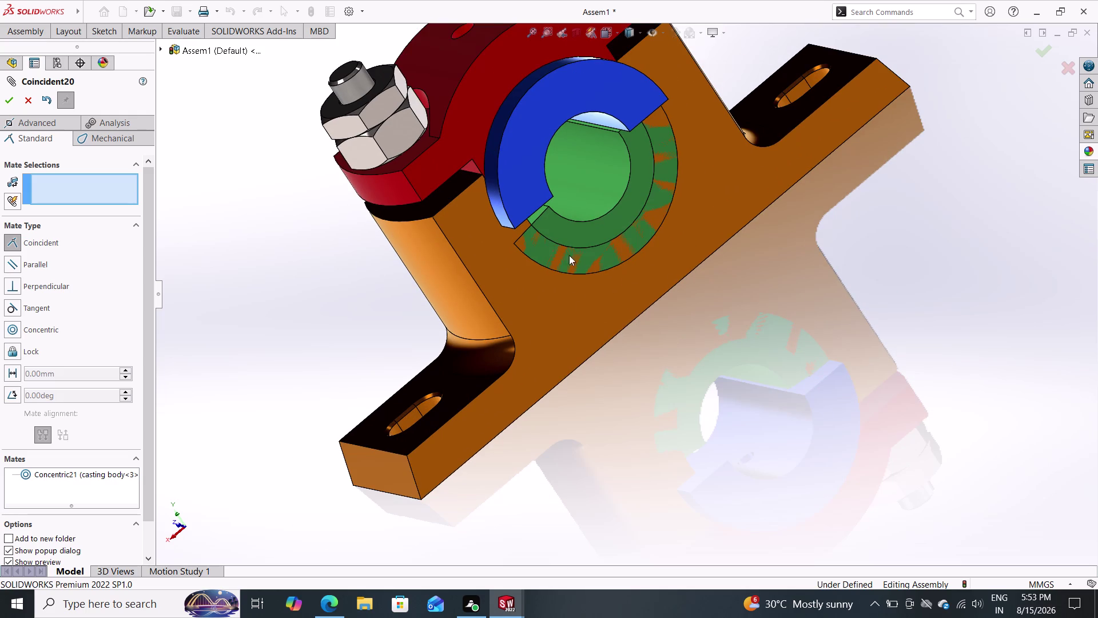
drag(560, 226, 507, 303)
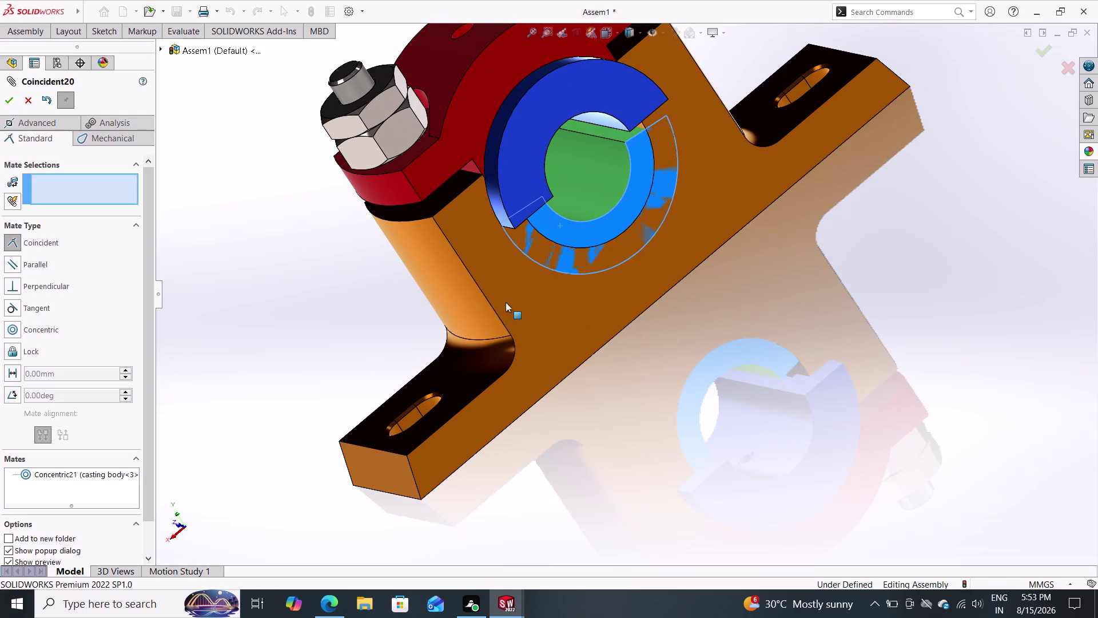
drag(508, 303, 473, 381)
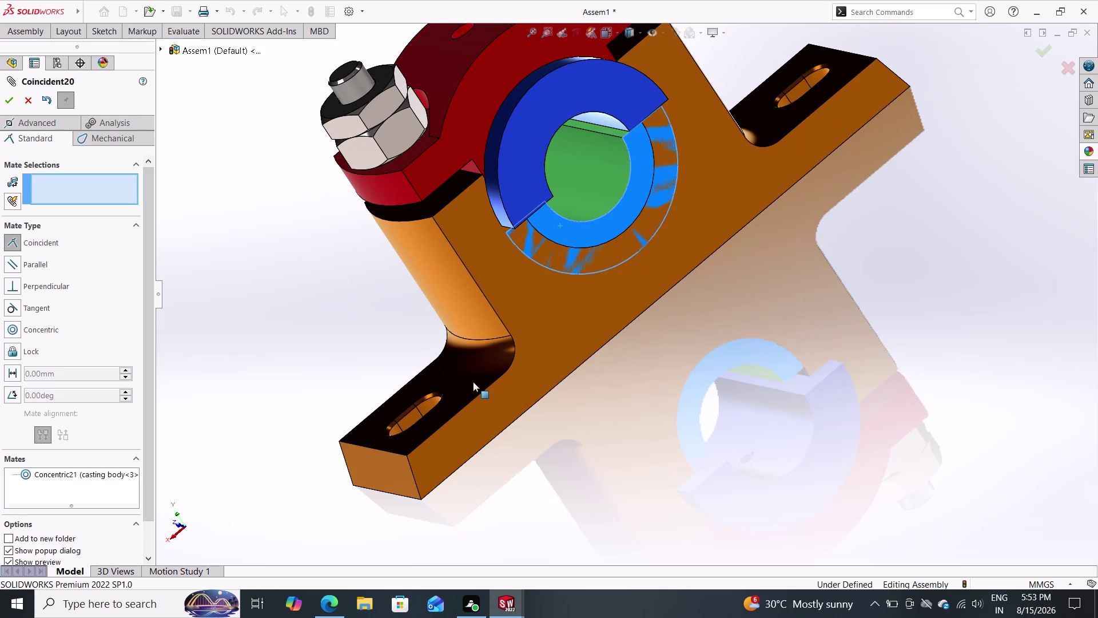
drag(473, 381, 462, 371)
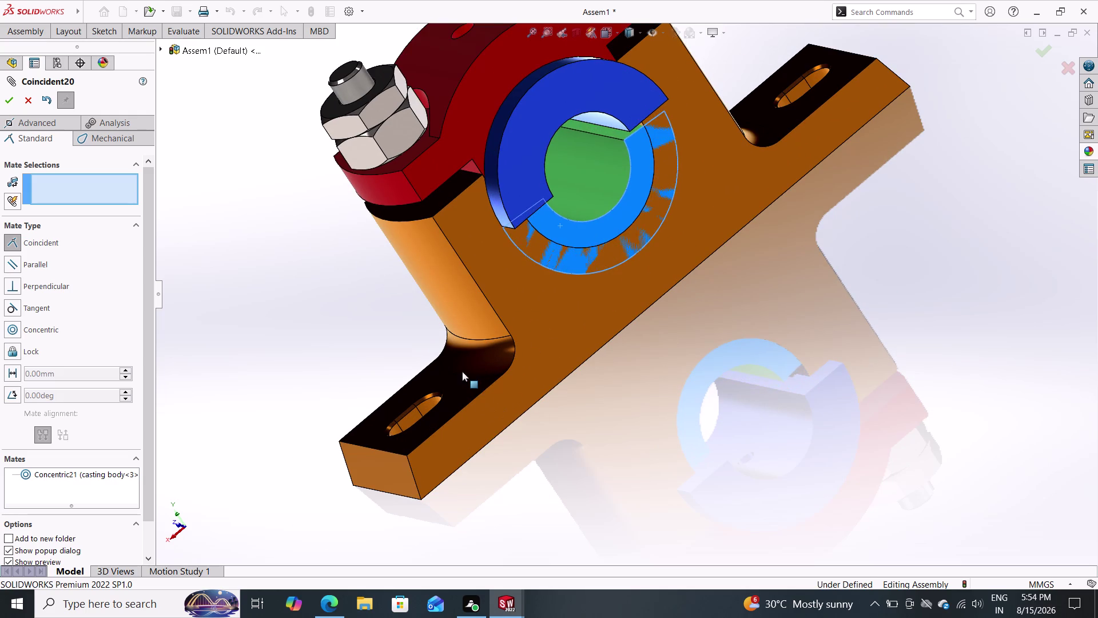
drag(462, 371, 522, 370)
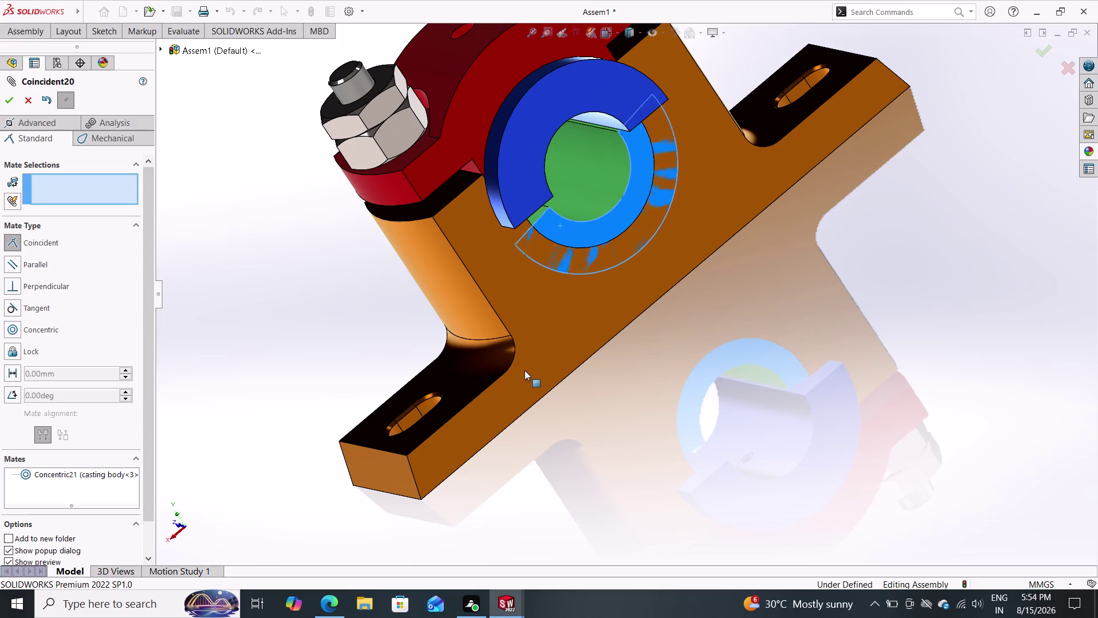
drag(522, 369, 470, 350)
click(470, 350)
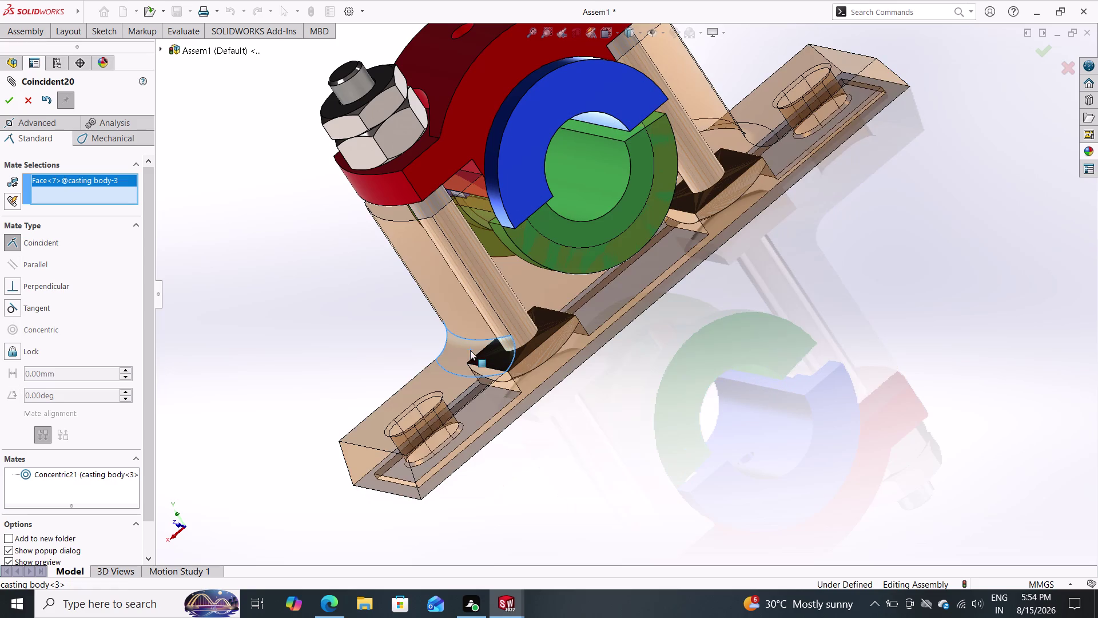
right_click(93, 182)
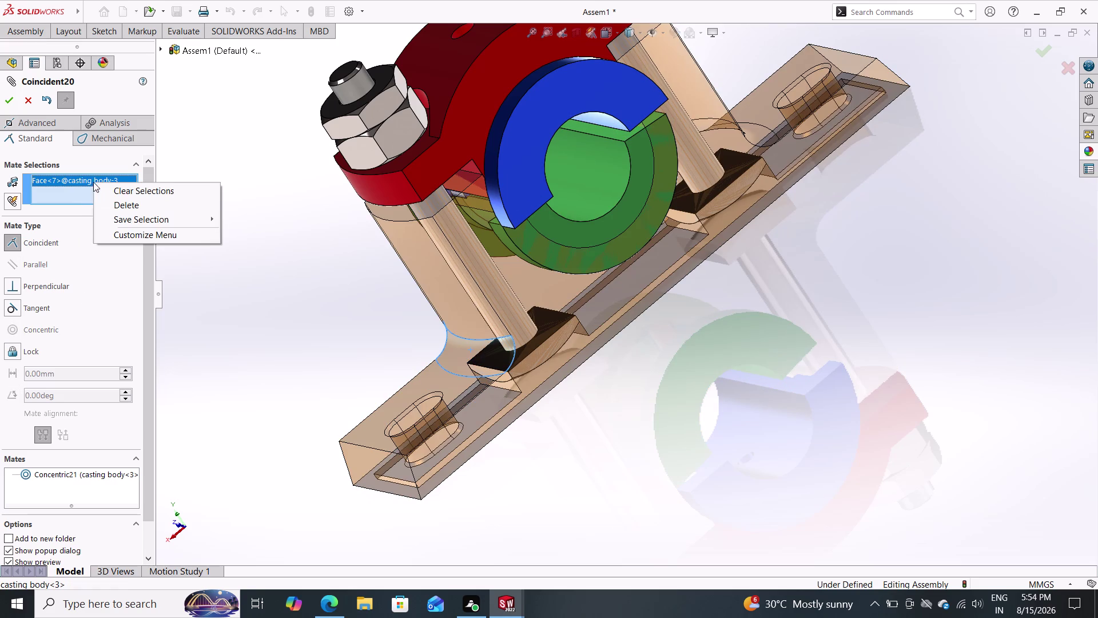
click(116, 188)
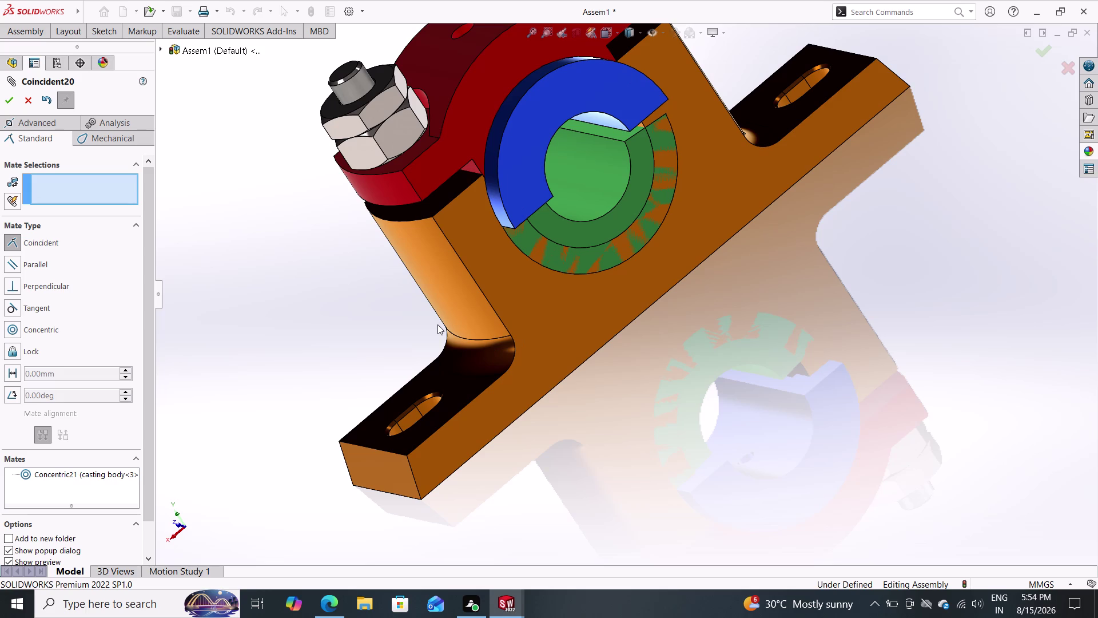
middle_drag(622, 383, 536, 274)
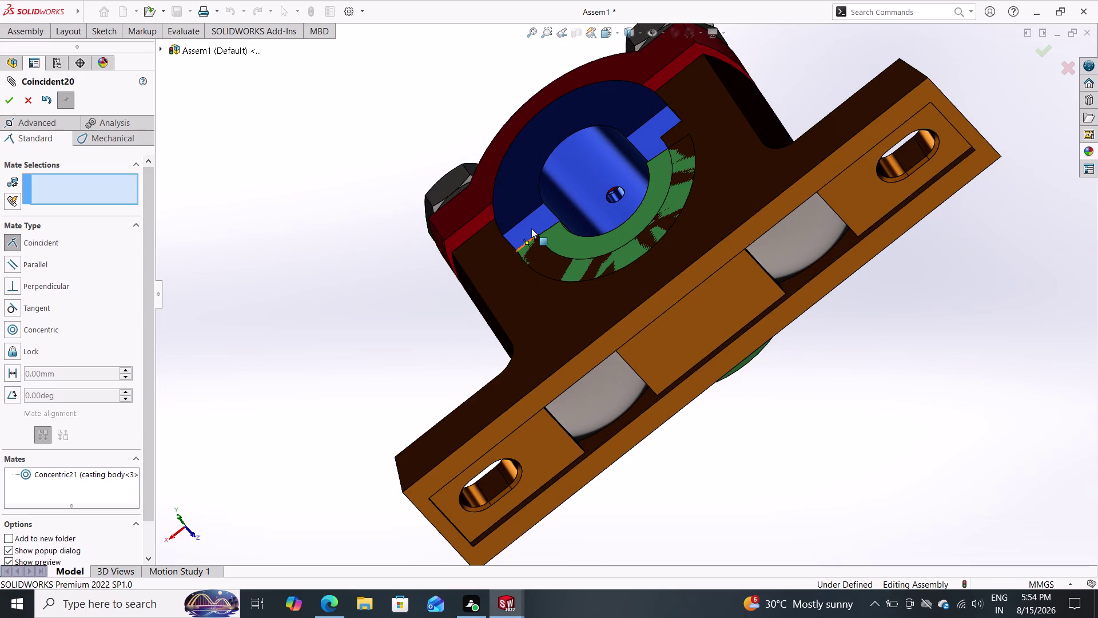
Select upper block Face<8> and lower block Face<9>, and apply the Parallel mate.
click(531, 228)
middle_drag(448, 292, 539, 392)
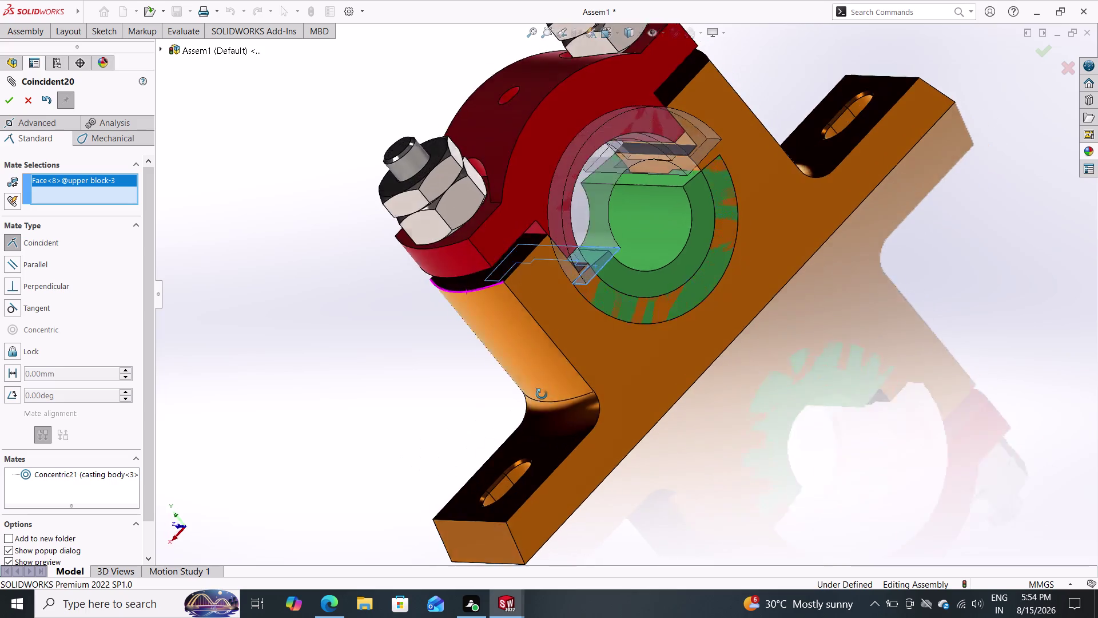
middle_drag(538, 392, 709, 456)
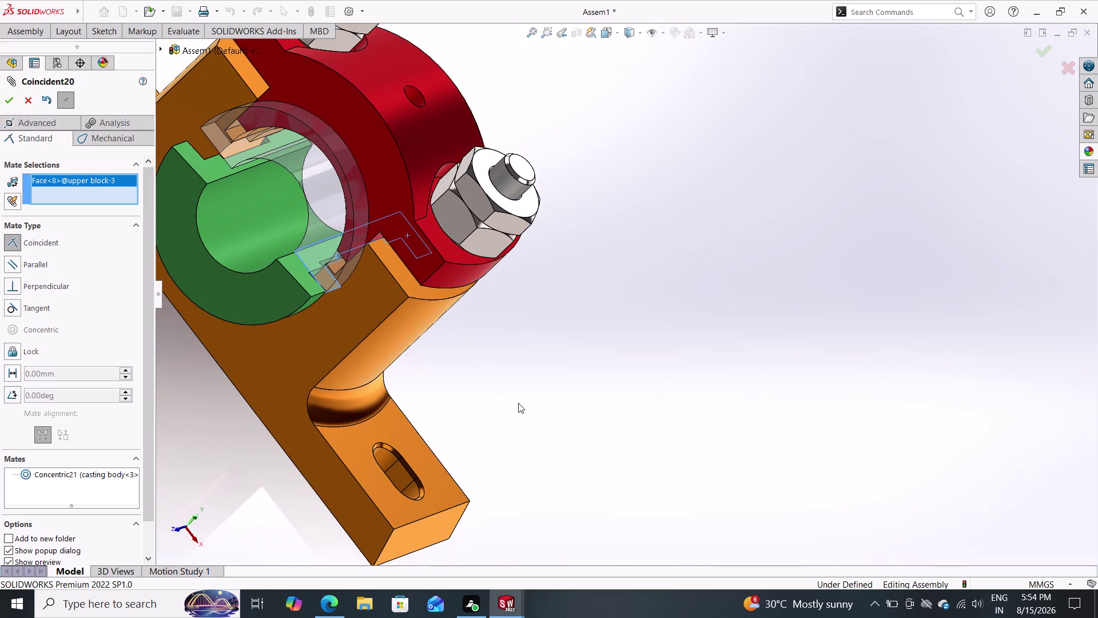
click(301, 271)
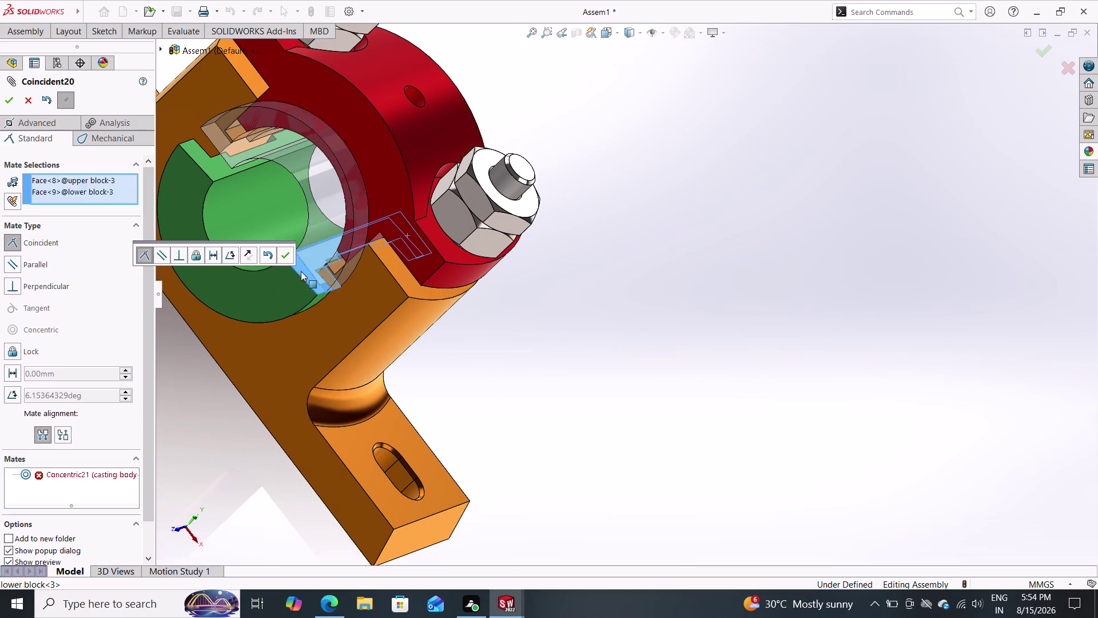
double_click(160, 257)
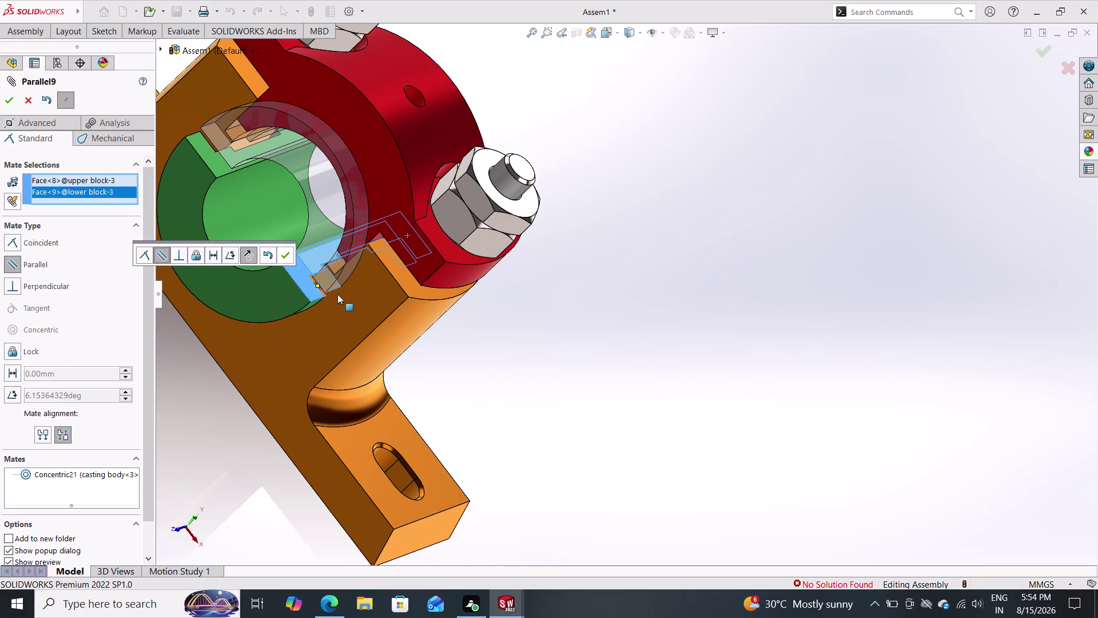
click(288, 258)
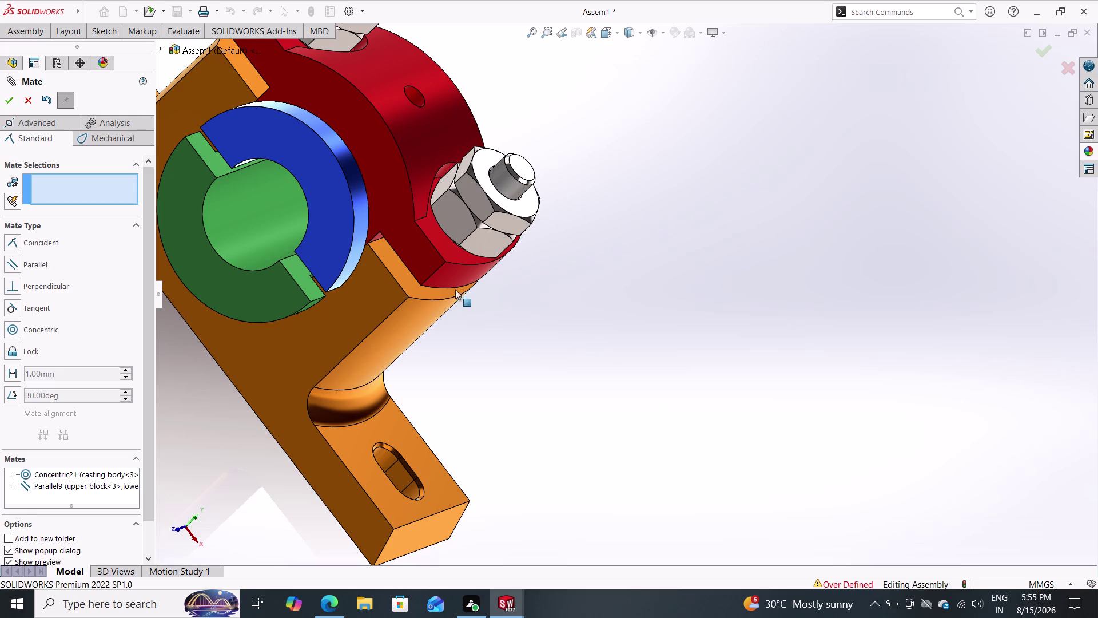
Add a Coincident mate between lower block Face<5> and upper block Face<10>.
middle_drag(528, 340, 351, 280)
double_click(707, 315)
click(622, 207)
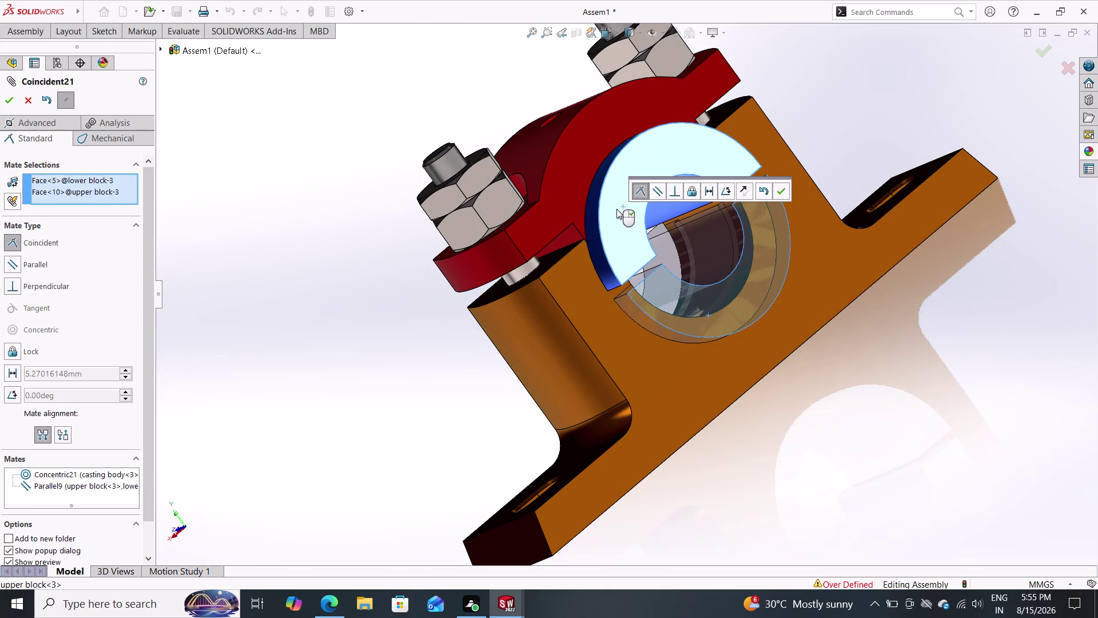
double_click(783, 192)
middle_drag(436, 369, 478, 377)
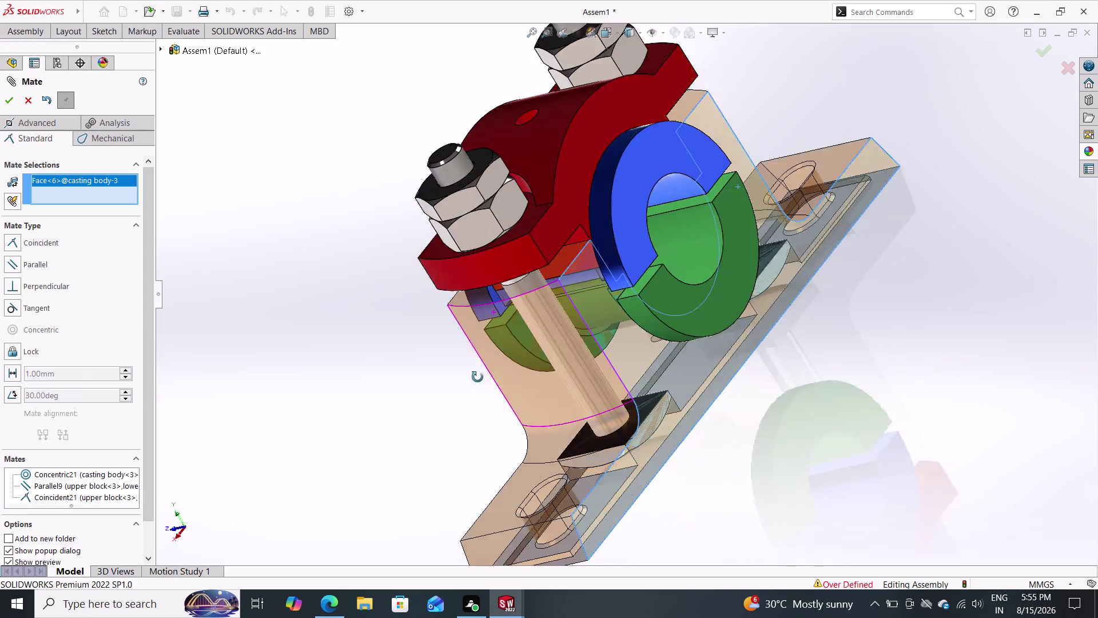
middle_drag(477, 377, 517, 383)
Clear the stray casting body face selection, review the bearing halves, and close Mate.
right_click(96, 183)
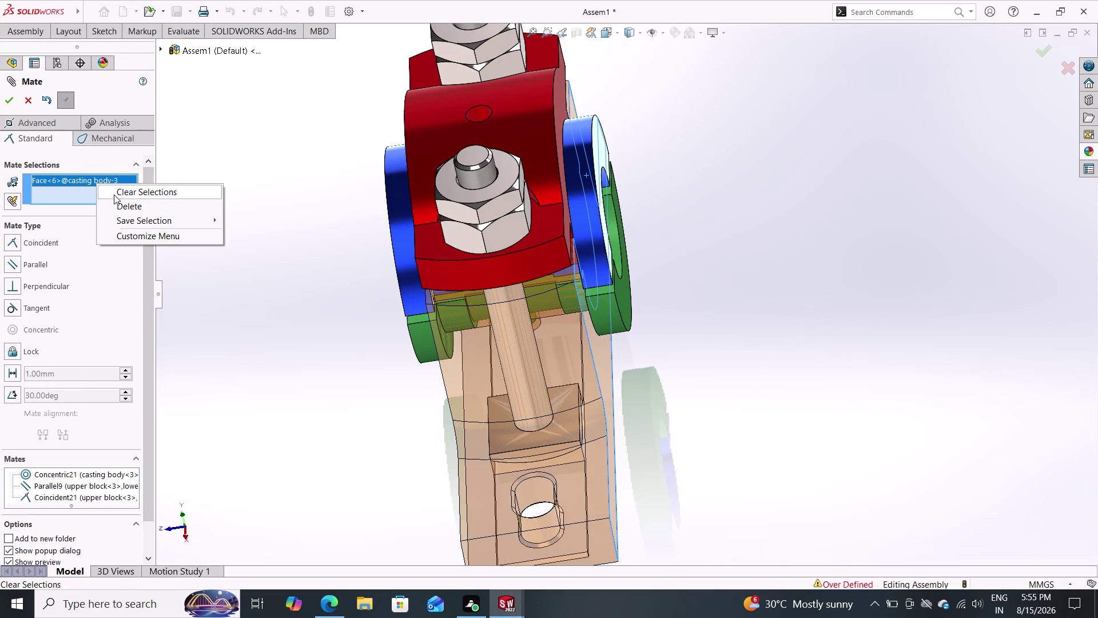
double_click(119, 196)
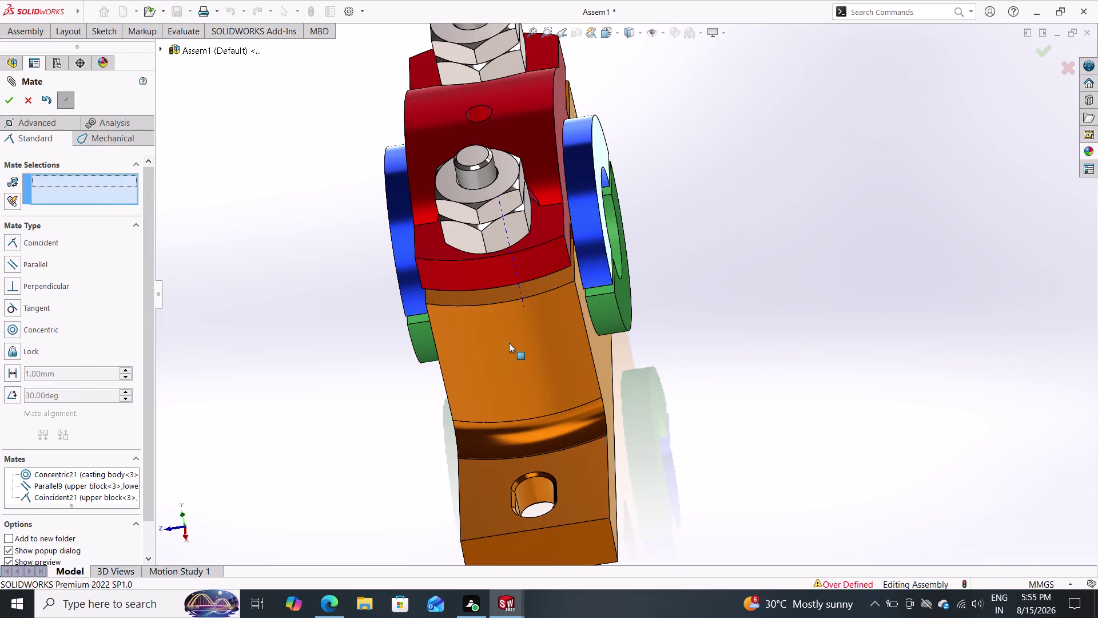
scroll(down, 3)
scroll(up, 3)
middle_drag(303, 327, 375, 320)
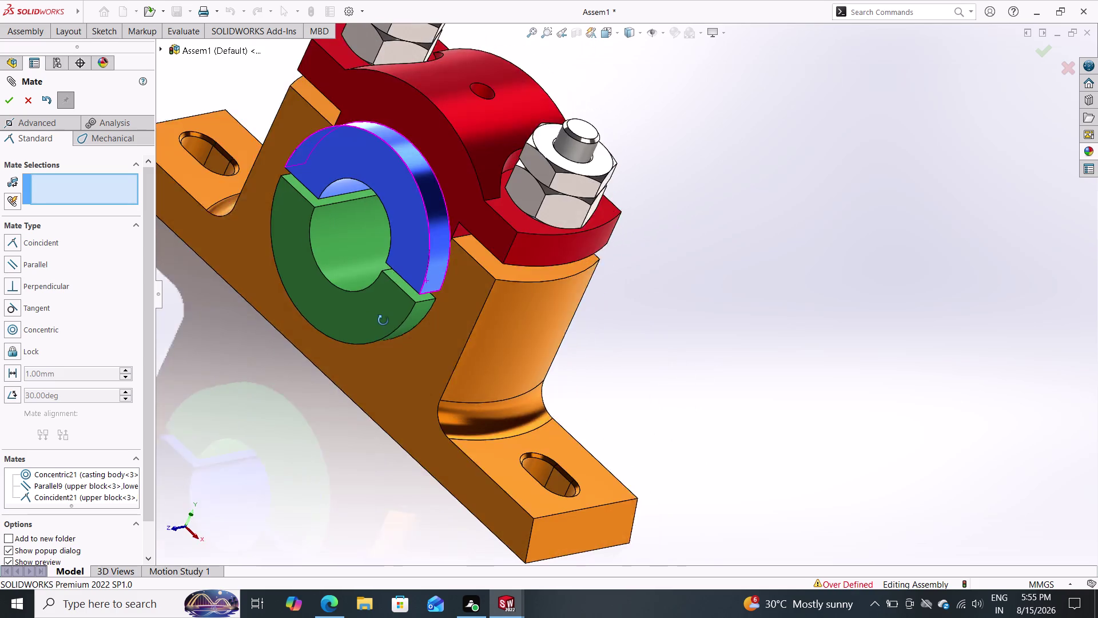
middle_drag(375, 320, 370, 291)
scroll(down, 3)
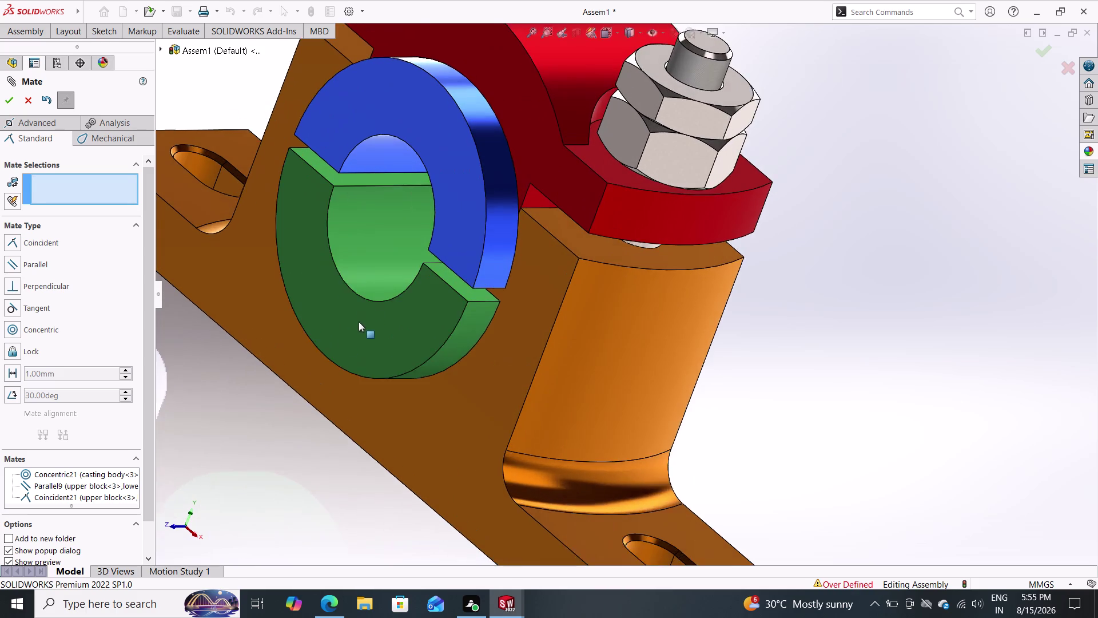
scroll(up, 3)
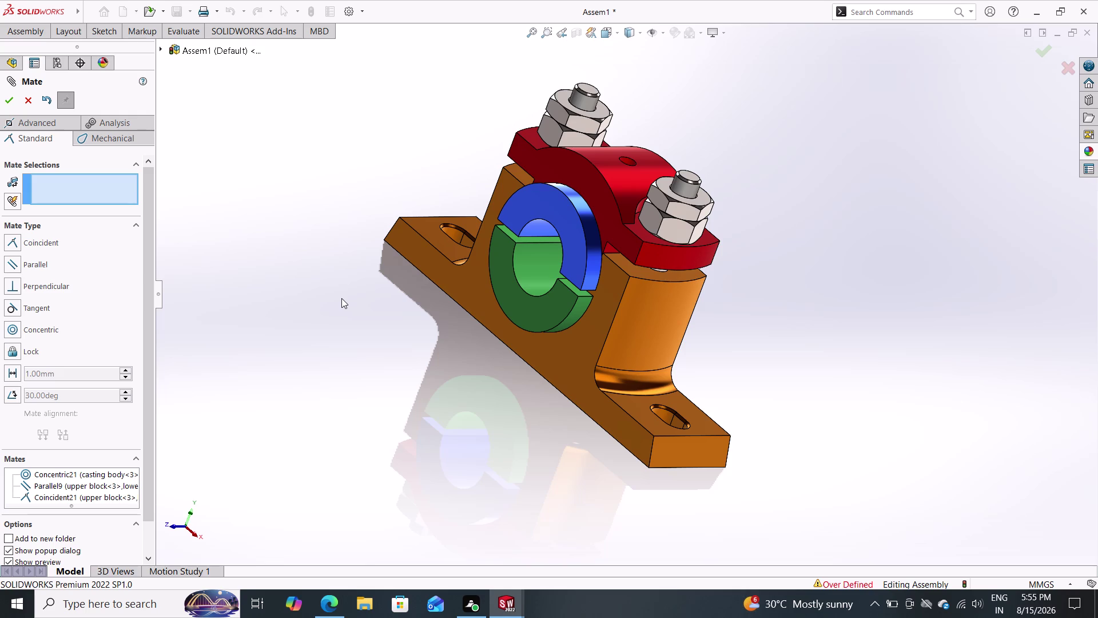
click(12, 101)
click(20, 33)
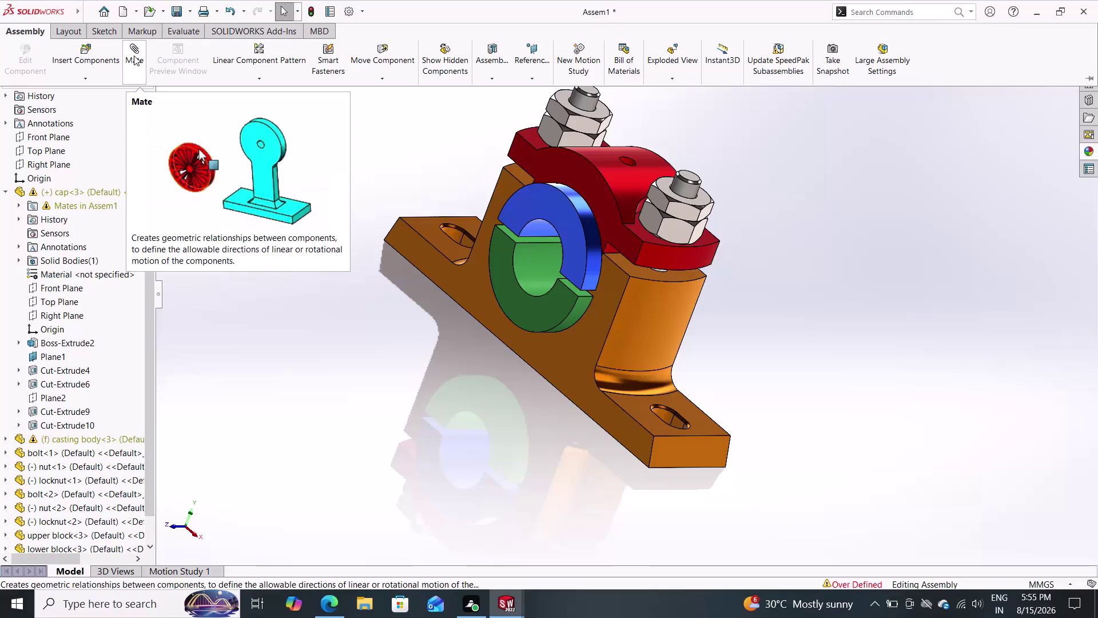
click(87, 56)
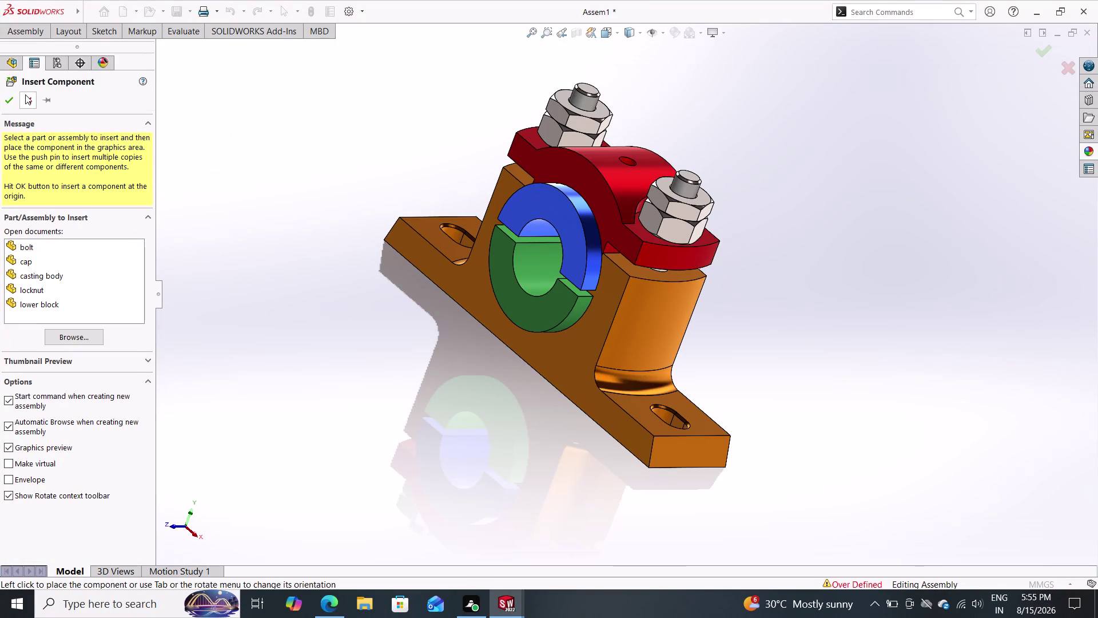
click(55, 345)
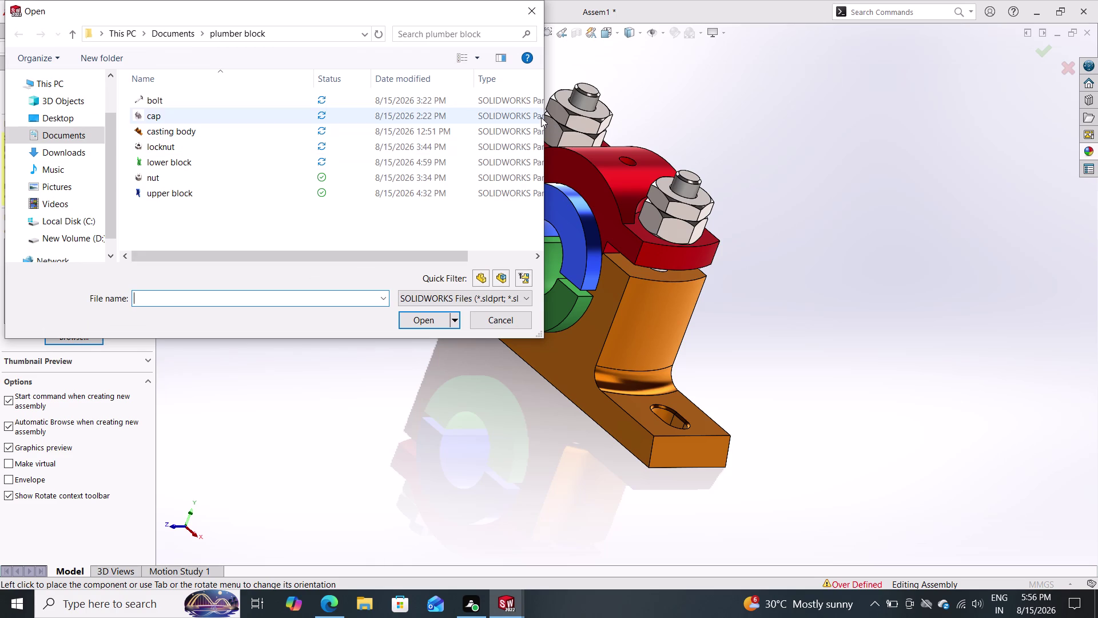
drag(545, 134, 444, 149)
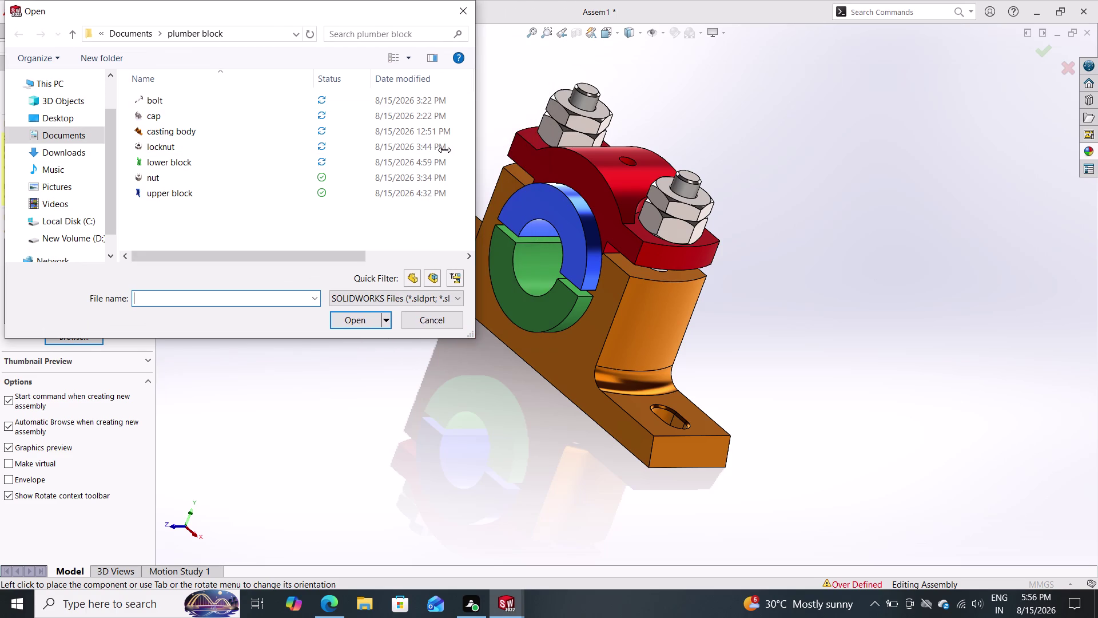
drag(444, 150, 356, 151)
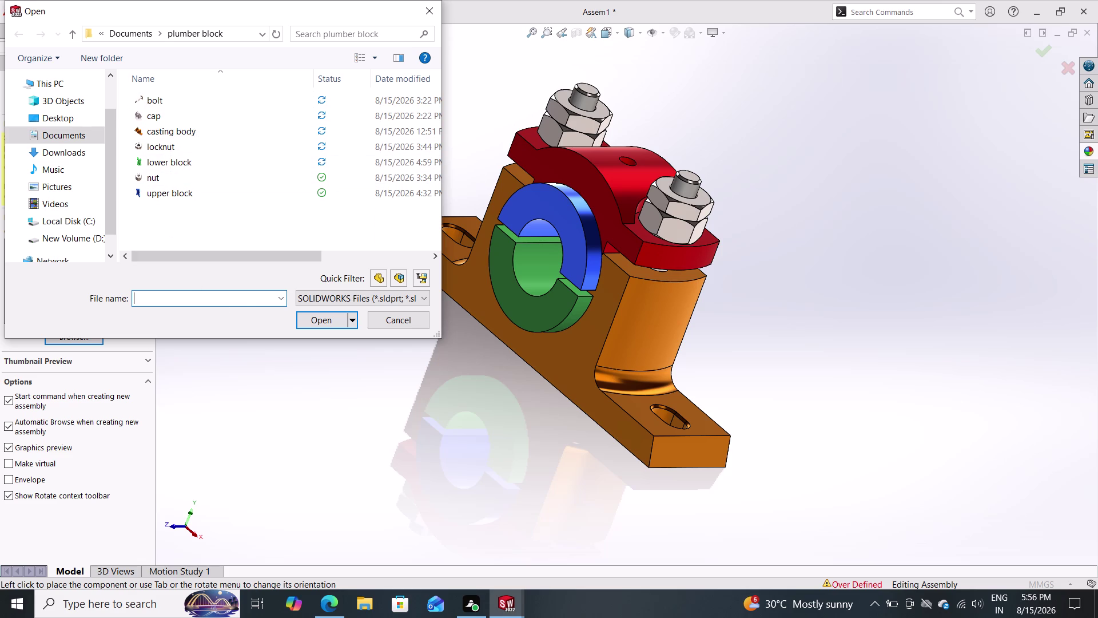
click(392, 324)
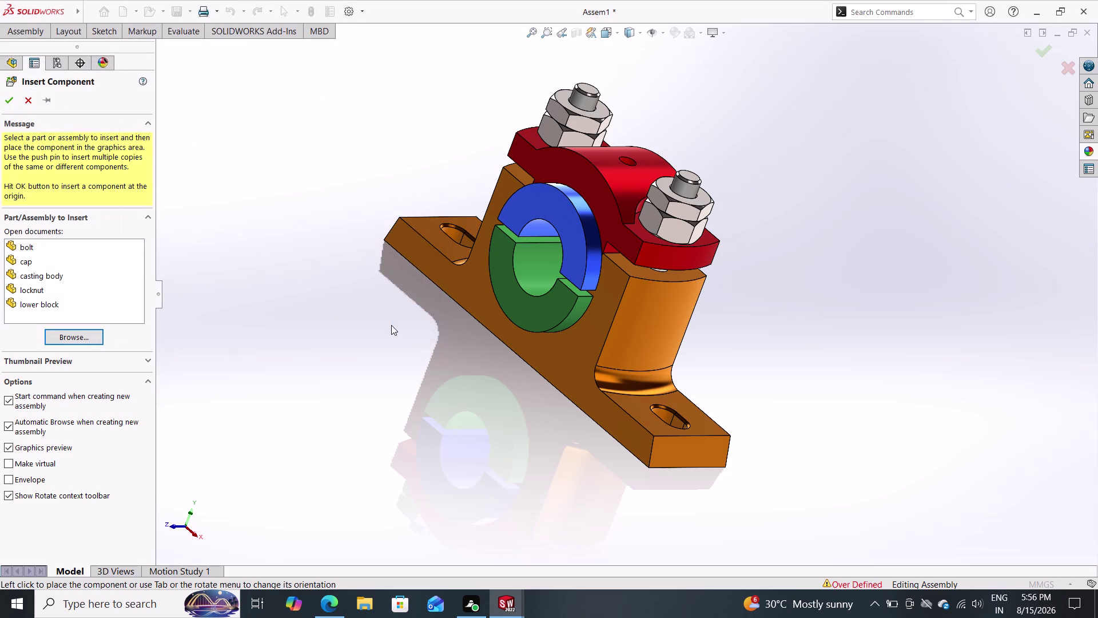
click(30, 100)
scroll(down, 3)
scroll(up, 3)
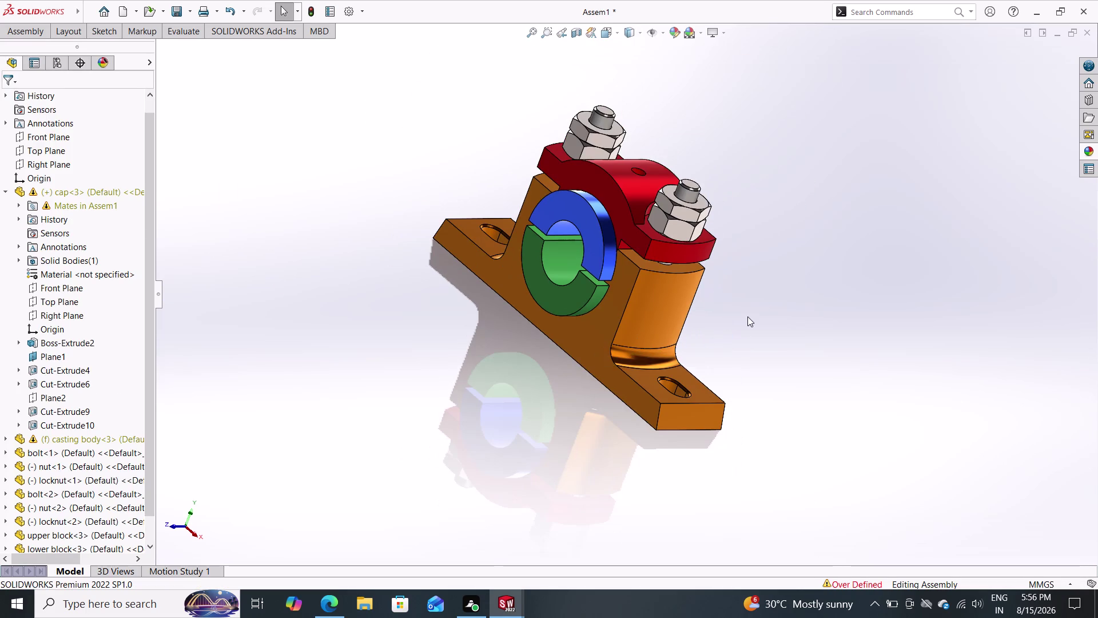
middle_drag(748, 316, 607, 345)
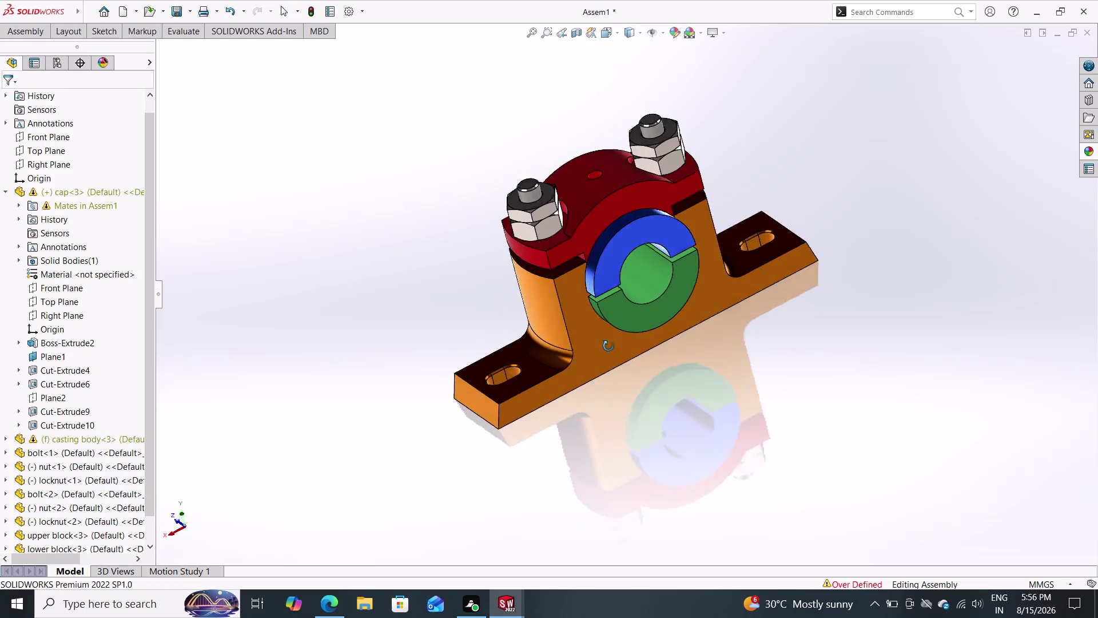
Apply the Plain White scene from the heads-up toolbar's scene list.
middle_drag(607, 346, 747, 426)
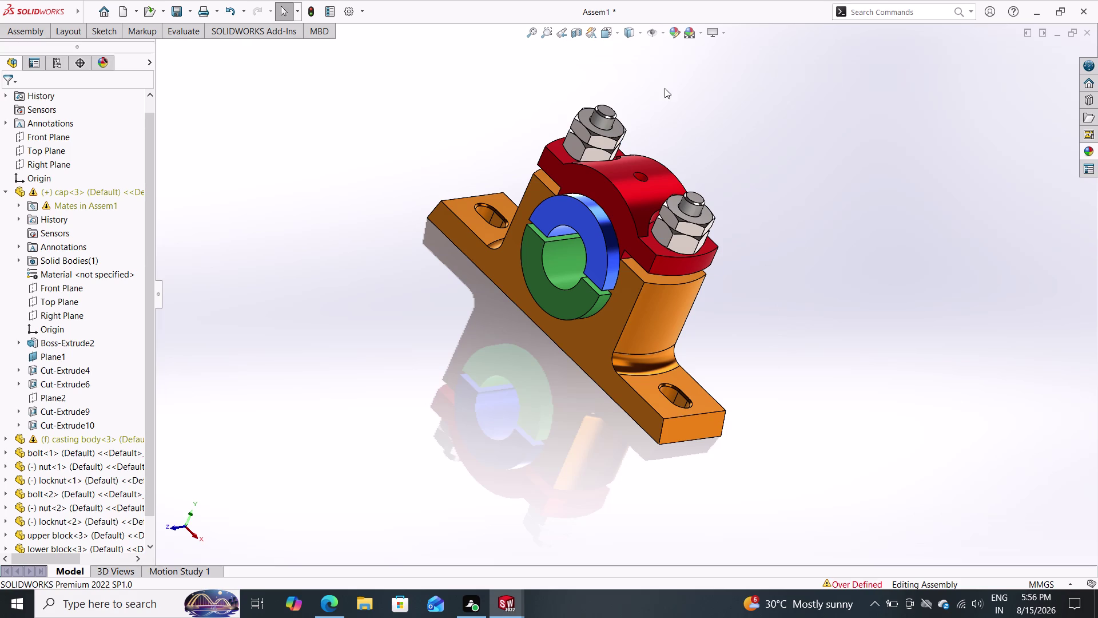
click(701, 31)
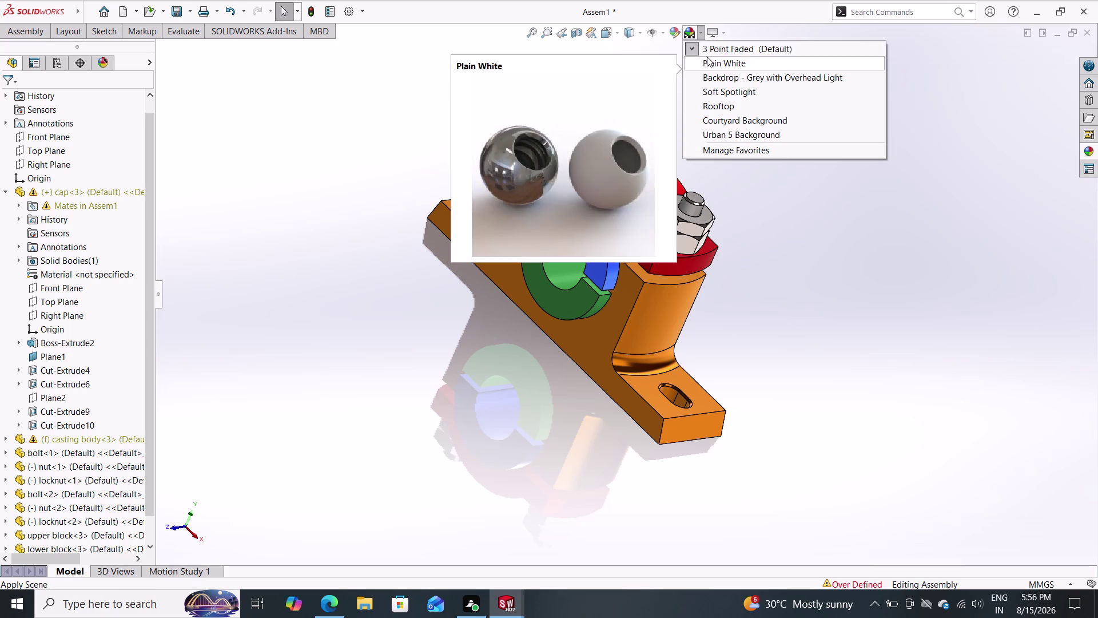
click(707, 58)
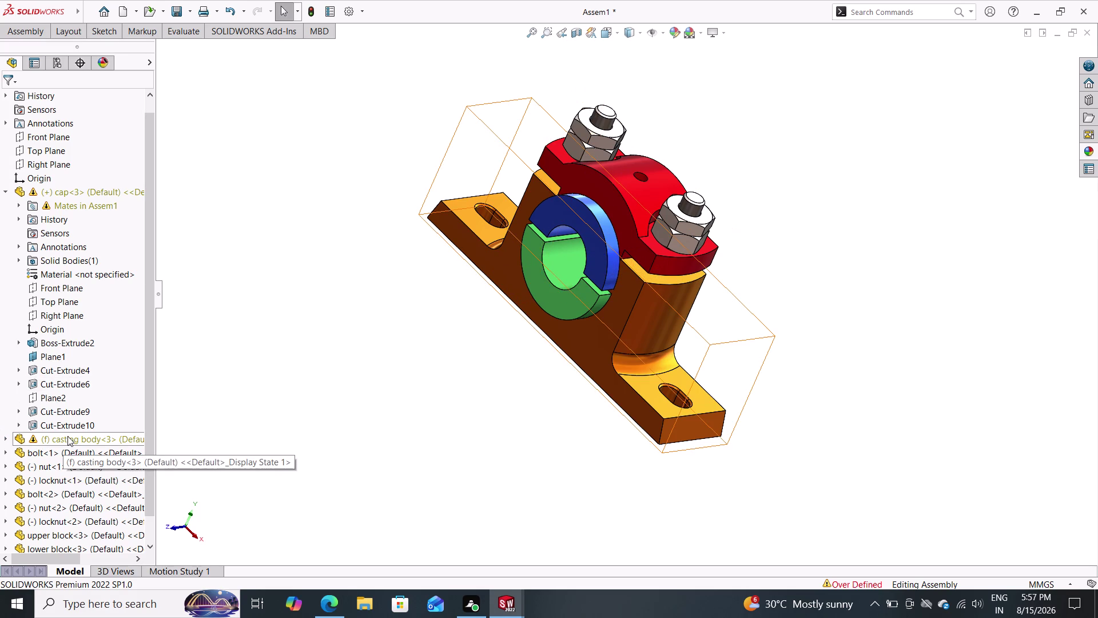
Expand the Mates folder in Assem1 and orbit to a straight front view.
double_click(86, 212)
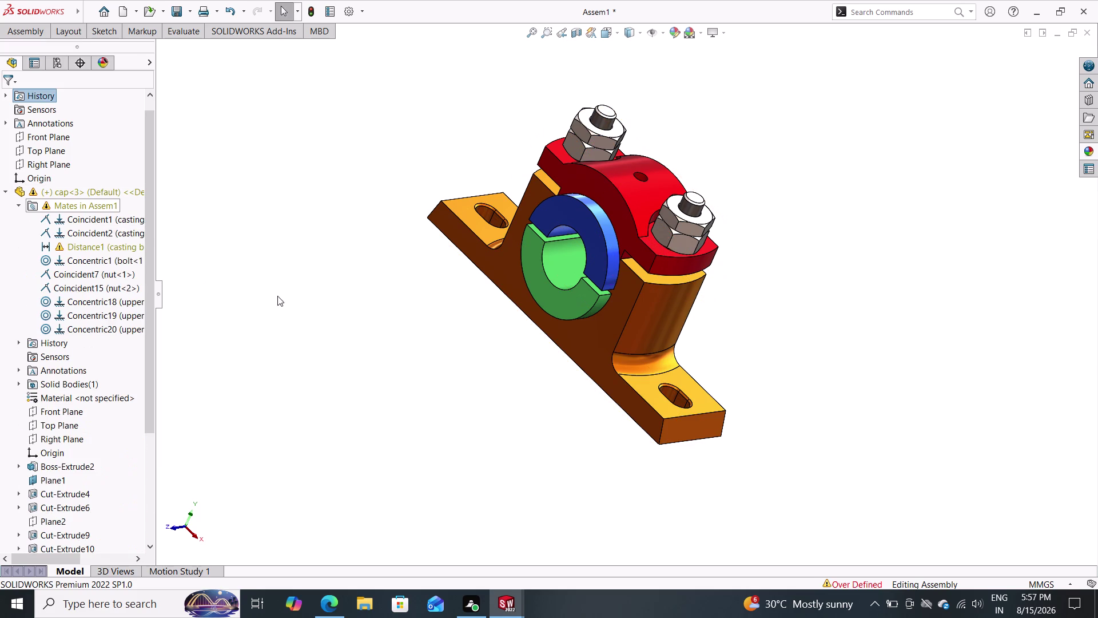
middle_drag(400, 349, 198, 293)
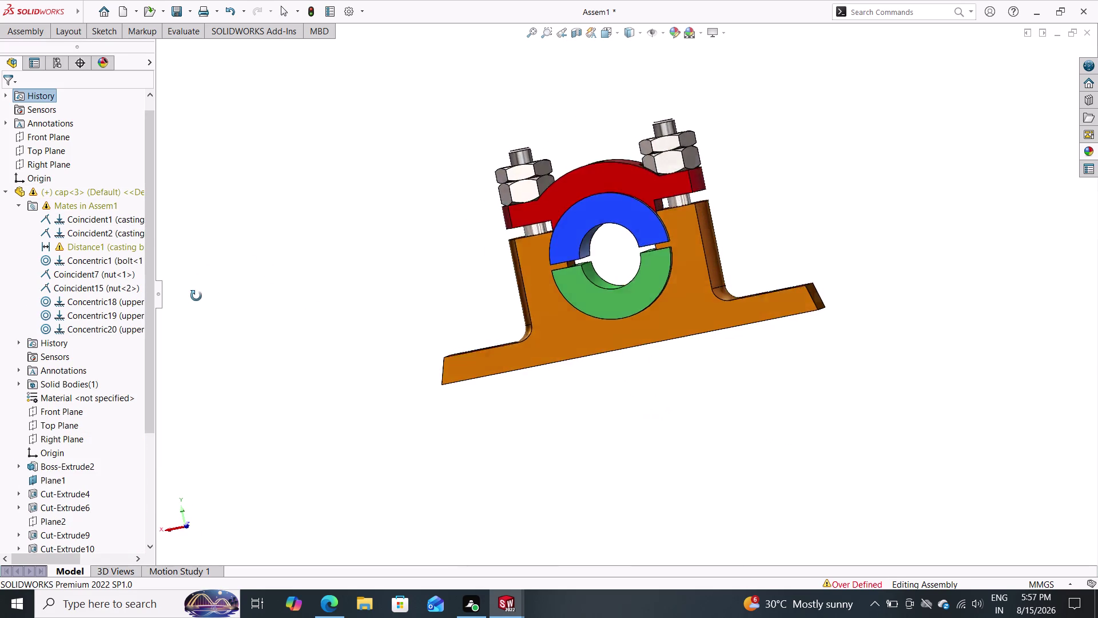
middle_drag(198, 294, 179, 293)
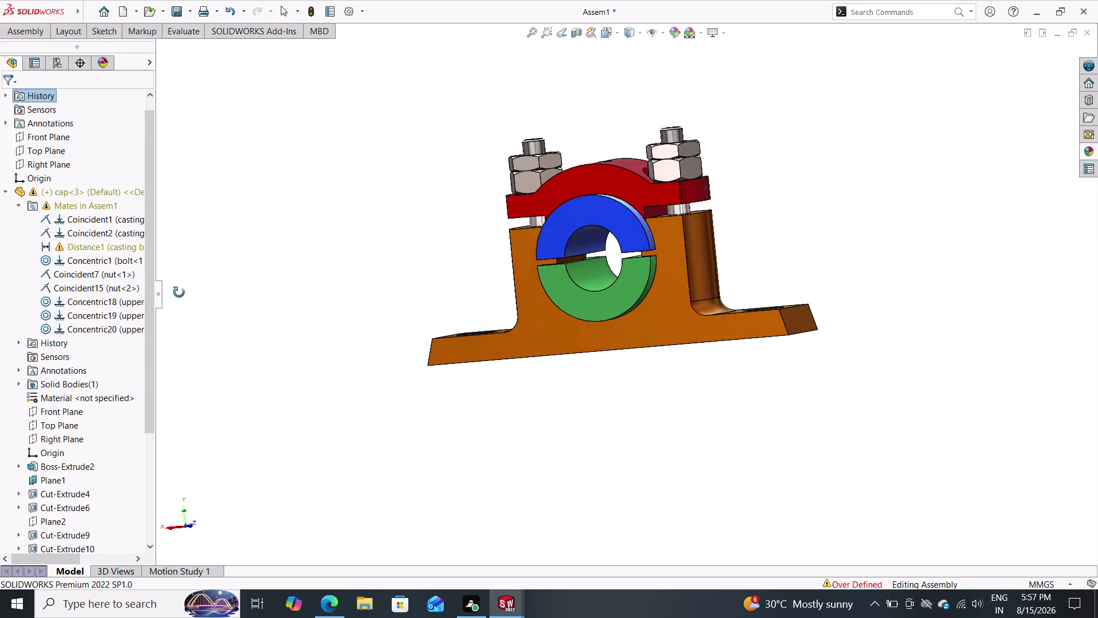
middle_drag(179, 292, 185, 246)
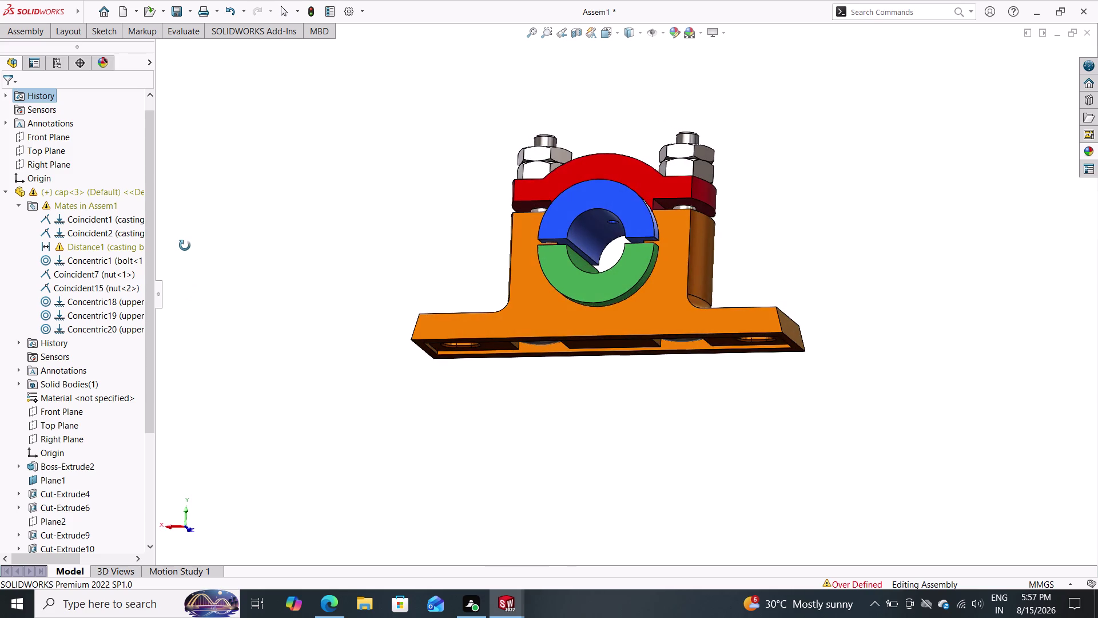
middle_drag(184, 245, 195, 282)
scroll(down, 3)
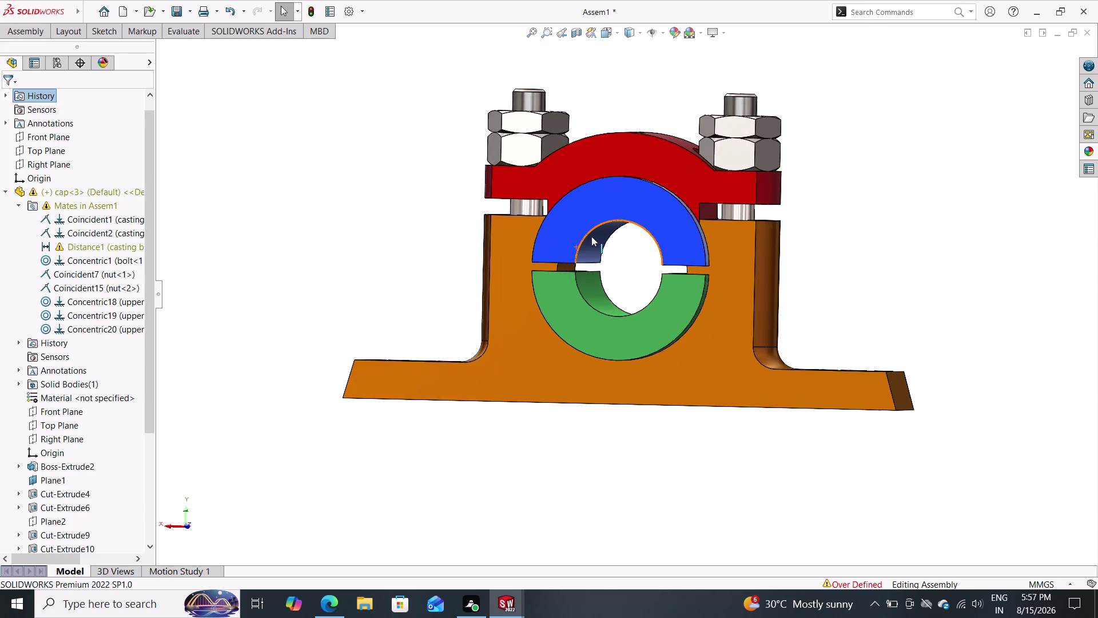
scroll(down, 3)
scroll(down, 3)
scroll(up, 3)
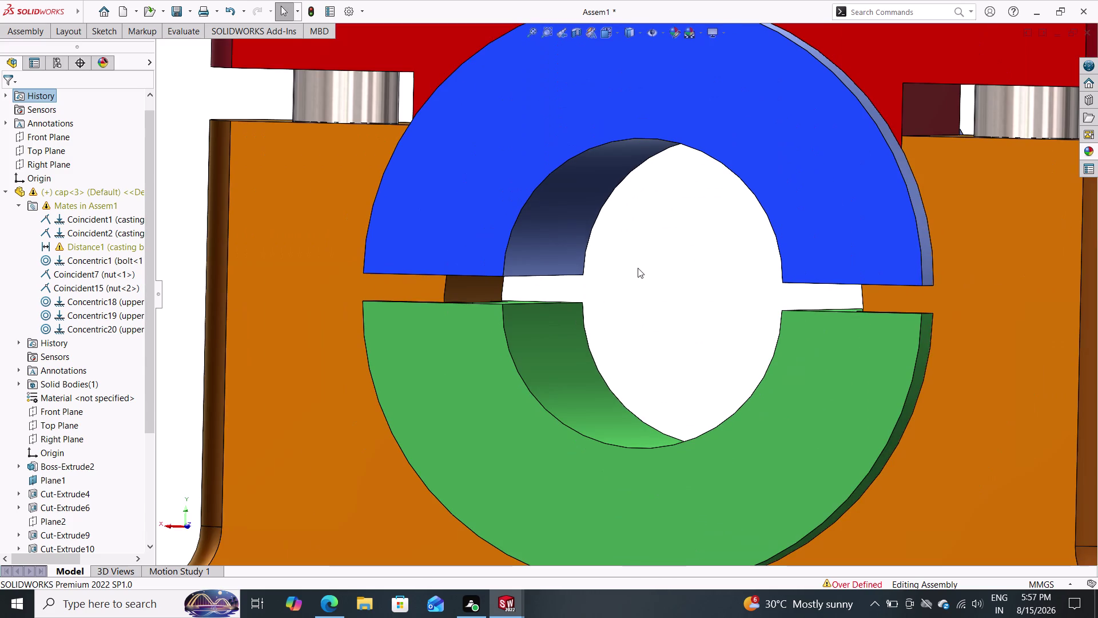
scroll(up, 3)
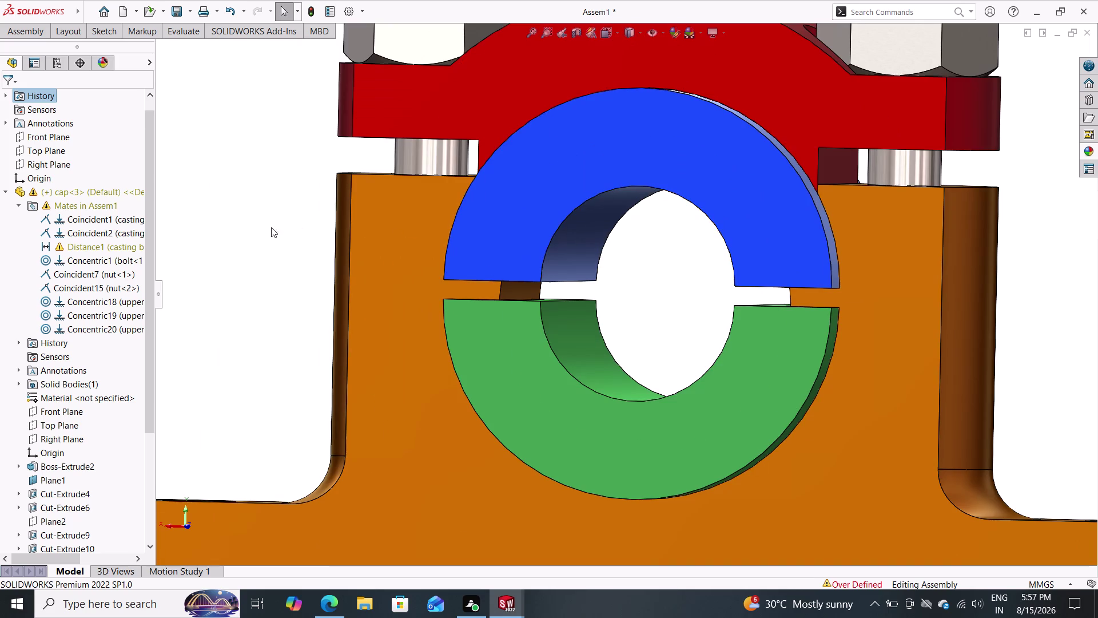
Orbit and zoom around the bearing halves to inspect the bore, underside and gap.
middle_drag(258, 229, 243, 220)
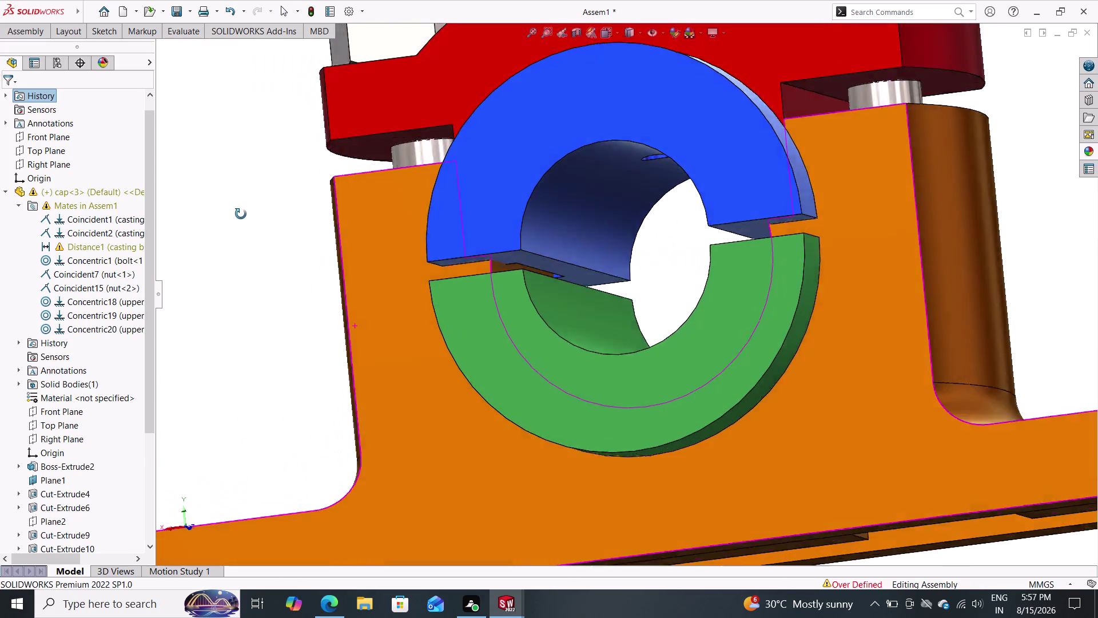
middle_drag(244, 220, 281, 267)
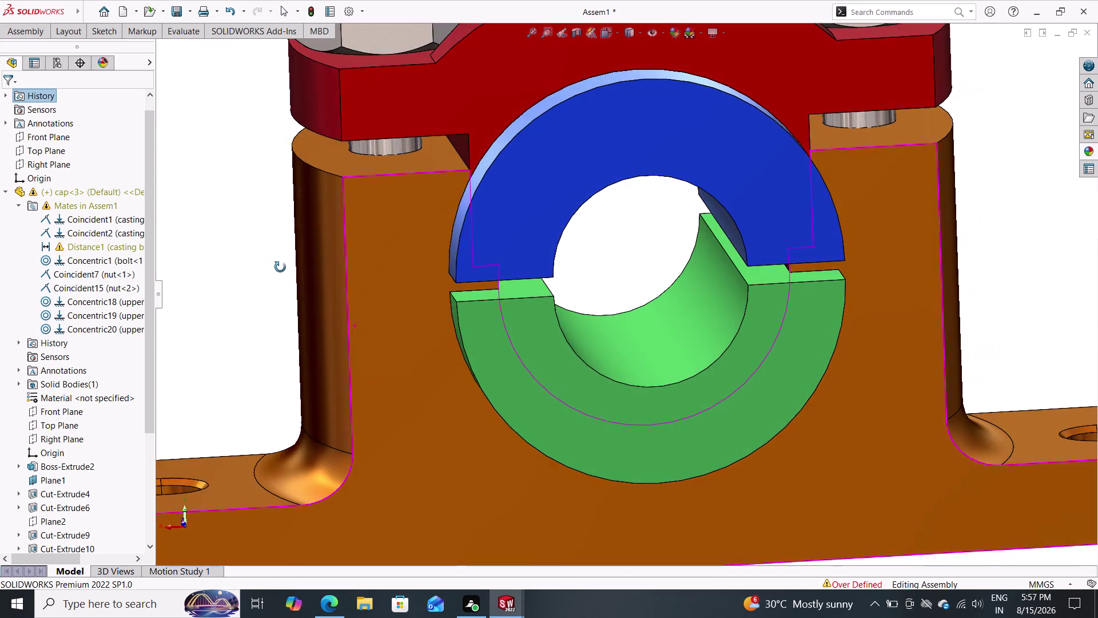
middle_drag(280, 267, 303, 260)
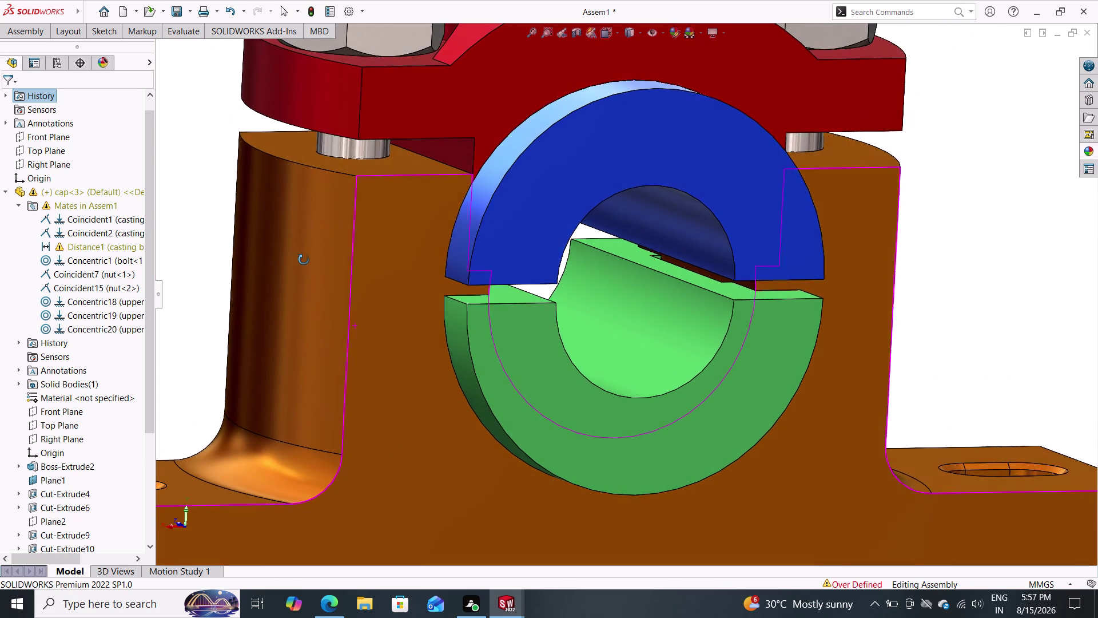
middle_drag(304, 260, 309, 264)
scroll(down, 3)
scroll(up, 3)
scroll(down, 3)
scroll(up, 3)
middle_drag(248, 259, 271, 266)
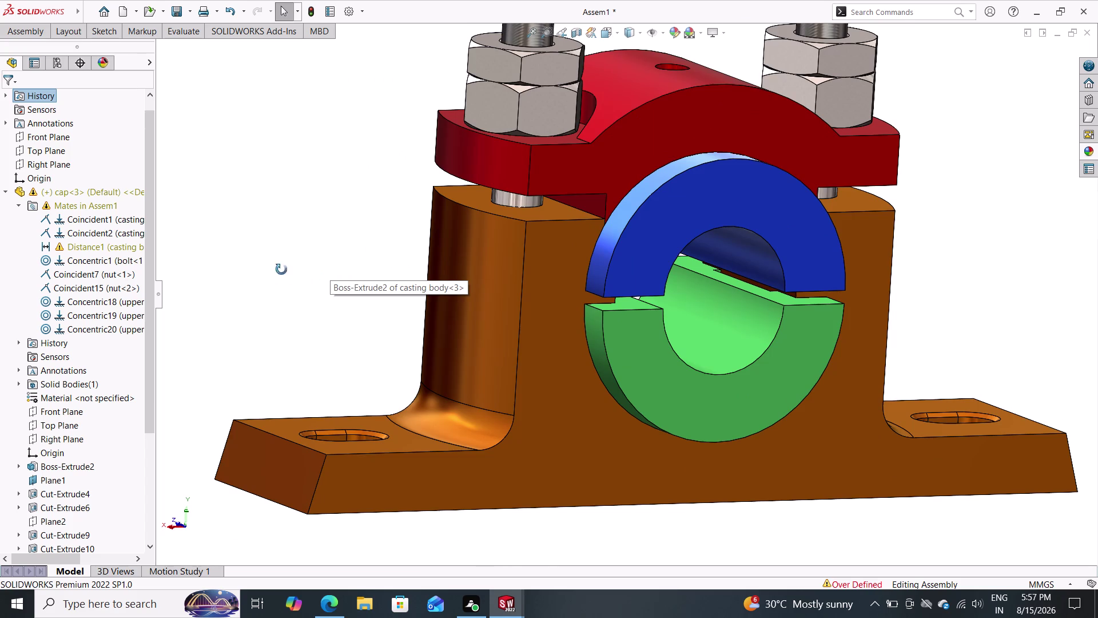
middle_drag(271, 265, 444, 333)
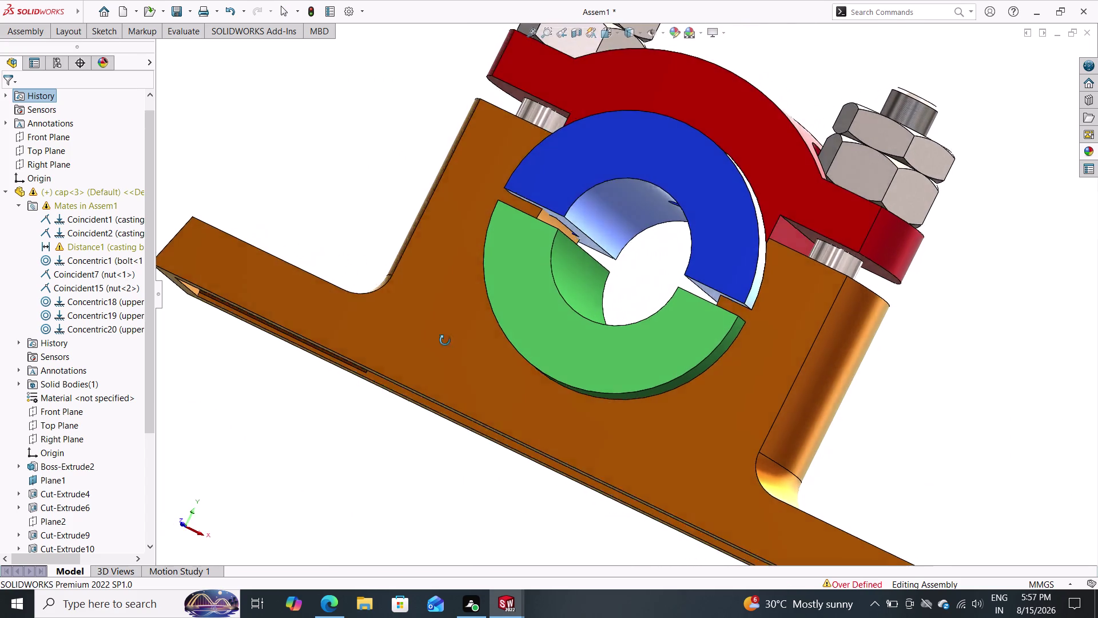
middle_drag(443, 332, 452, 410)
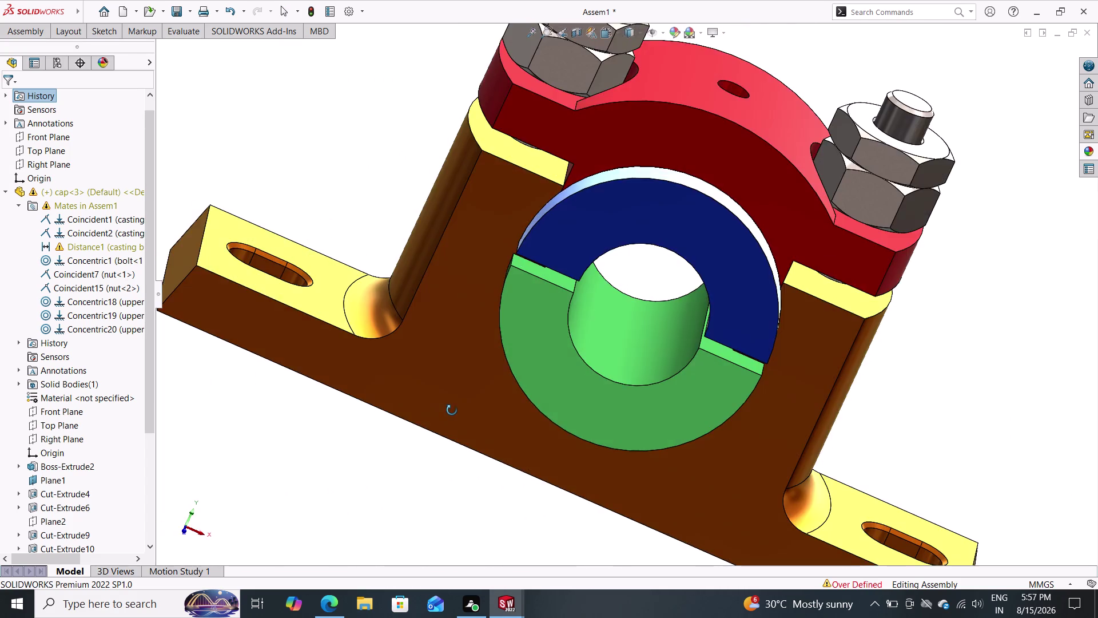
middle_drag(452, 410, 440, 376)
scroll(down, 3)
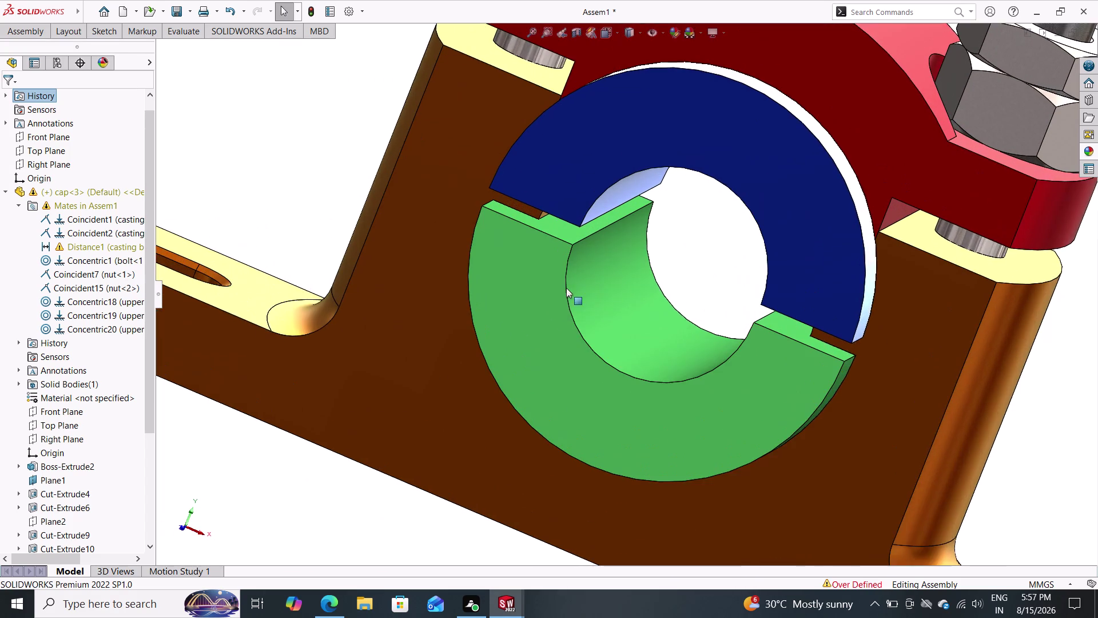
scroll(down, 3)
scroll(down, 3)
scroll(up, 3)
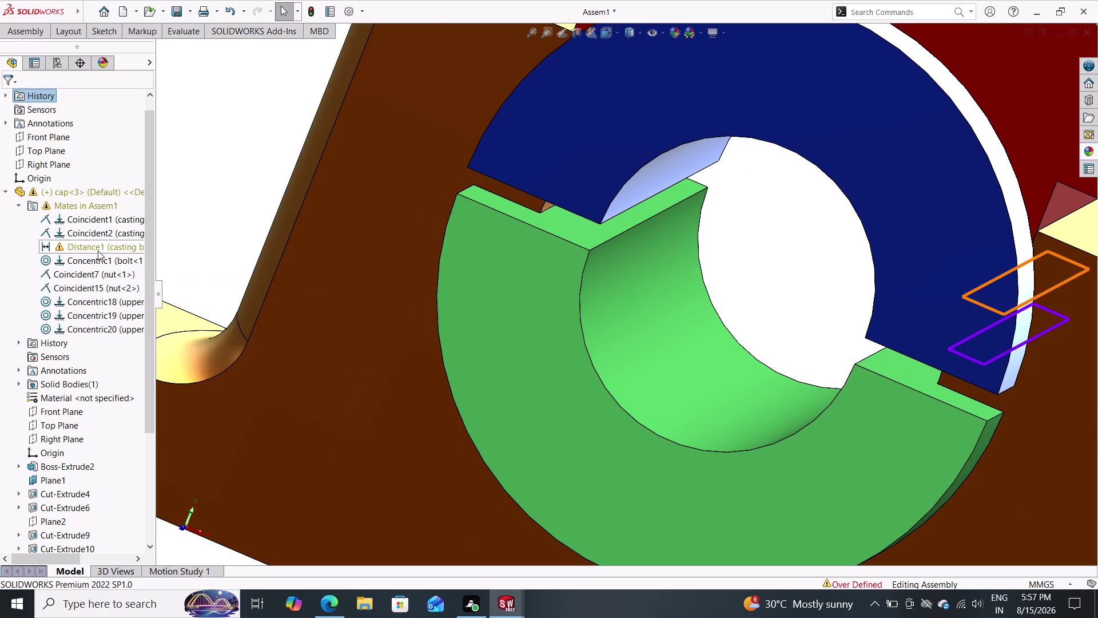
scroll(down, 3)
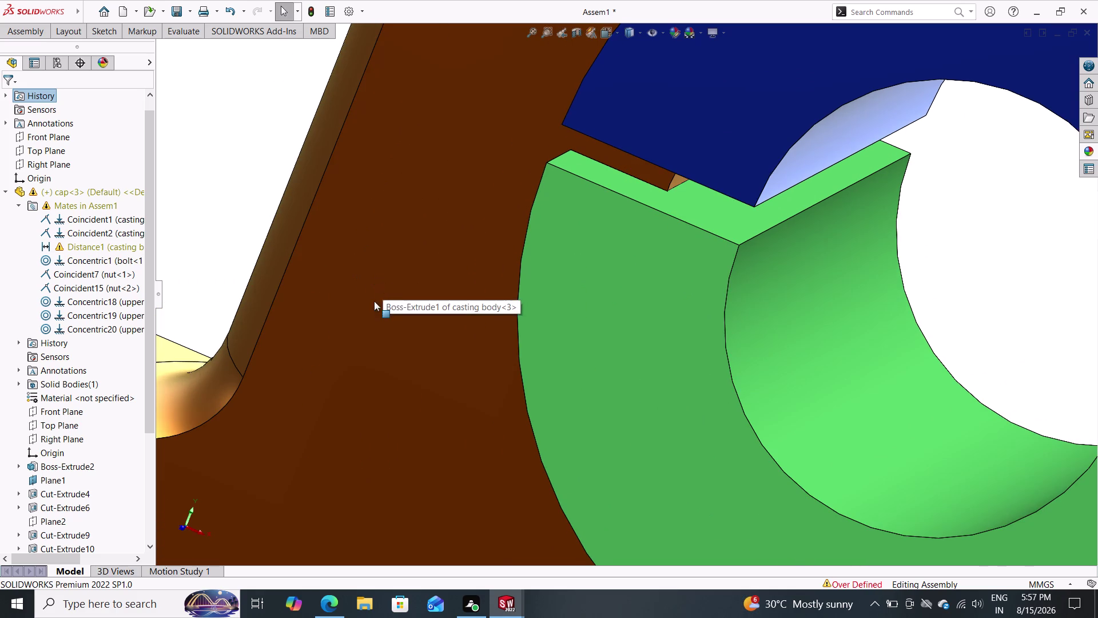
scroll(up, 3)
scroll(up, 3)
middle_drag(623, 449, 480, 413)
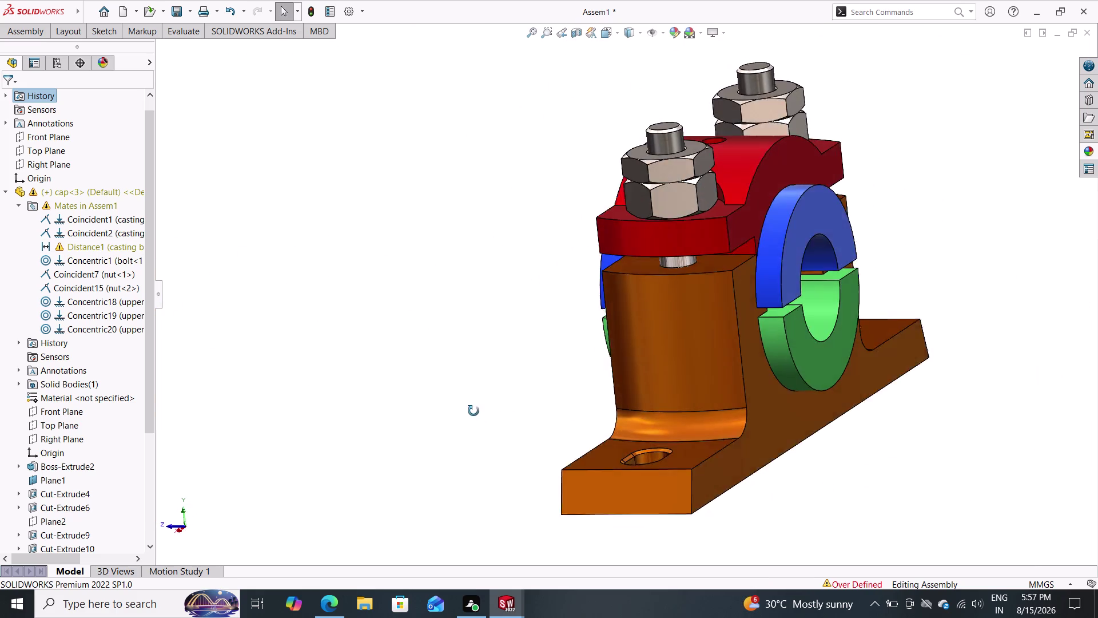
middle_drag(481, 413, 460, 413)
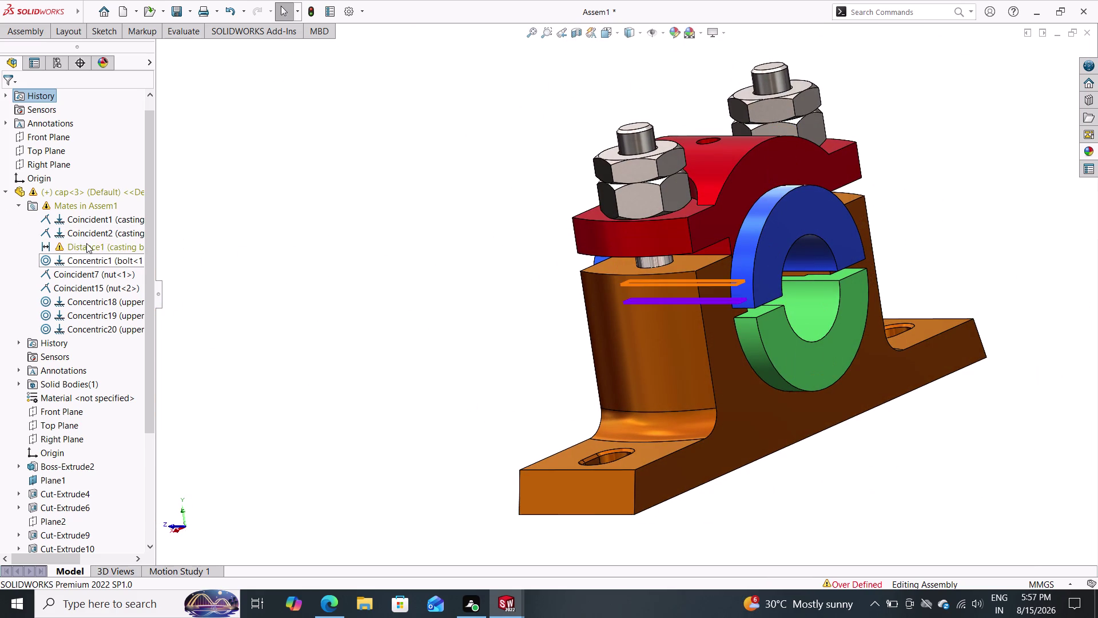
Select the Distance1 mate, orbit to inspect its faces, and open its shortcut menu.
click(86, 243)
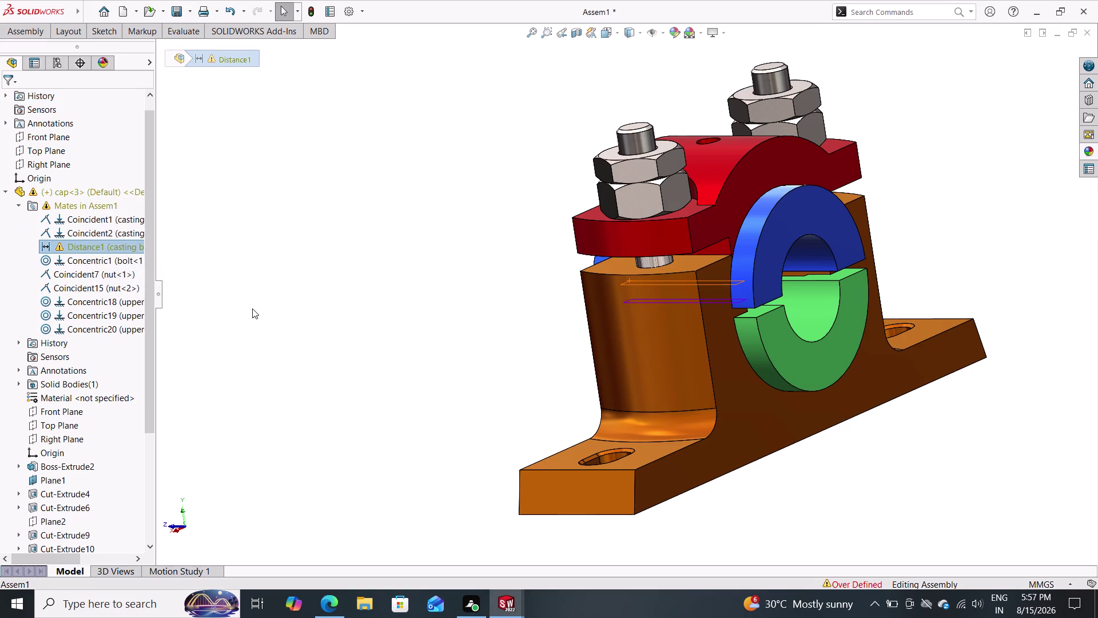
middle_drag(263, 321, 421, 310)
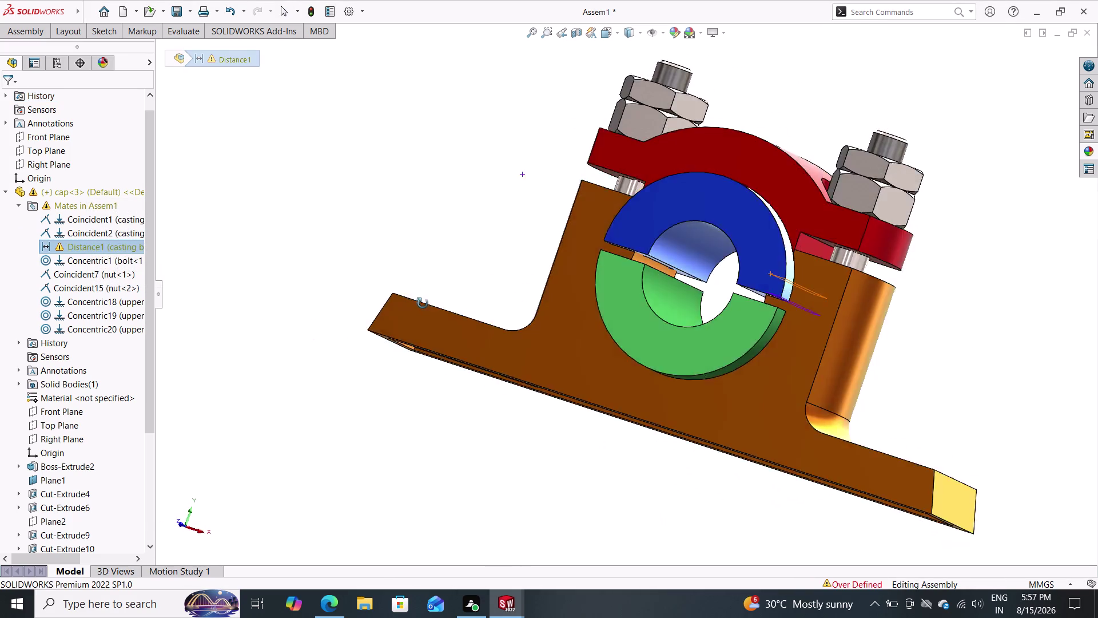
middle_drag(421, 309, 302, 316)
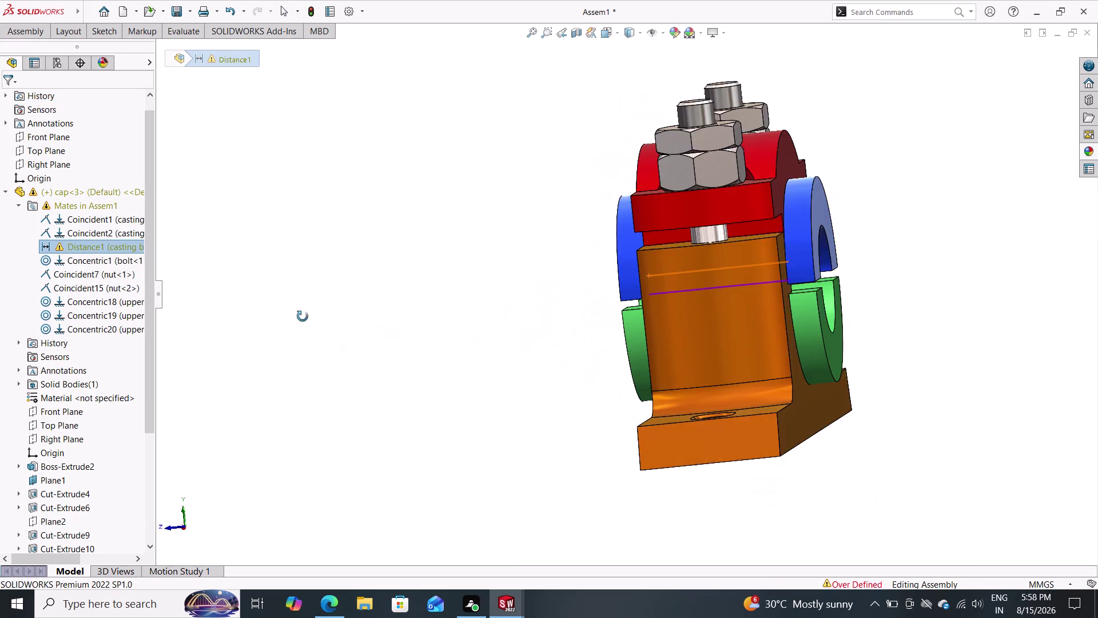
middle_drag(303, 316, 187, 373)
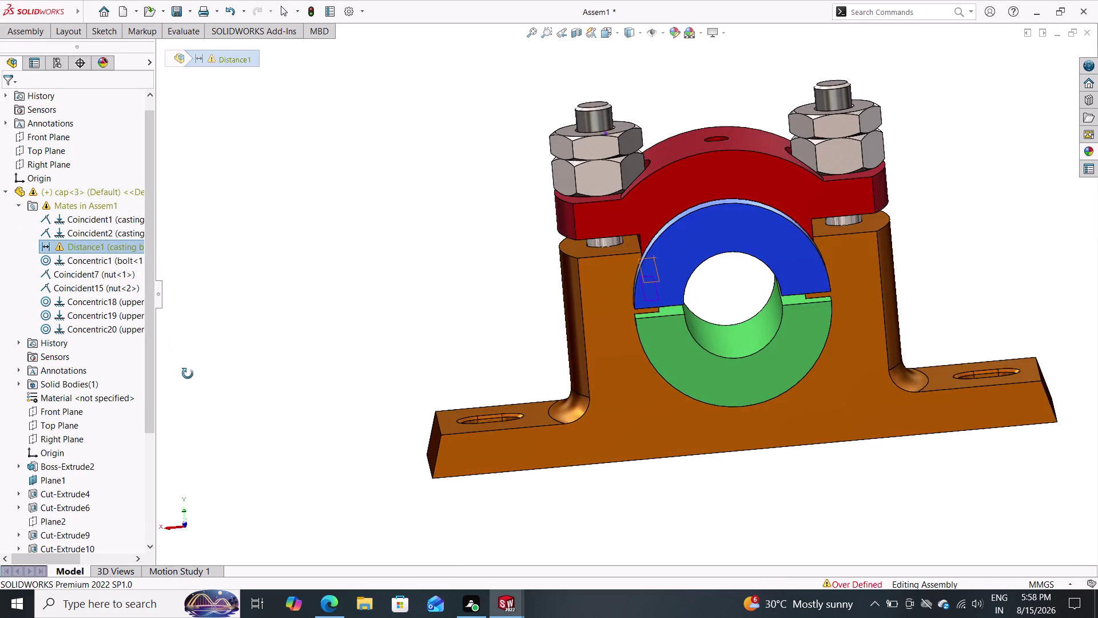
middle_drag(188, 374, 209, 361)
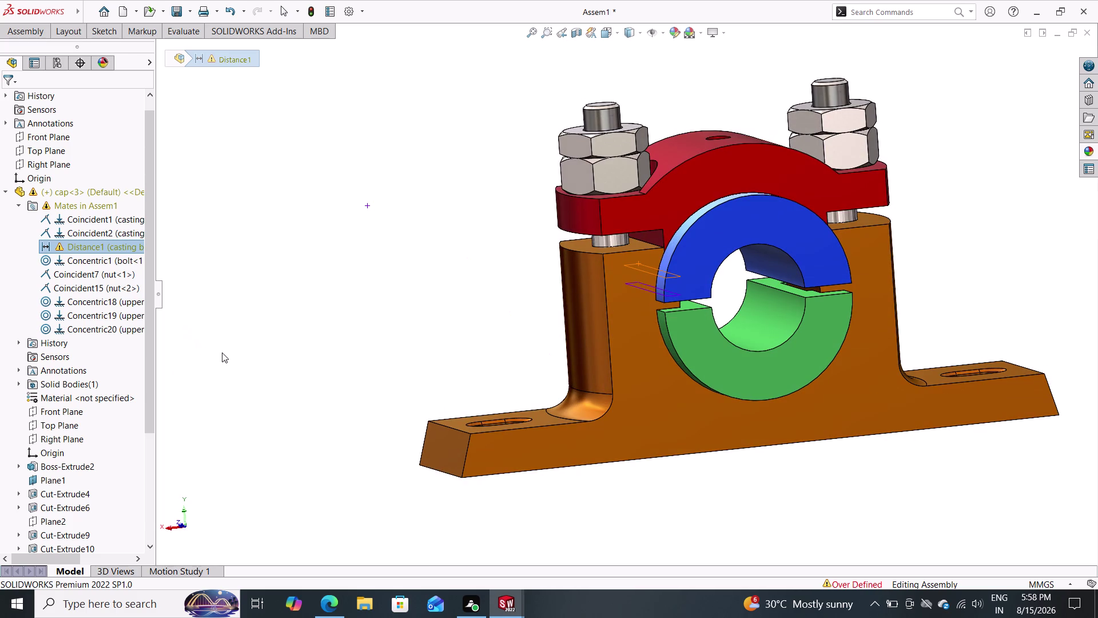
middle_drag(424, 272, 431, 274)
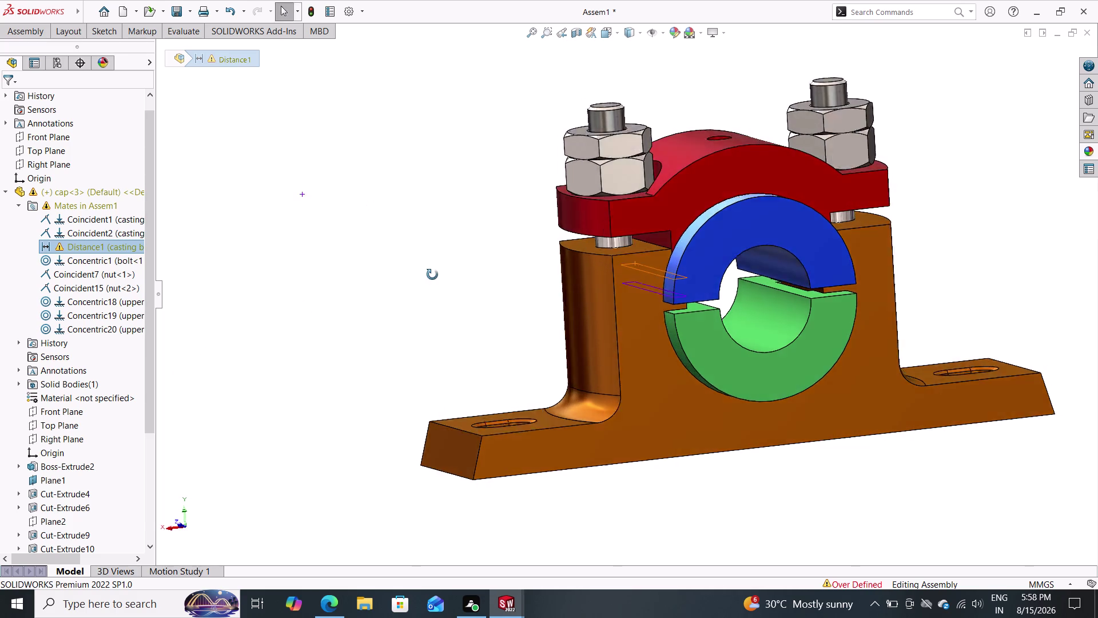
middle_drag(432, 274, 520, 328)
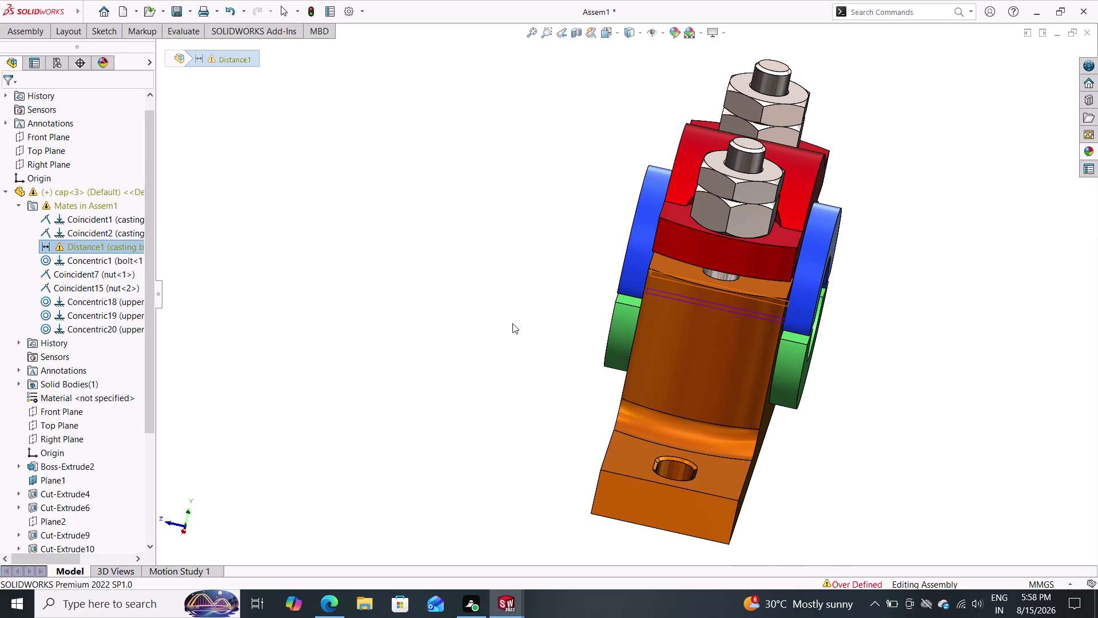
right_click(88, 244)
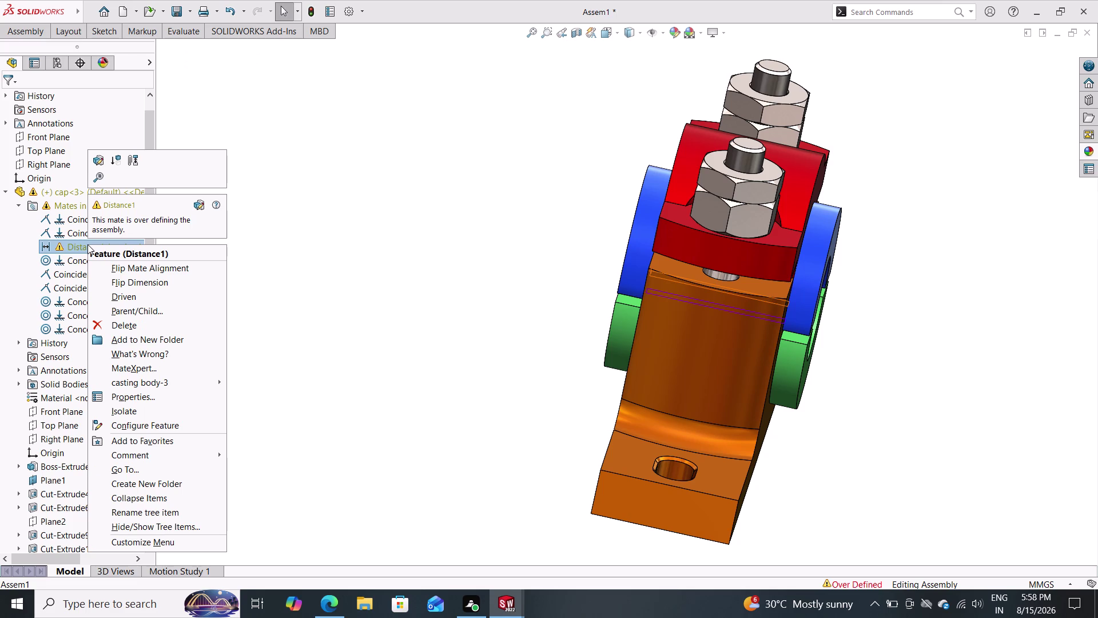
click(105, 323)
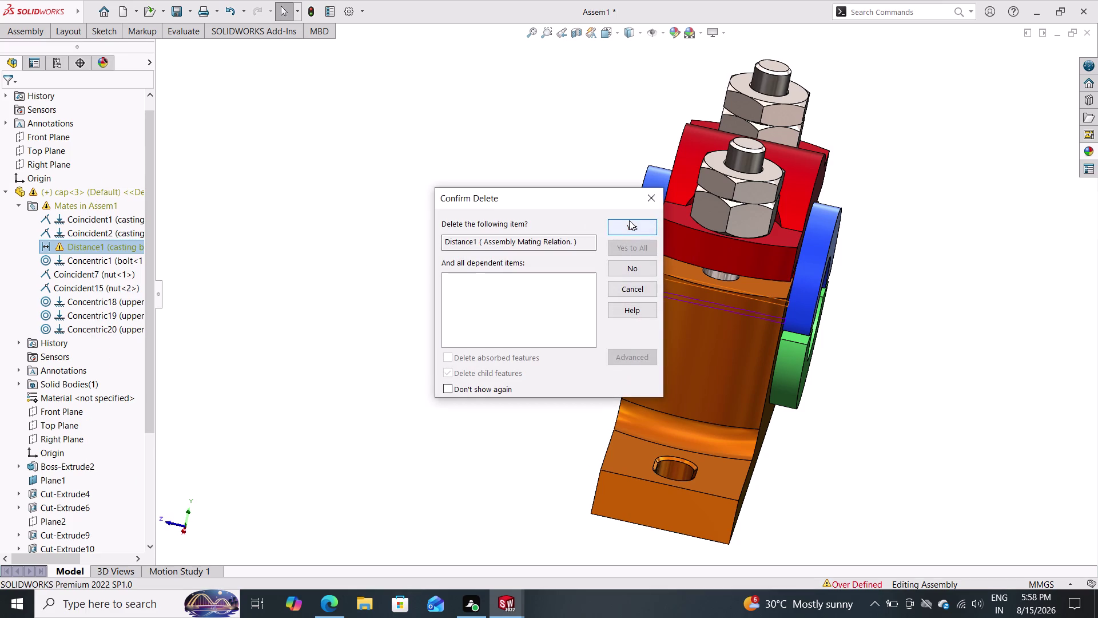
click(629, 220)
scroll(down, 3)
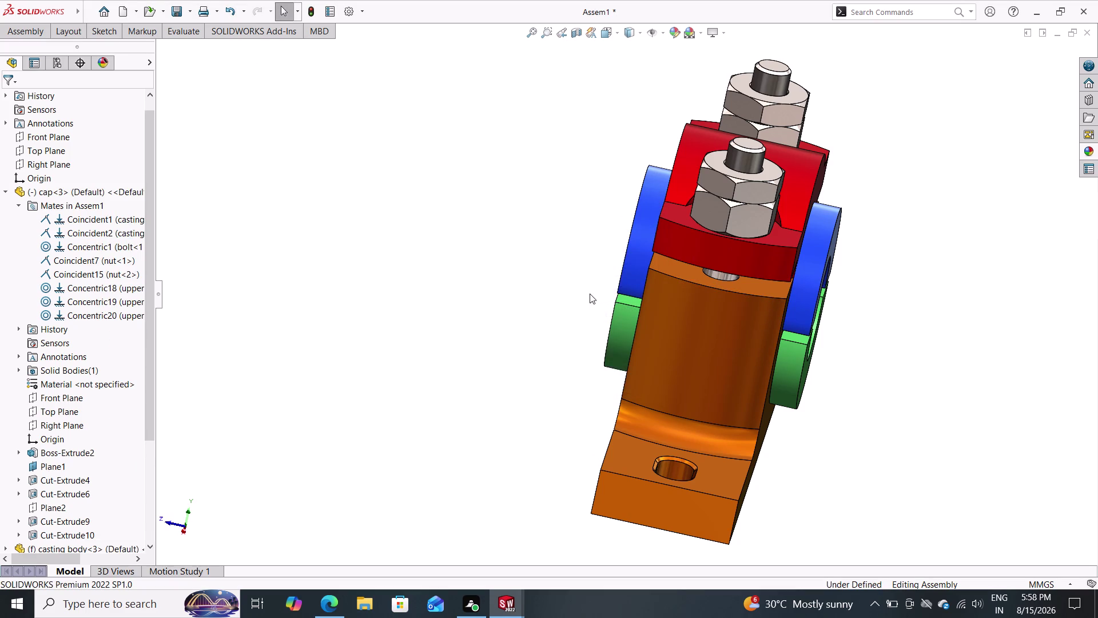
scroll(up, 3)
Orbit and zoom the assembly to a three-quarter view facing the split bush.
middle_drag(576, 303, 476, 250)
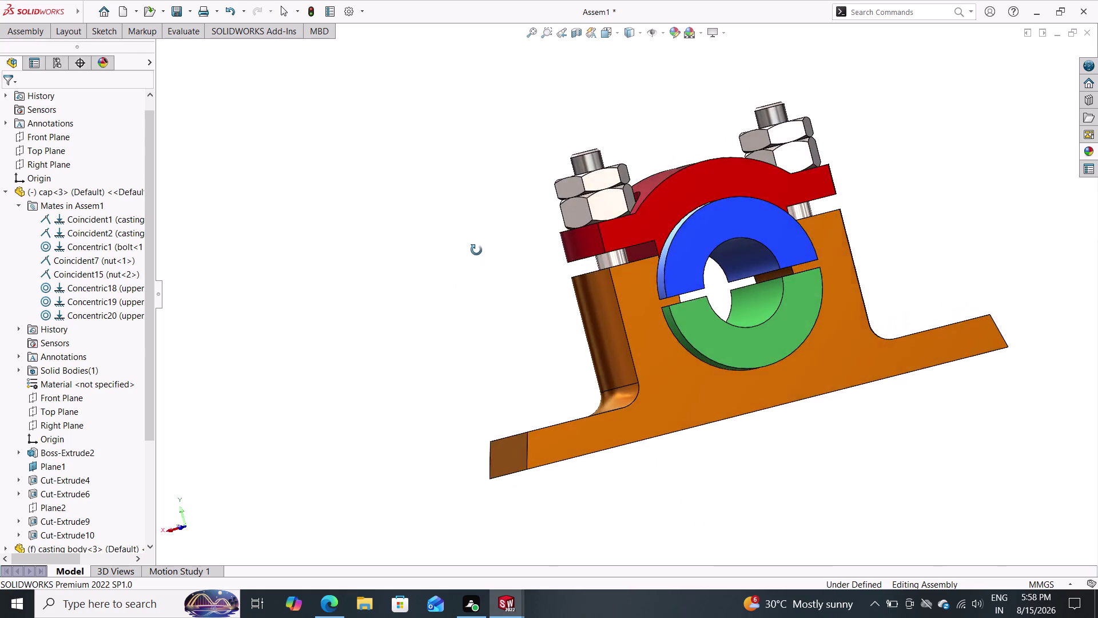
middle_drag(477, 250, 542, 323)
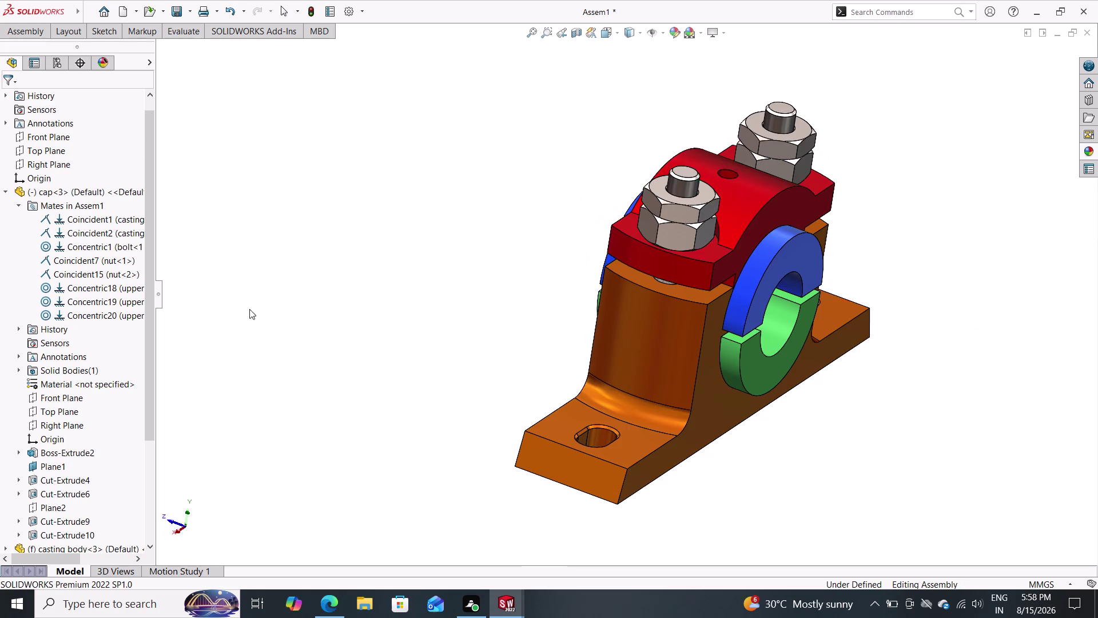
scroll(down, 3)
scroll(up, 3)
scroll(up, 3)
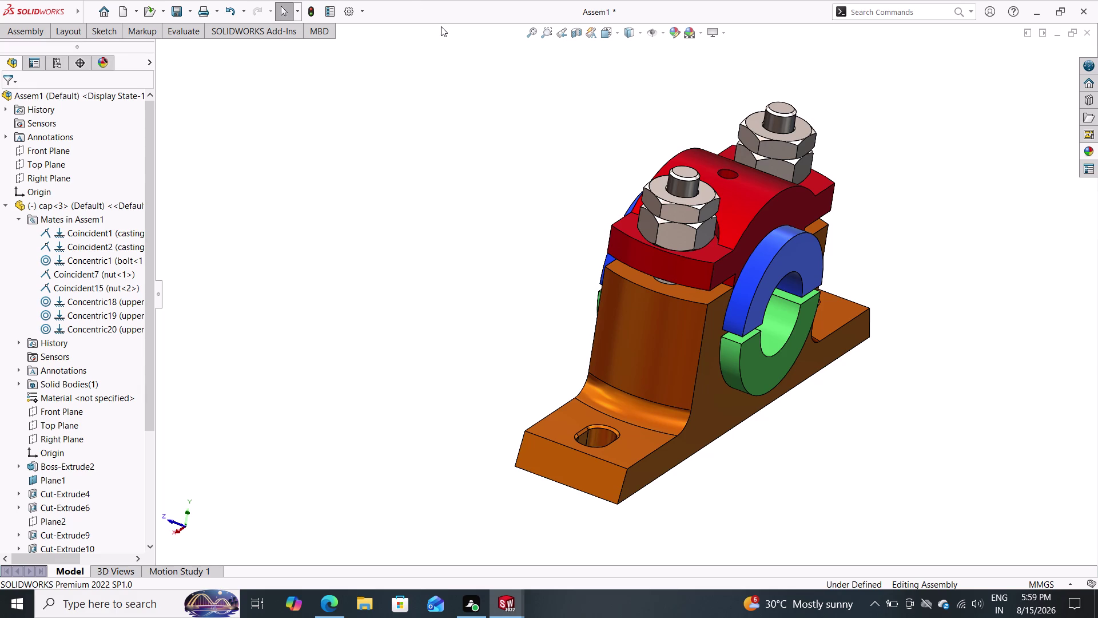
scroll(down, 3)
scroll(up, 3)
Orbit to view the bush front, the cap from above, and the block's front and base.
middle_drag(798, 216, 745, 331)
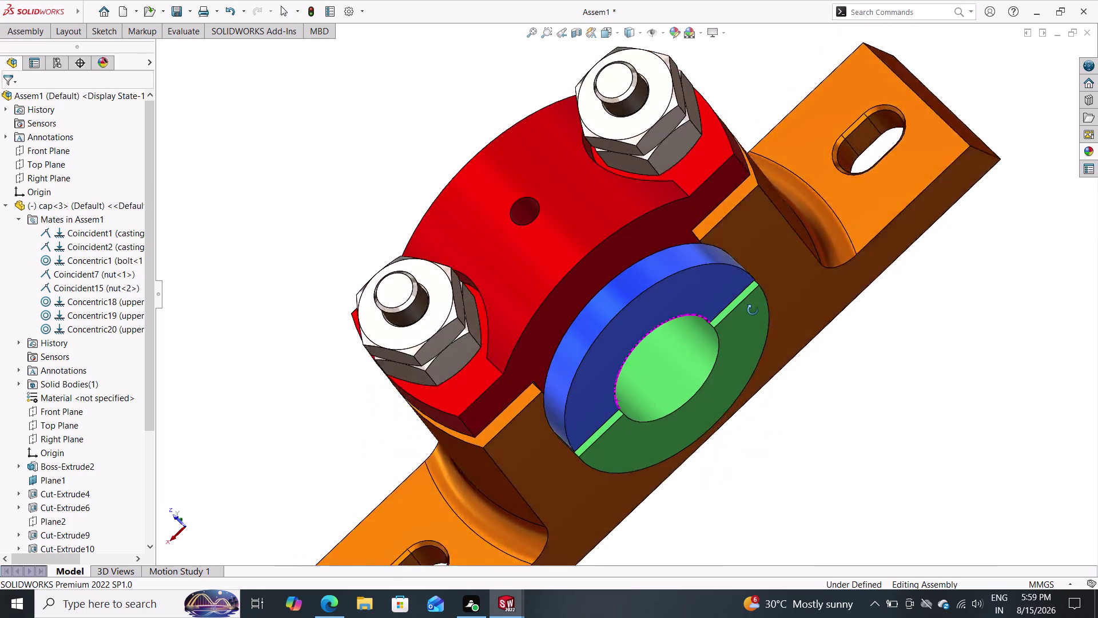
middle_drag(744, 331, 759, 298)
scroll(down, 3)
scroll(up, 3)
scroll(down, 3)
scroll(up, 3)
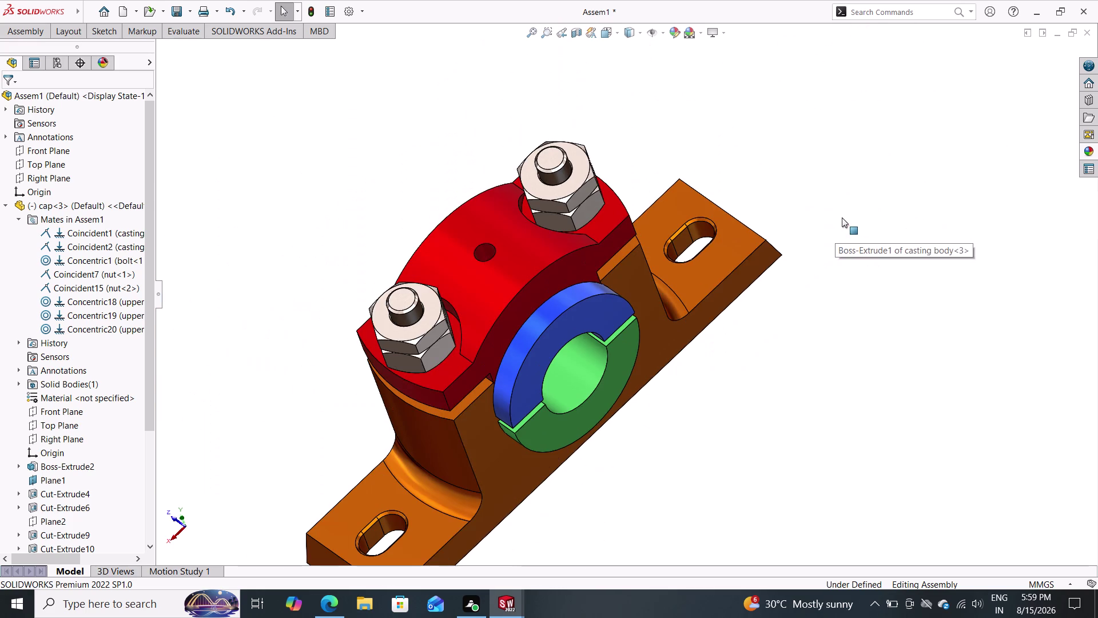
middle_drag(695, 377, 715, 325)
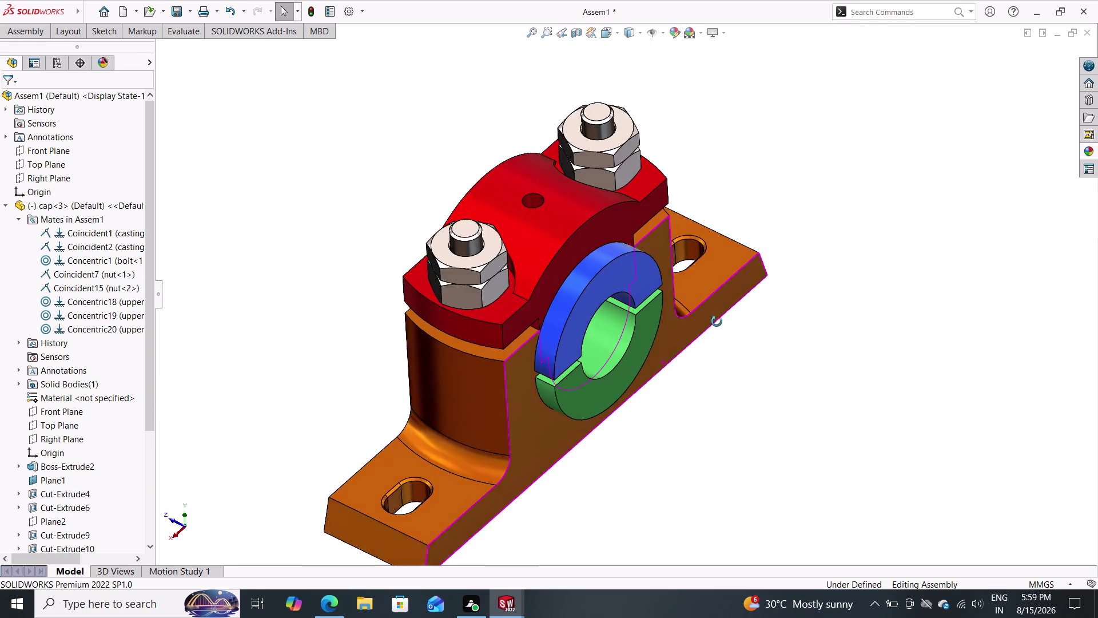
middle_drag(715, 324, 705, 315)
scroll(up, 3)
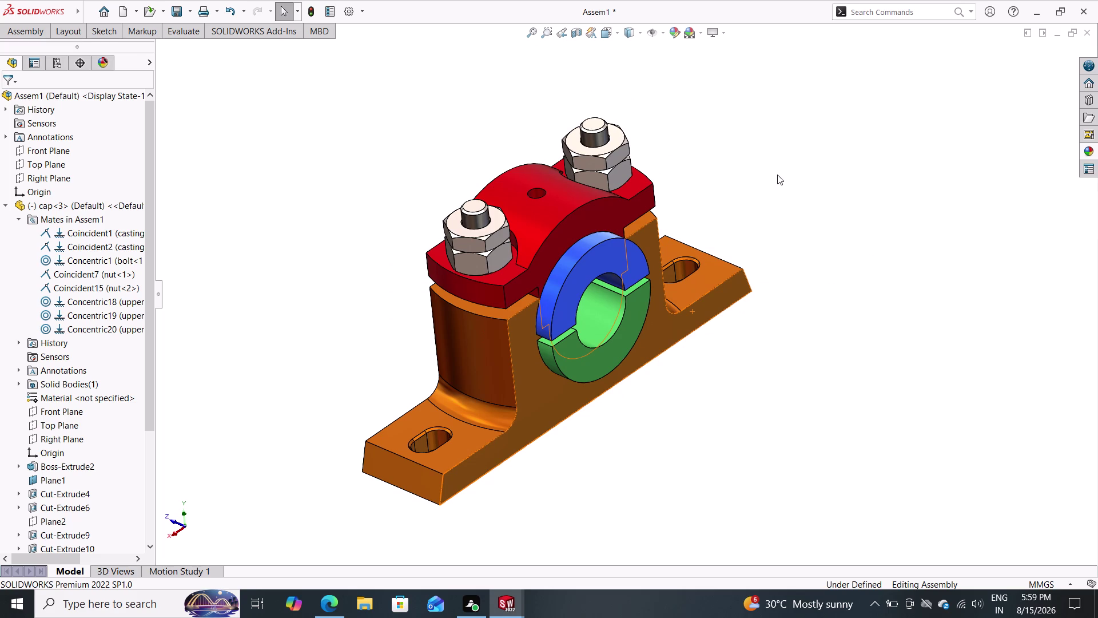
scroll(down, 3)
scroll(up, 3)
Orbit around the rounded side of the base to the back, then return to front.
middle_drag(332, 422, 367, 436)
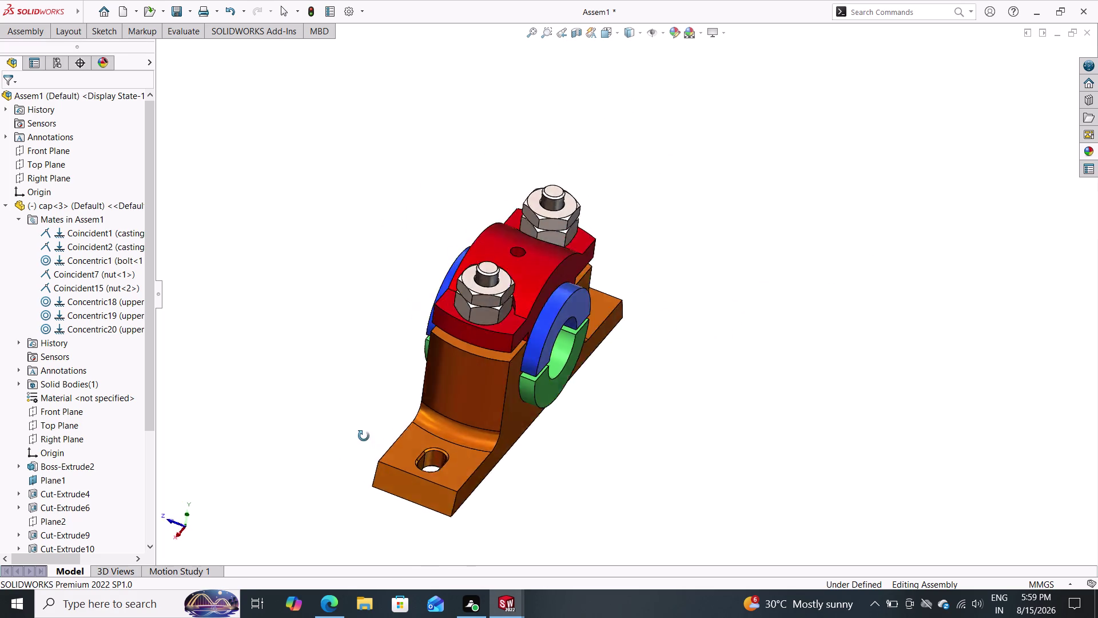
middle_drag(367, 437, 512, 447)
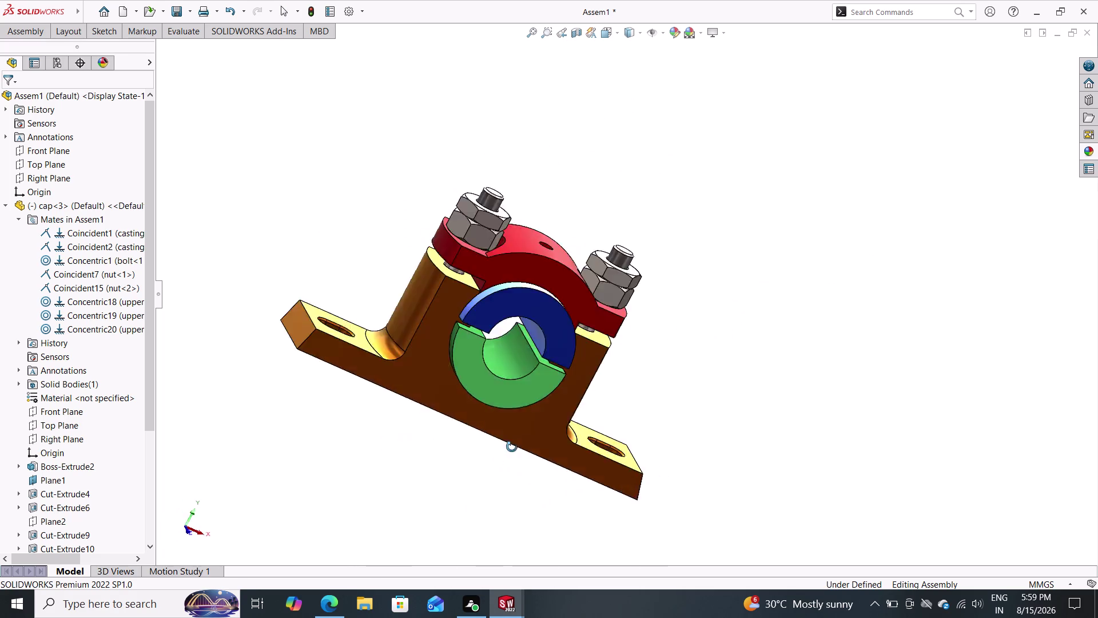
middle_drag(512, 447, 484, 381)
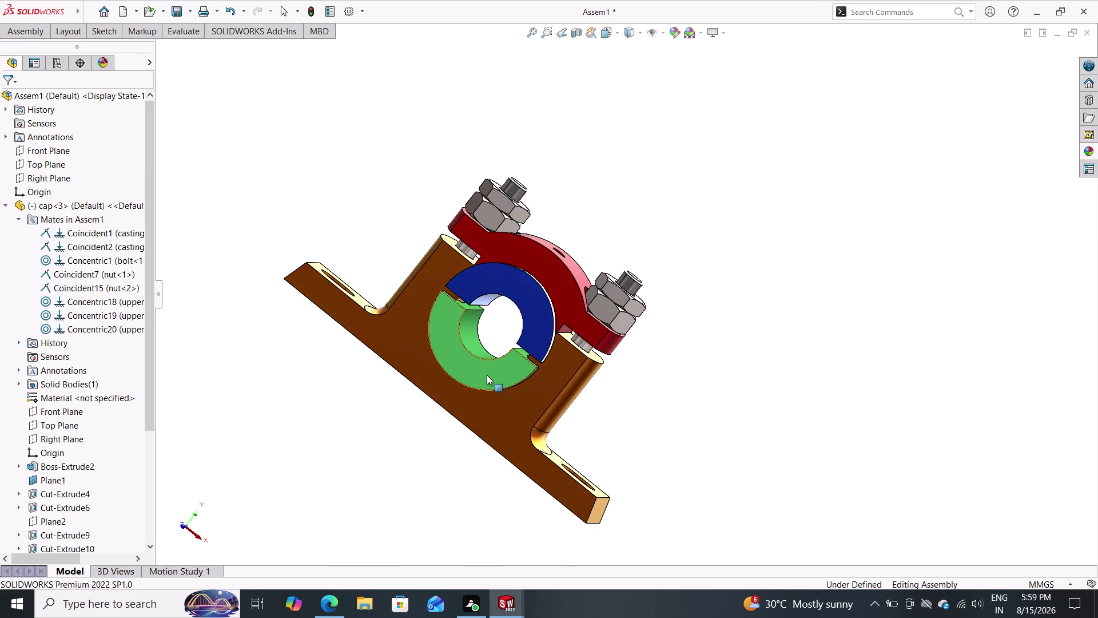
scroll(down, 3)
scroll(up, 3)
scroll(down, 3)
scroll(up, 3)
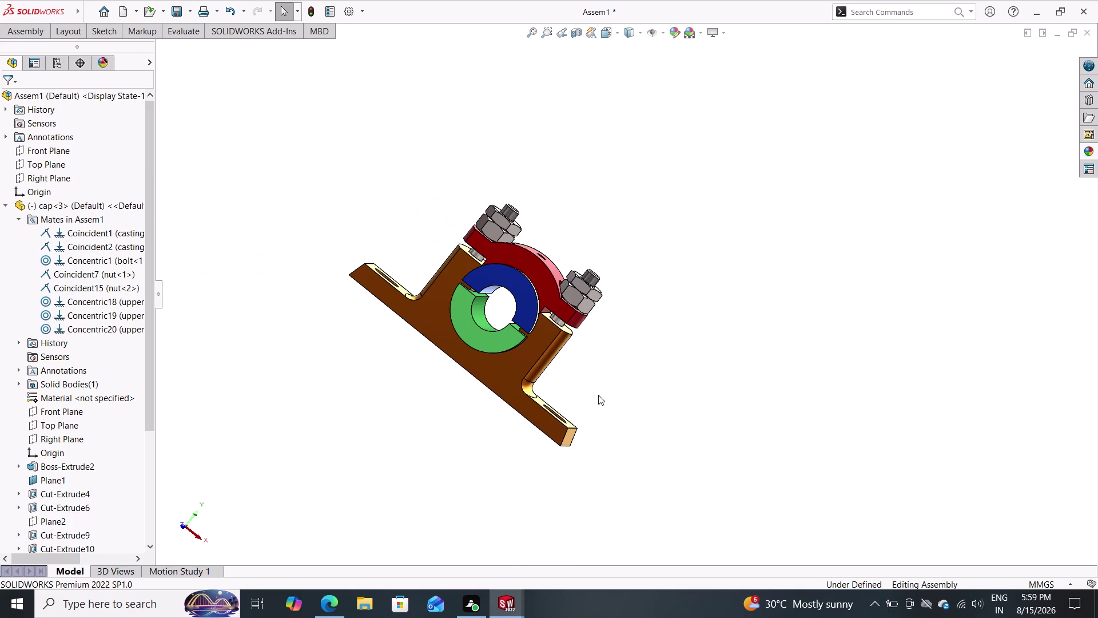
middle_drag(598, 395, 412, 321)
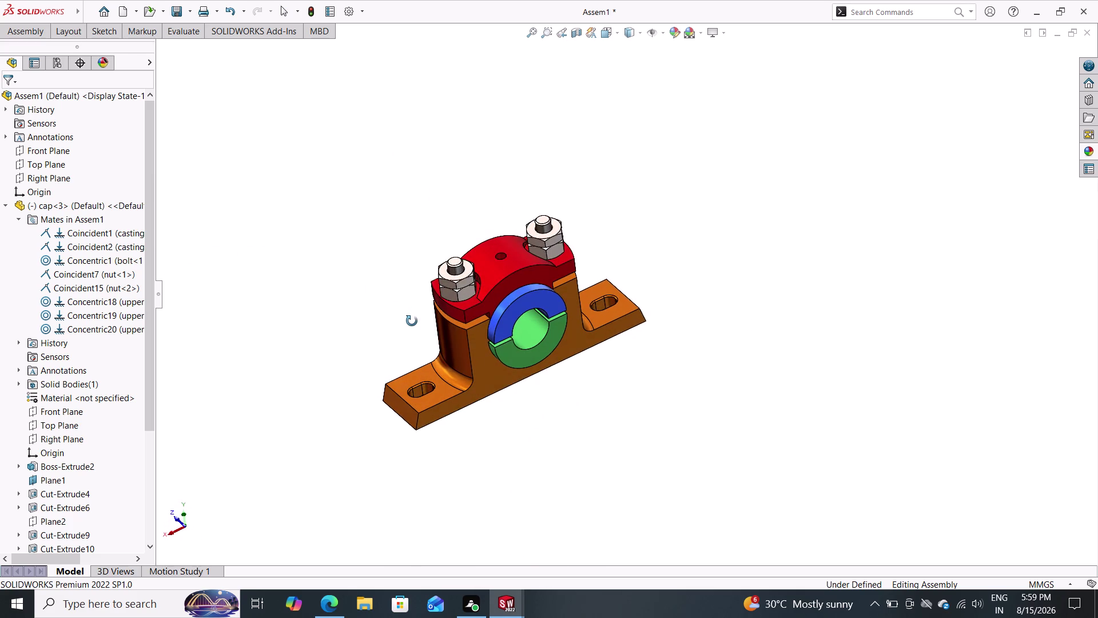
middle_drag(411, 321, 405, 308)
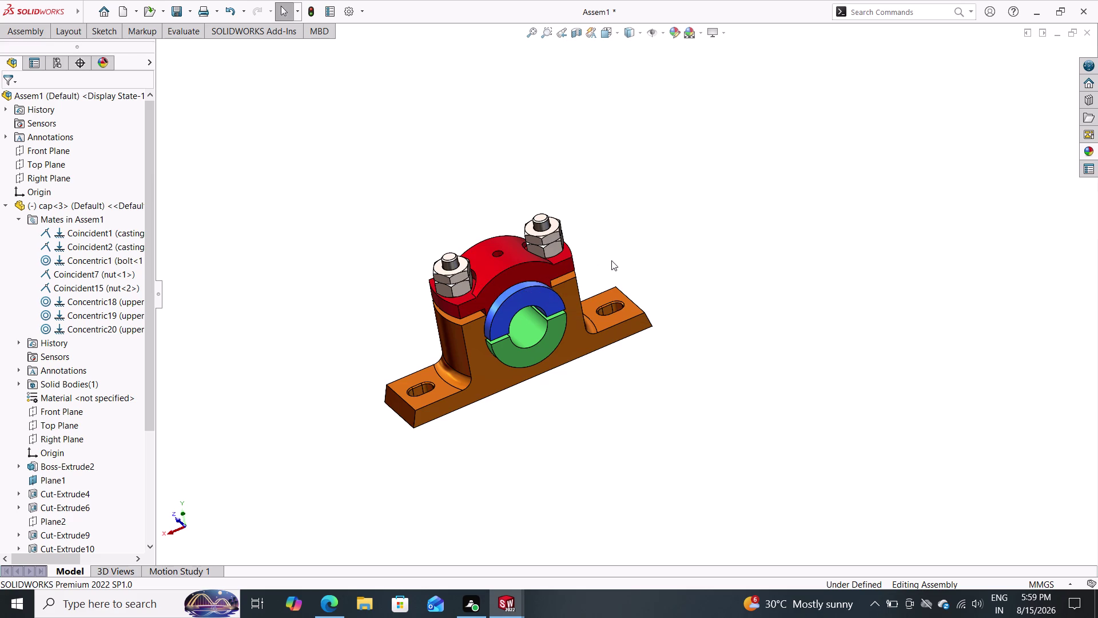
scroll(down, 3)
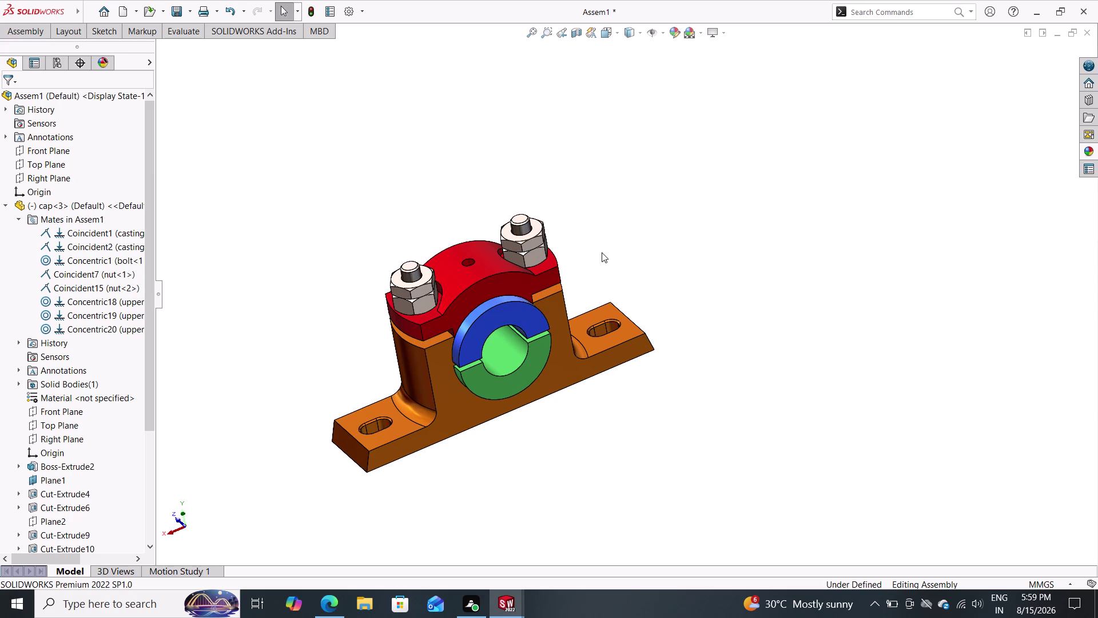
scroll(down, 3)
Roll the assembly over to inspect the base underside, then look down on the cap.
middle_drag(607, 292, 555, 69)
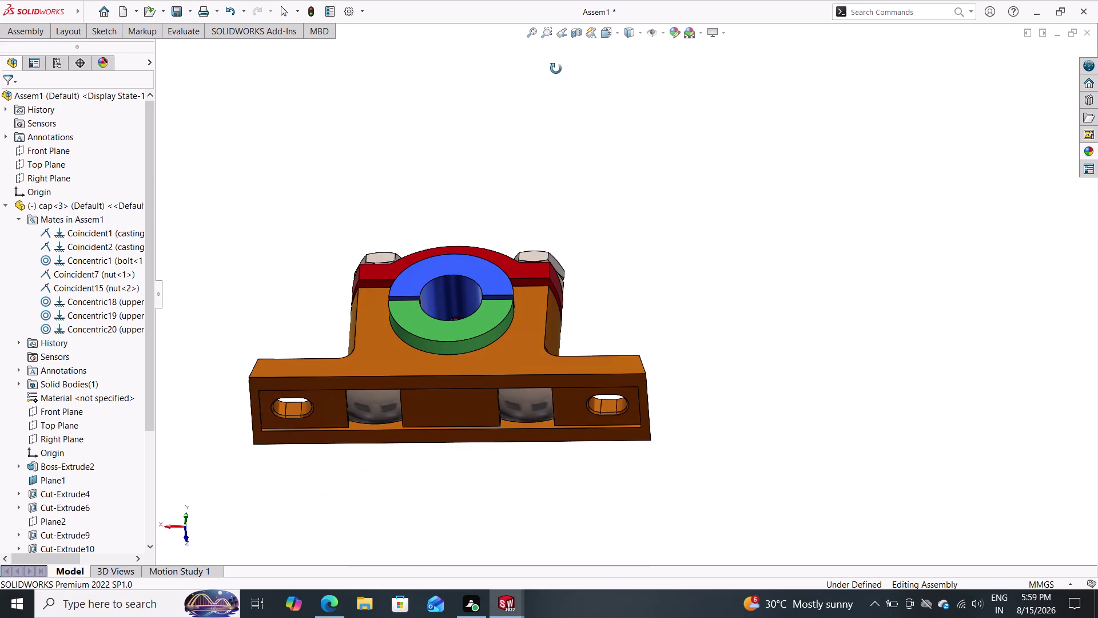
middle_drag(556, 69, 586, 353)
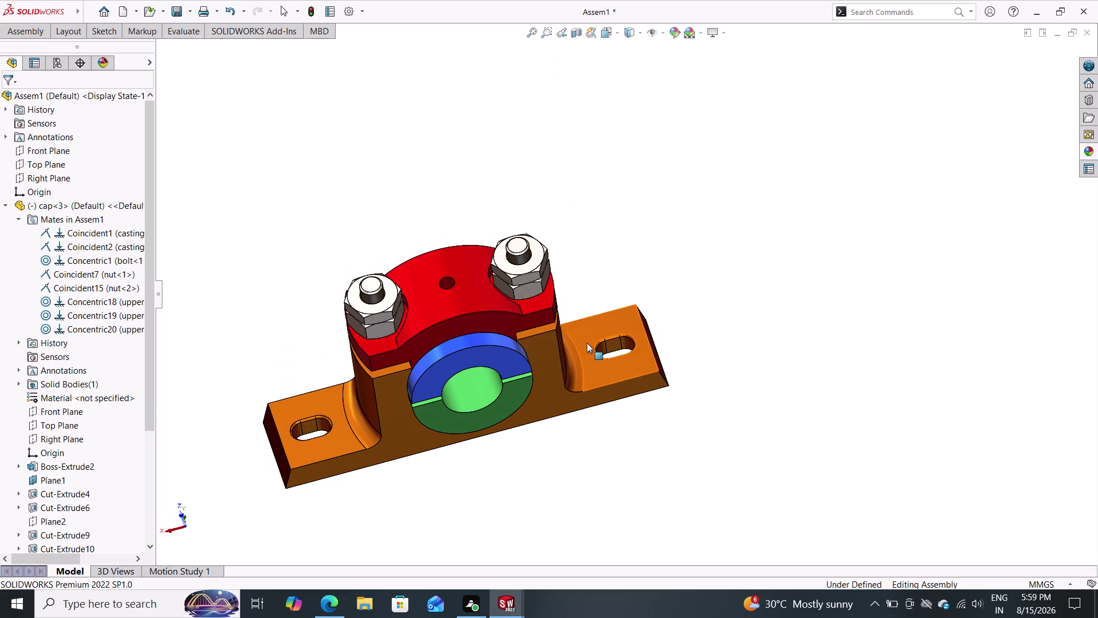
middle_drag(579, 308, 538, 80)
middle_drag(605, 330, 605, 314)
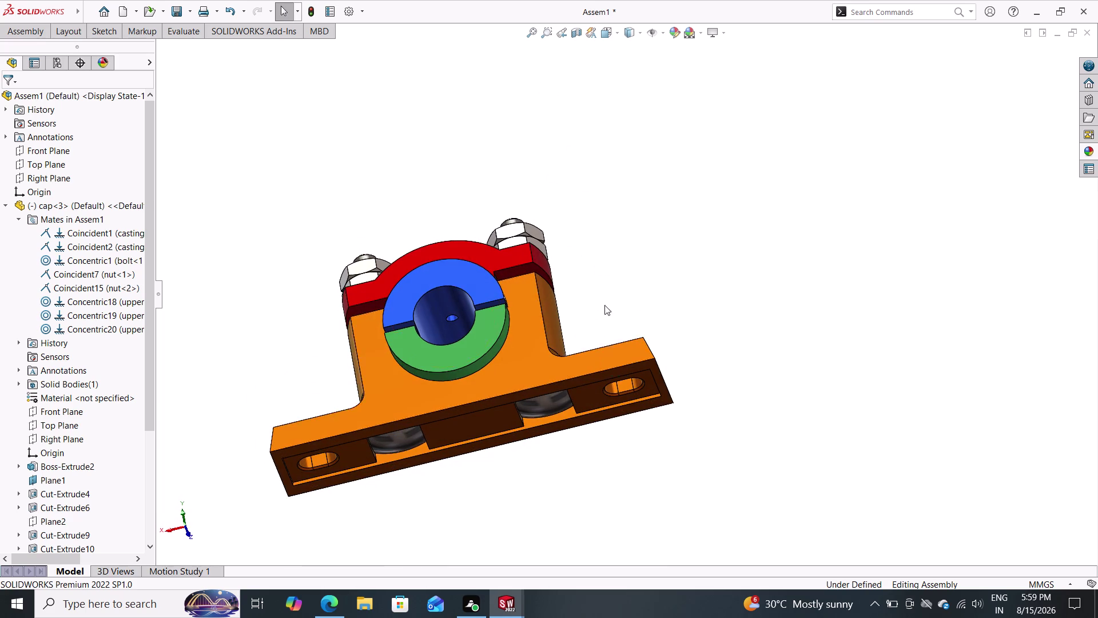
middle_drag(604, 313, 594, 97)
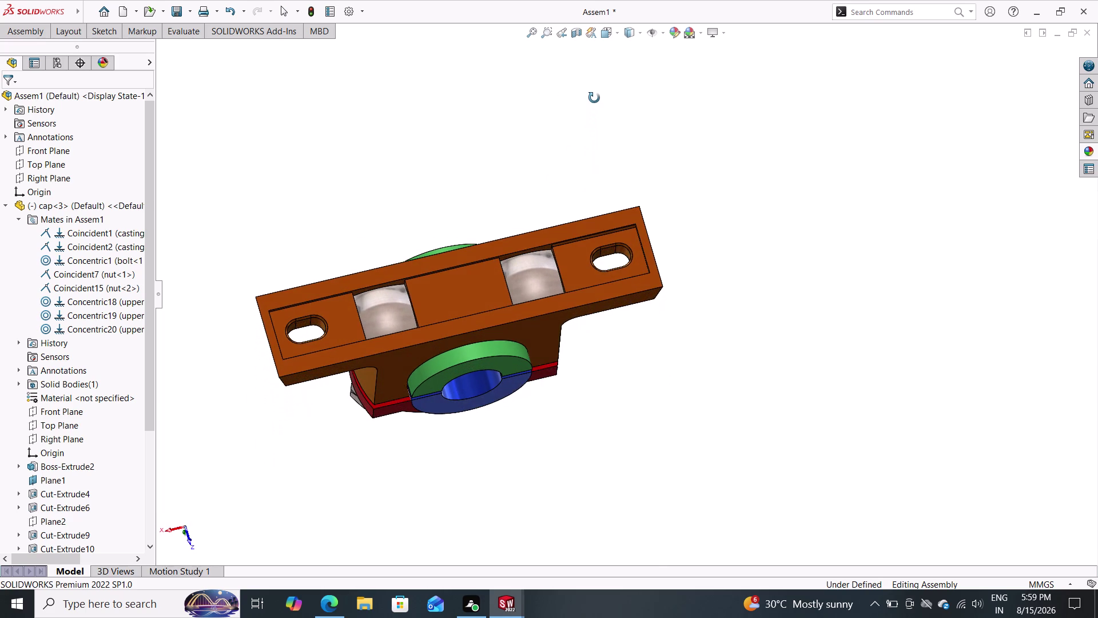
middle_drag(594, 98, 598, 159)
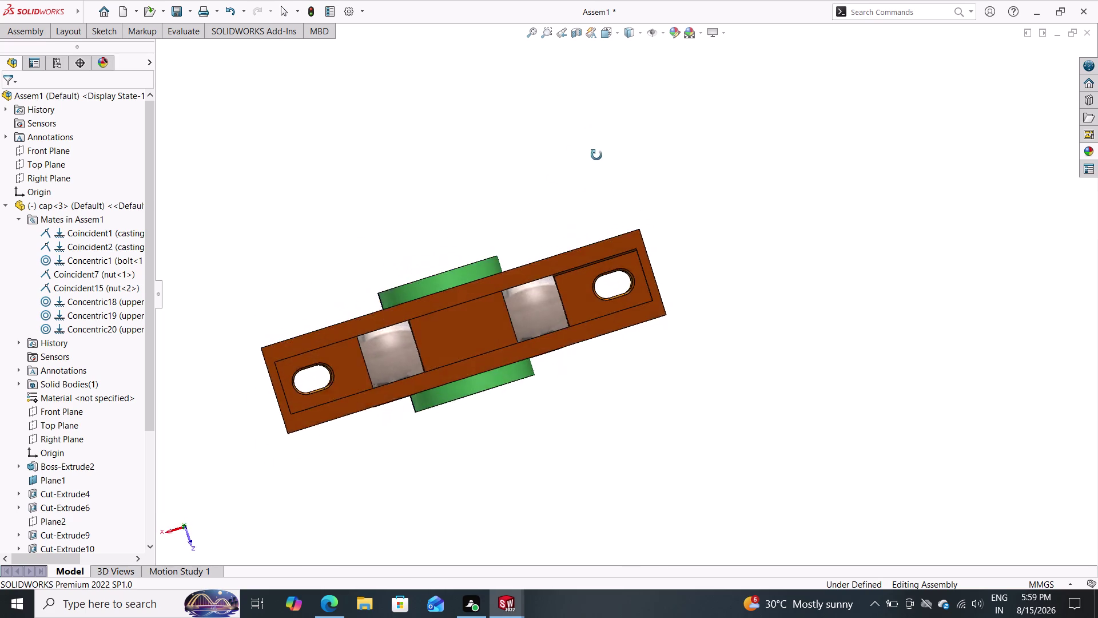
middle_drag(598, 159, 612, 292)
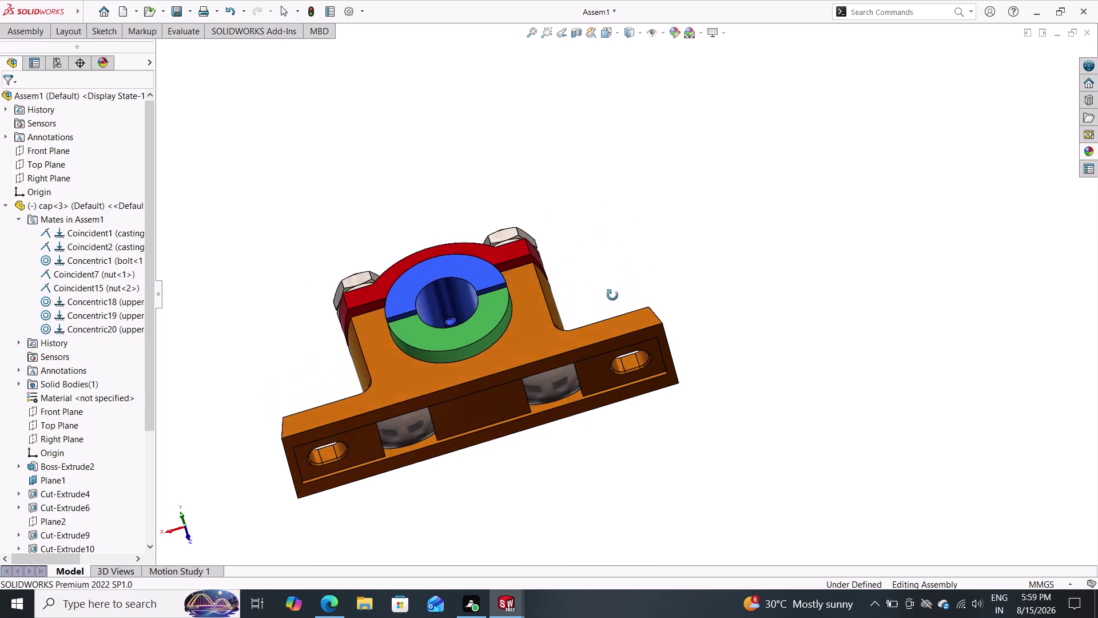
middle_drag(611, 292, 737, 591)
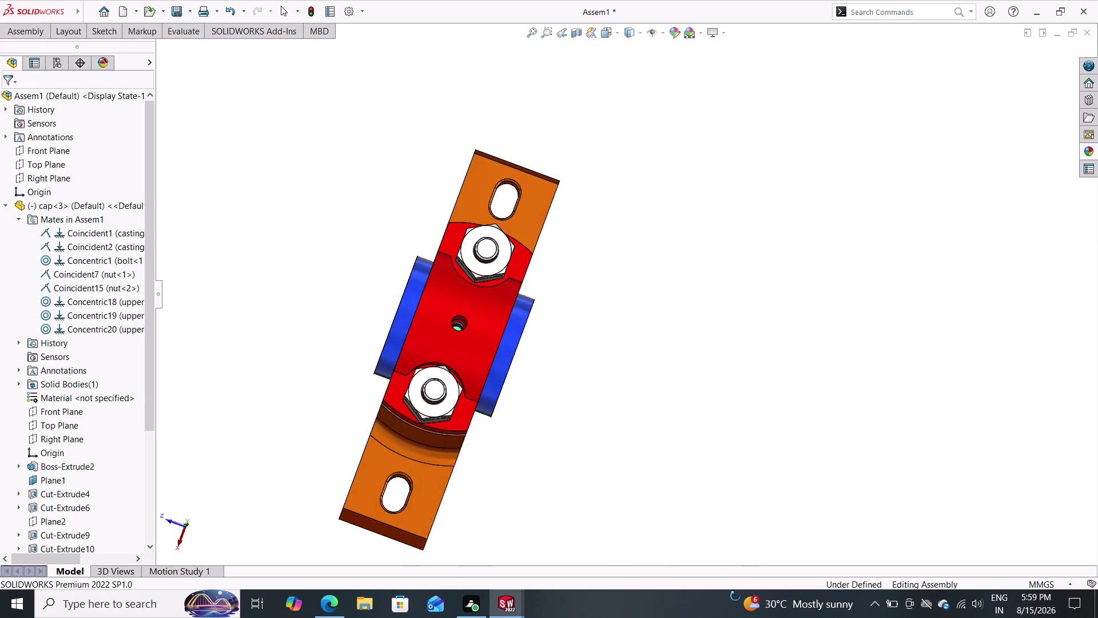
middle_drag(737, 592, 733, 598)
Zoom and orbit to inspect the cap, bush, and cap bolts from above.
scroll(down, 3)
scroll(up, 3)
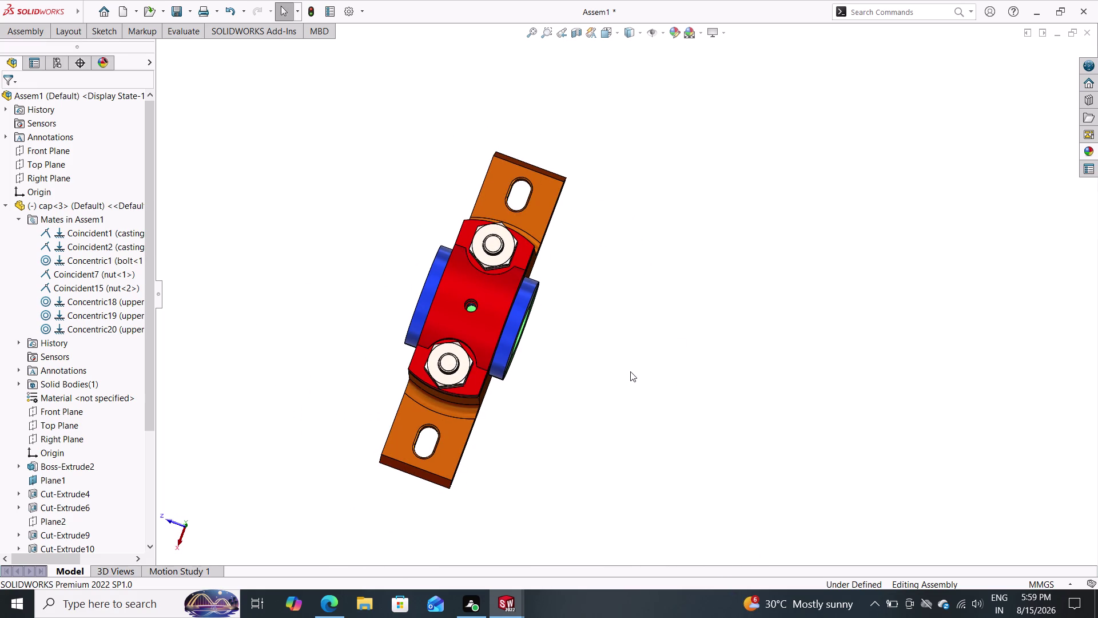
middle_drag(601, 414, 585, 359)
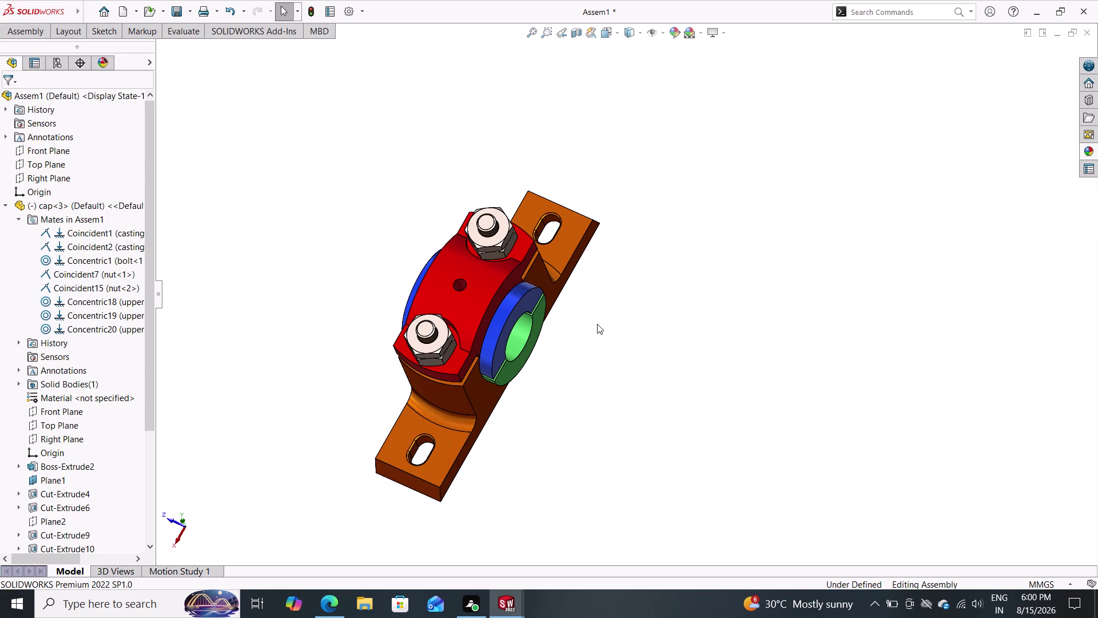
scroll(down, 3)
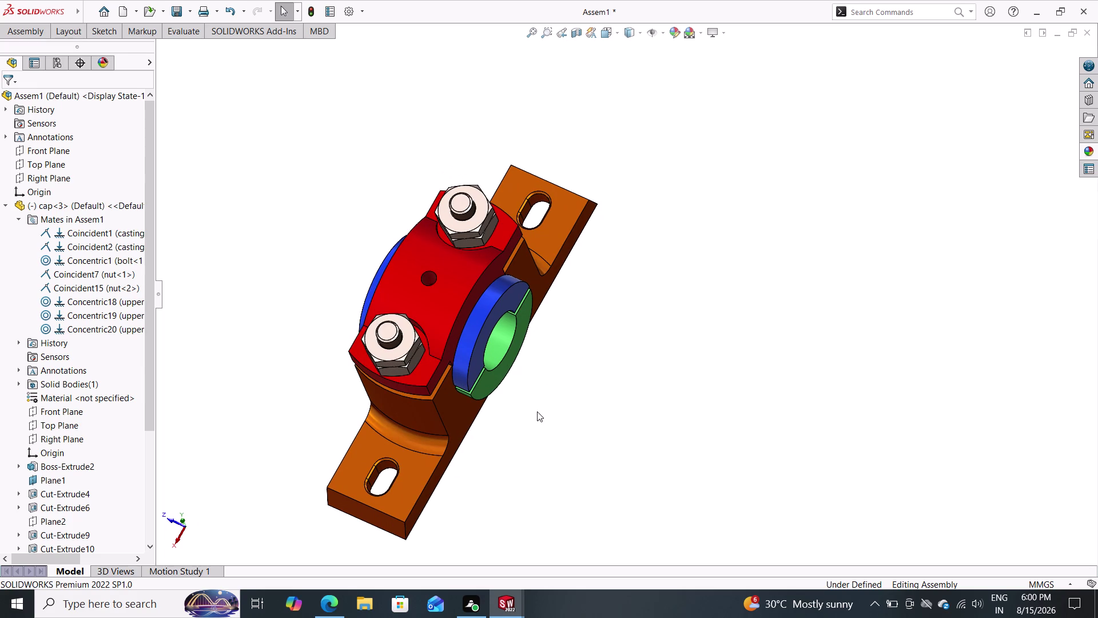
scroll(up, 3)
scroll(down, 3)
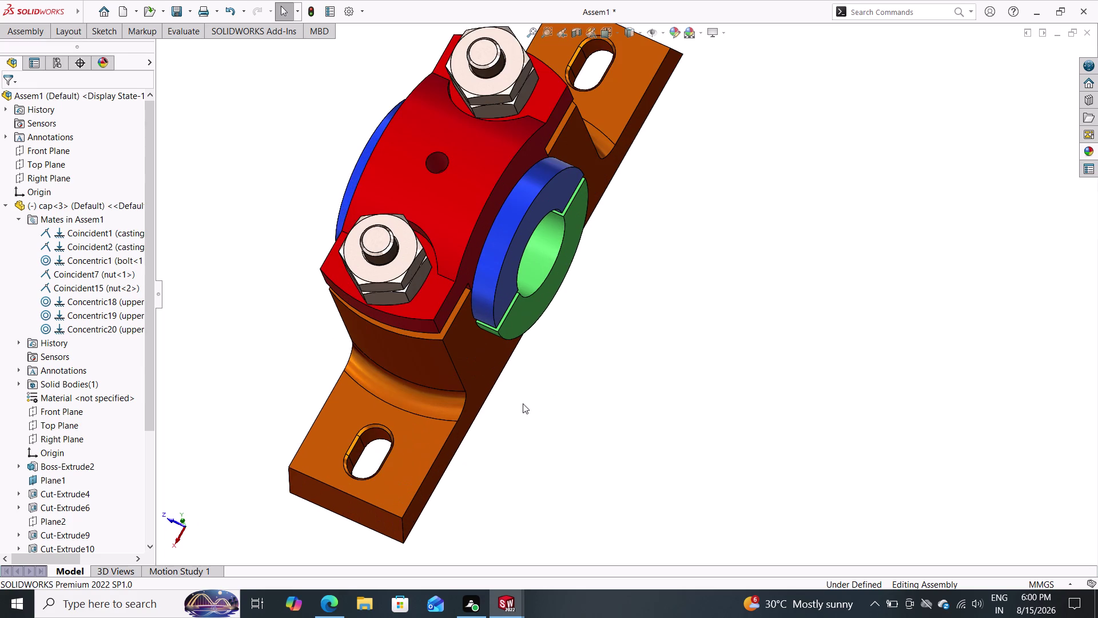
middle_drag(521, 424, 541, 428)
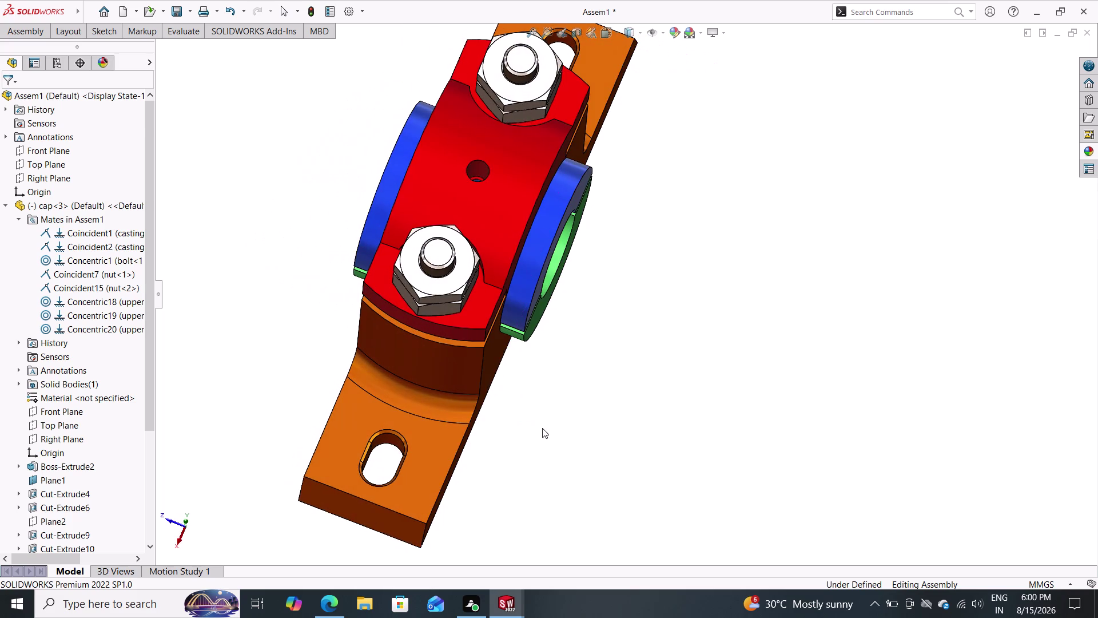
scroll(down, 3)
scroll(up, 3)
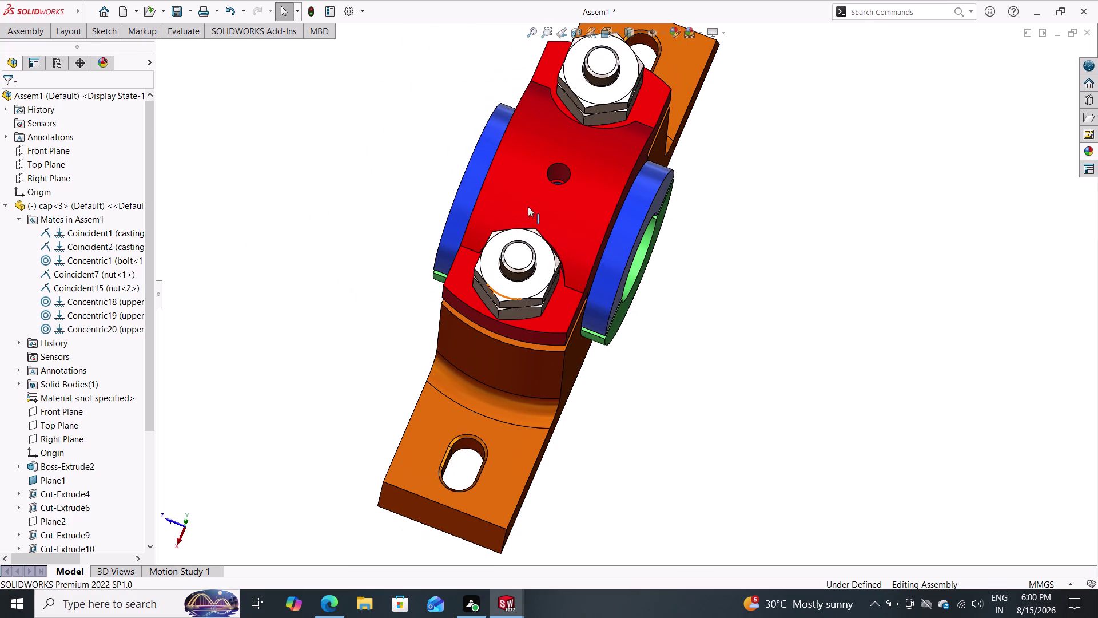
middle_drag(750, 207, 742, 265)
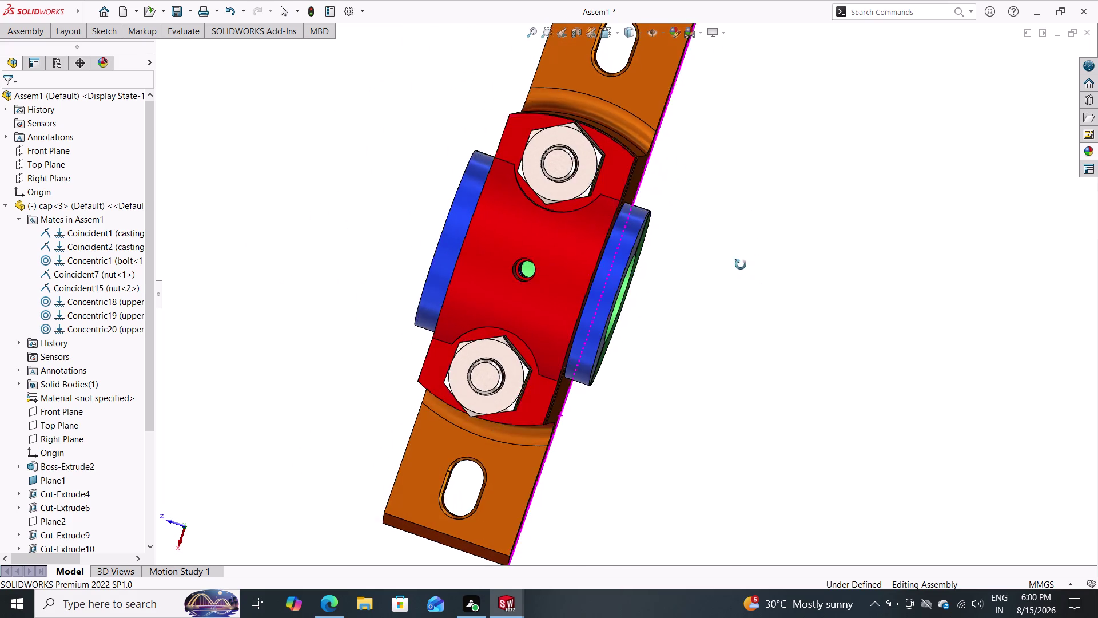
middle_drag(741, 266, 729, 225)
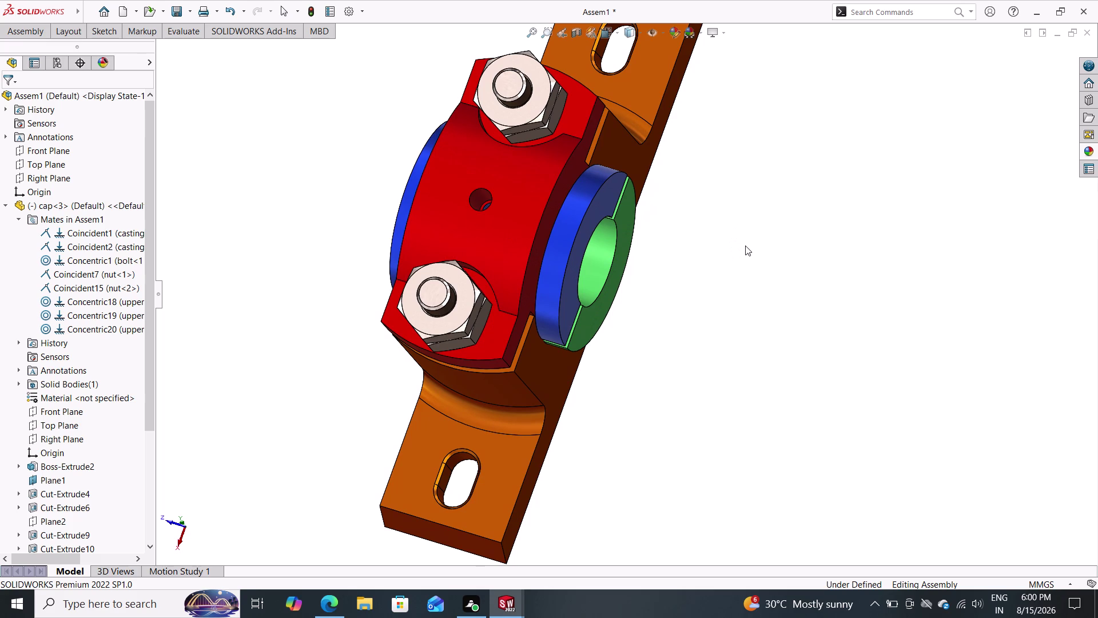
scroll(down, 3)
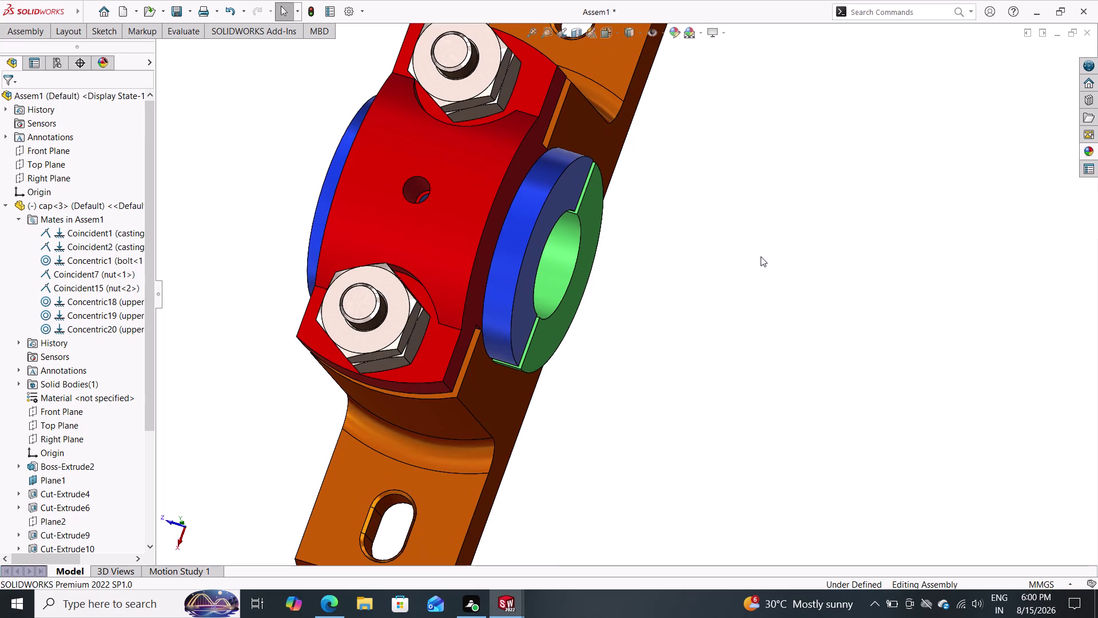
scroll(up, 3)
Orbit to the bush's other side and bearing end, then settle in a front view.
middle_drag(719, 229, 774, 287)
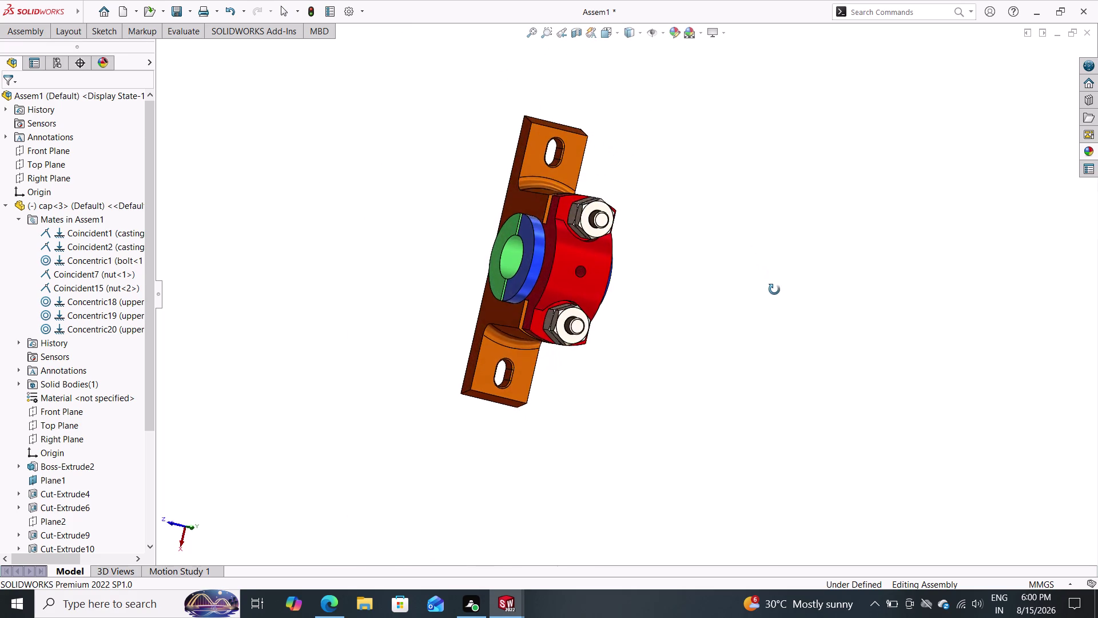
middle_drag(774, 288, 722, 252)
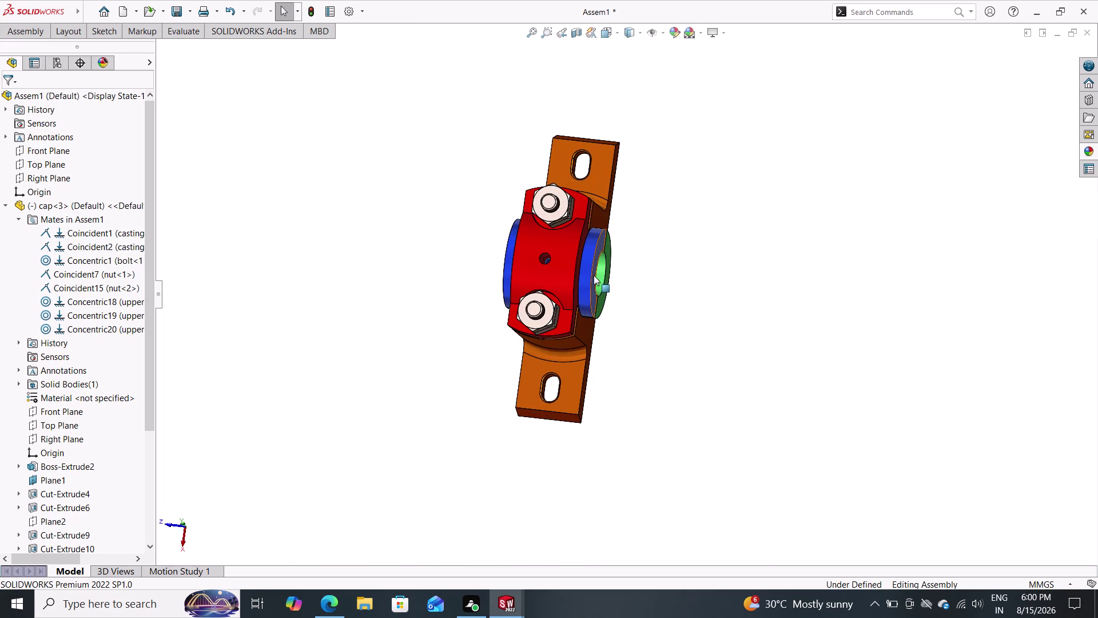
scroll(down, 3)
middle_drag(645, 295, 600, 257)
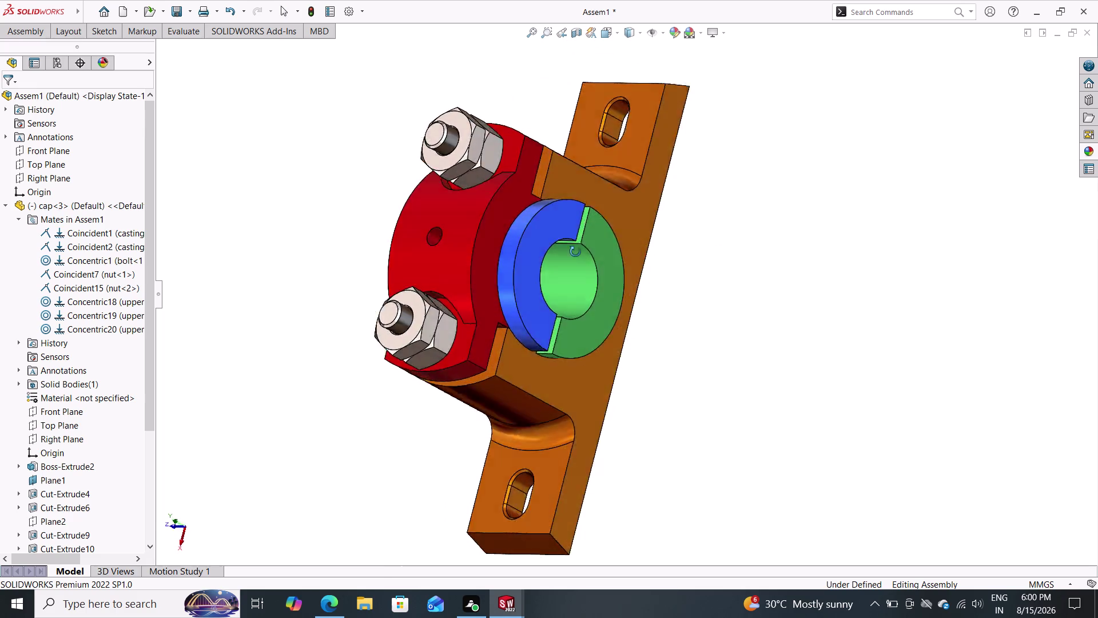
middle_drag(600, 258, 577, 224)
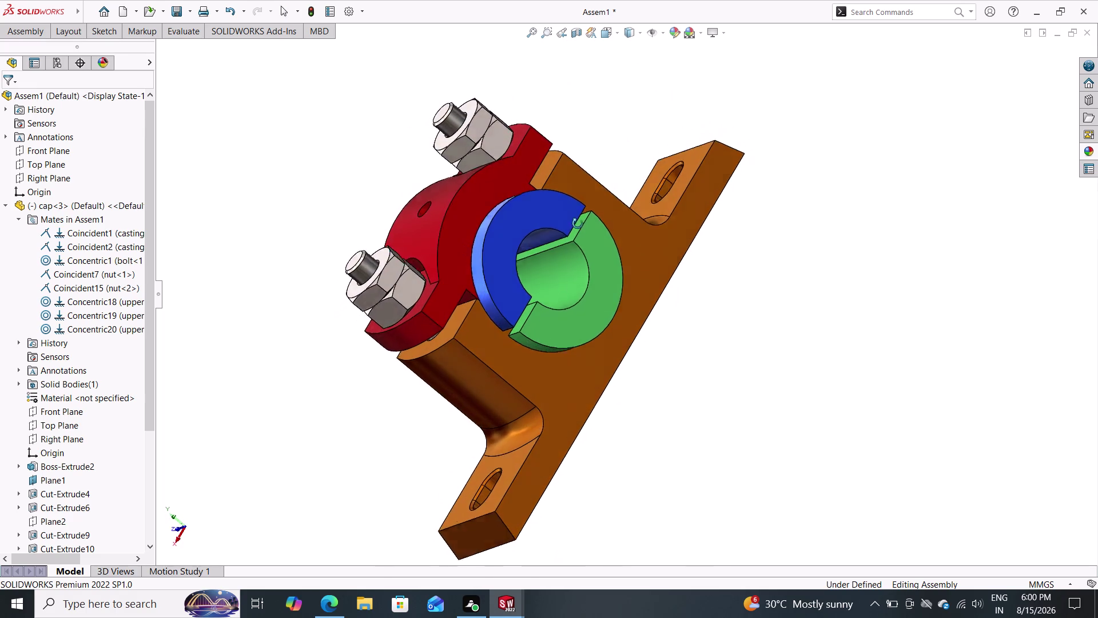
middle_drag(578, 223, 709, 201)
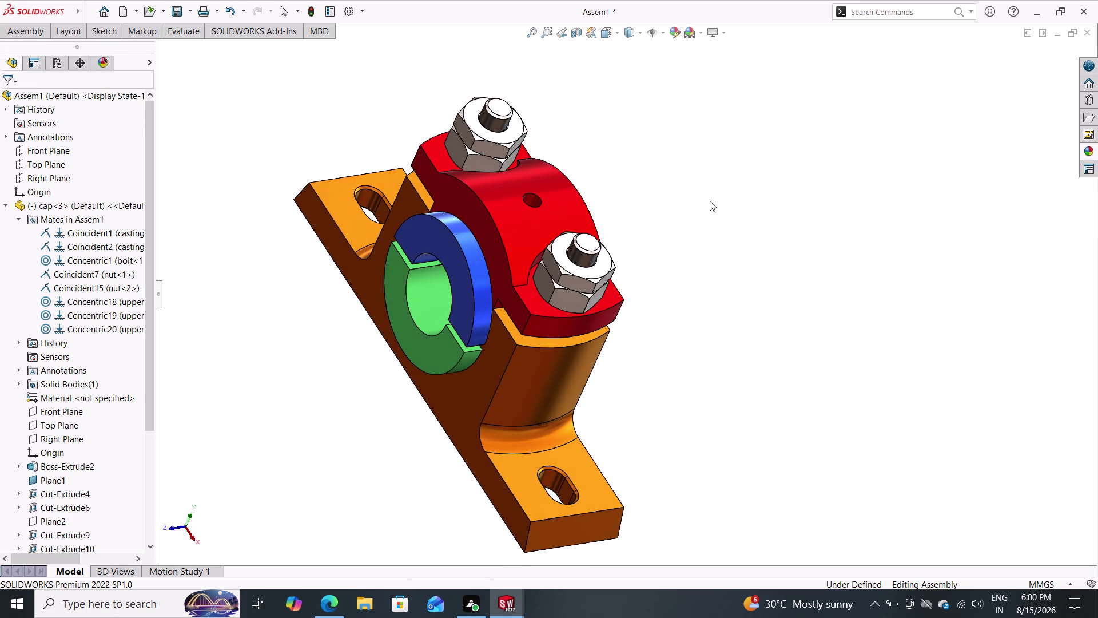
scroll(down, 3)
scroll(up, 3)
scroll(up, 3)
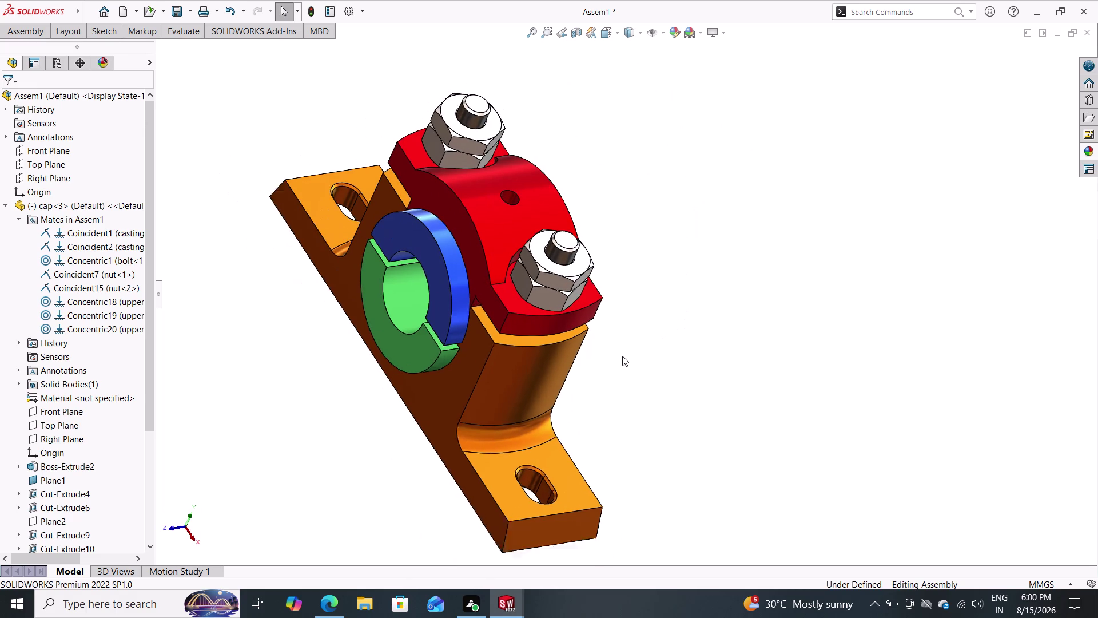
scroll(up, 3)
middle_drag(608, 379, 486, 162)
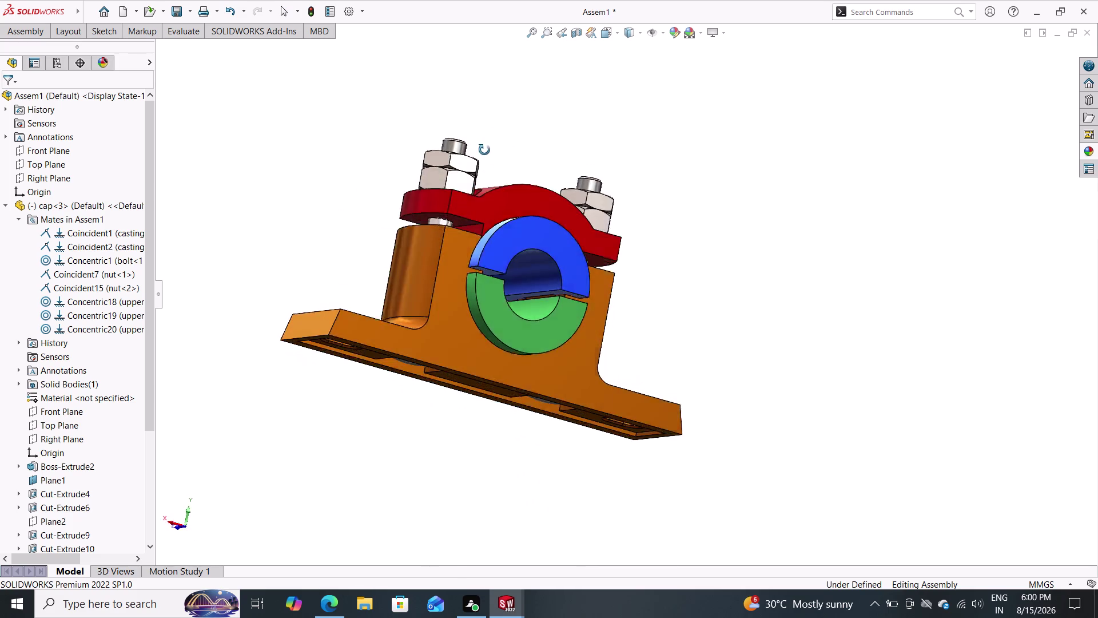
middle_drag(486, 161, 467, 215)
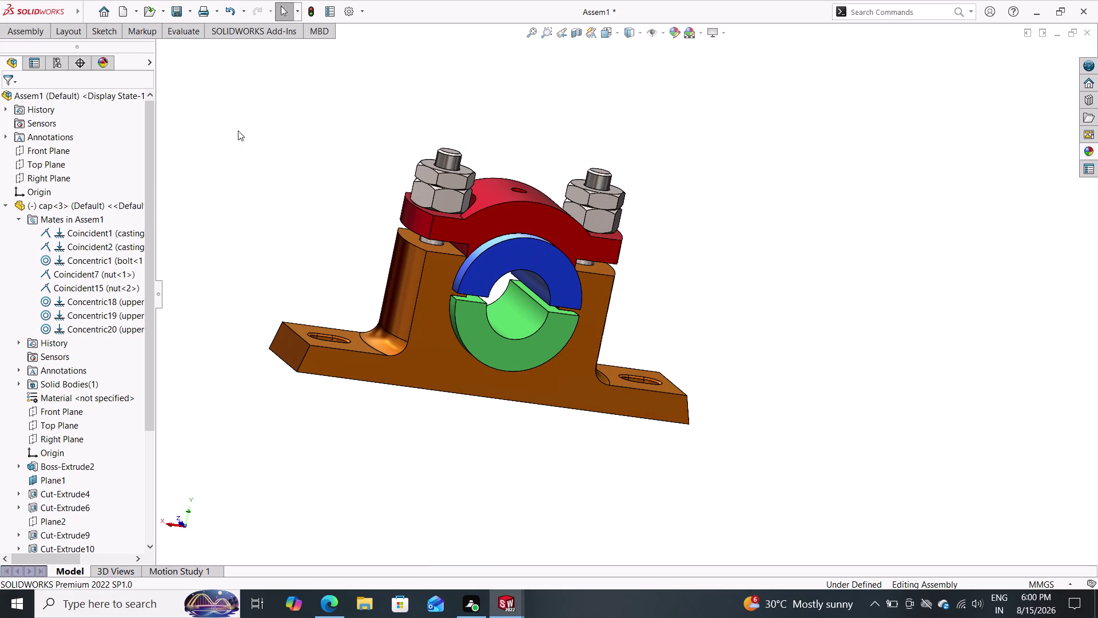
click(30, 26)
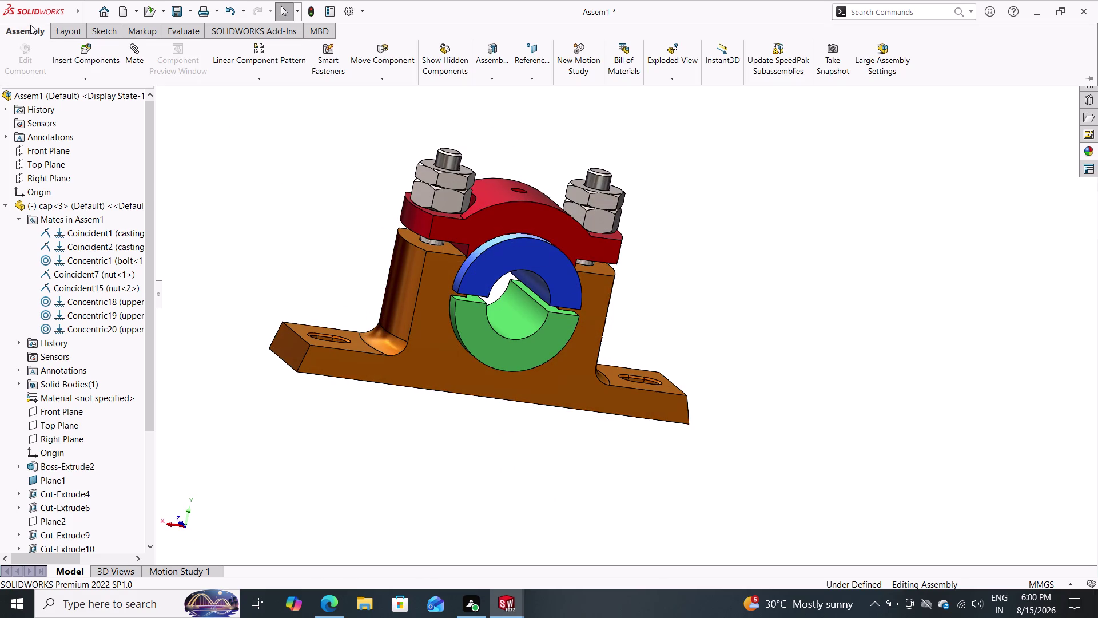
Save the assembly as Assem1 in Documents\plumber block using File > Save As.
click(71, 30)
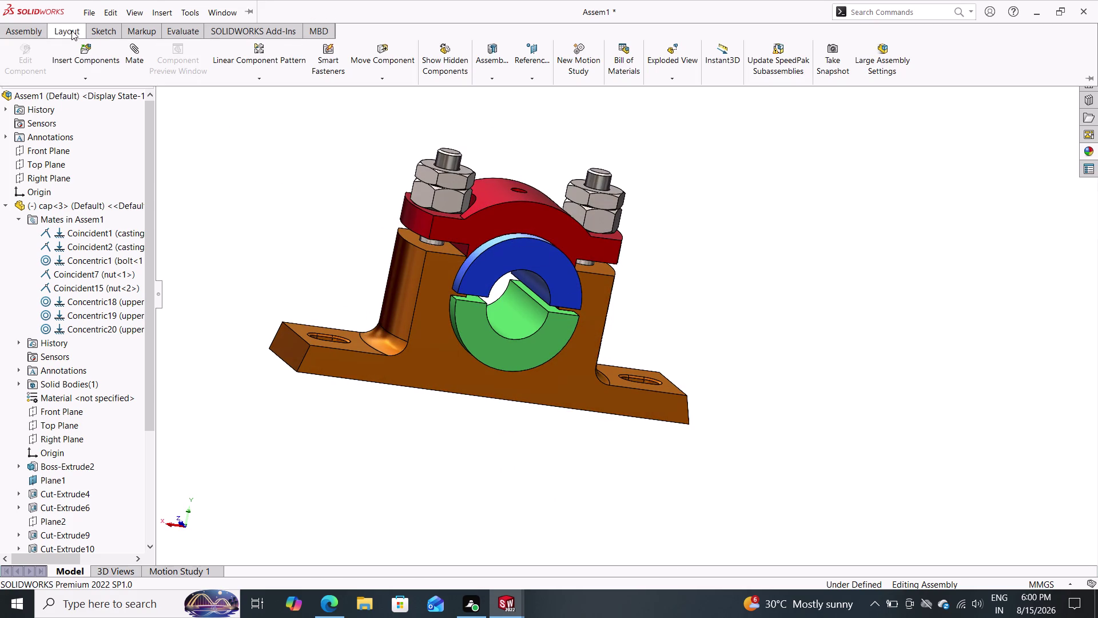
double_click(27, 30)
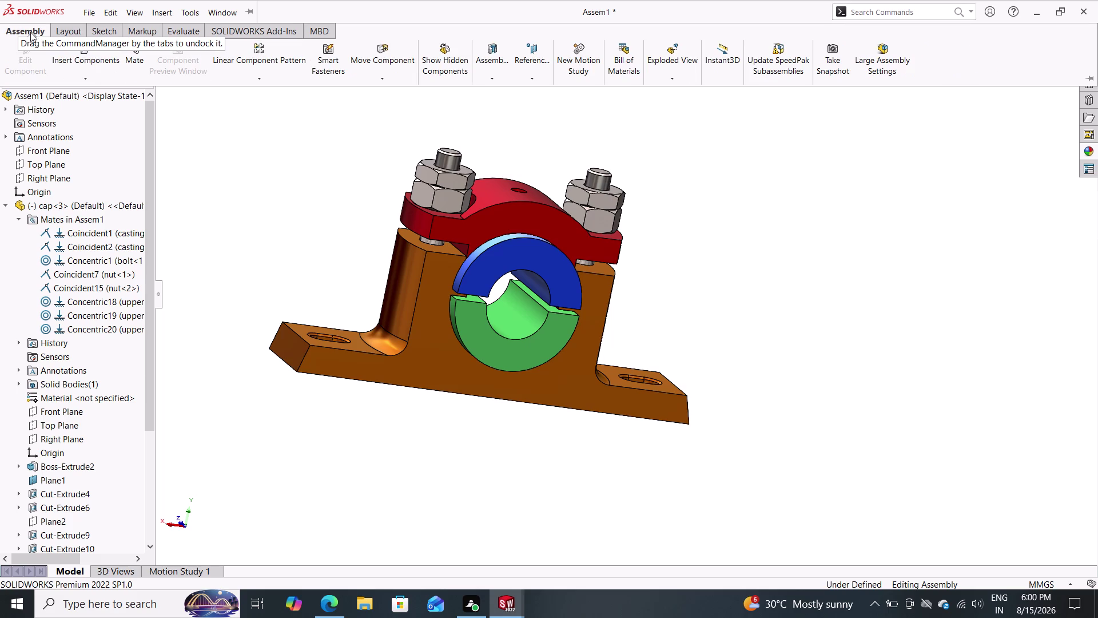
click(89, 6)
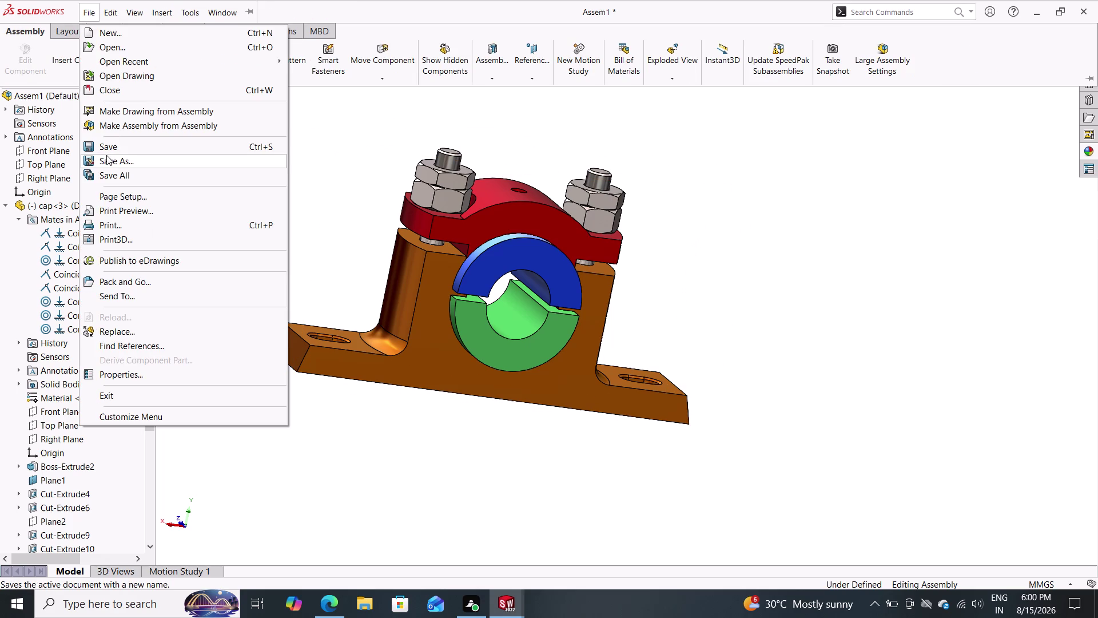
click(106, 155)
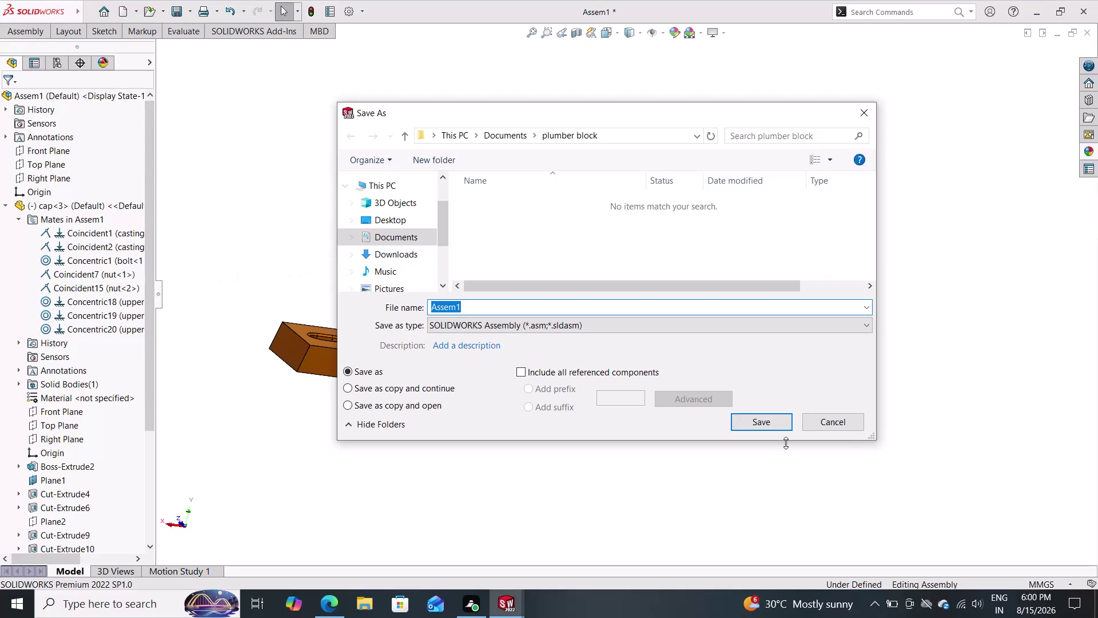
click(752, 426)
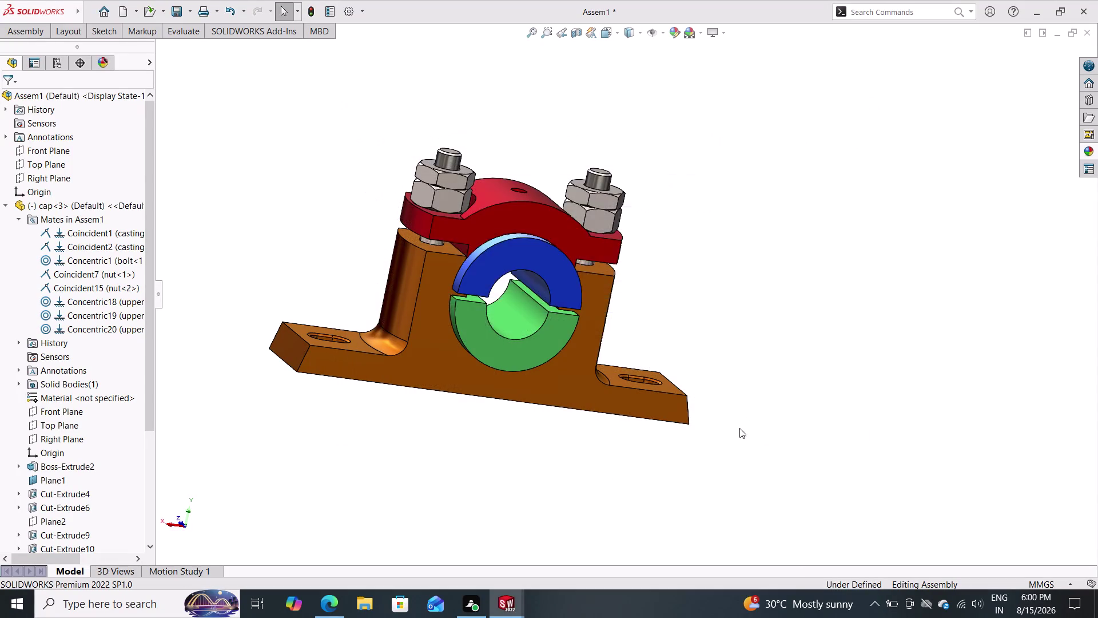
click(587, 323)
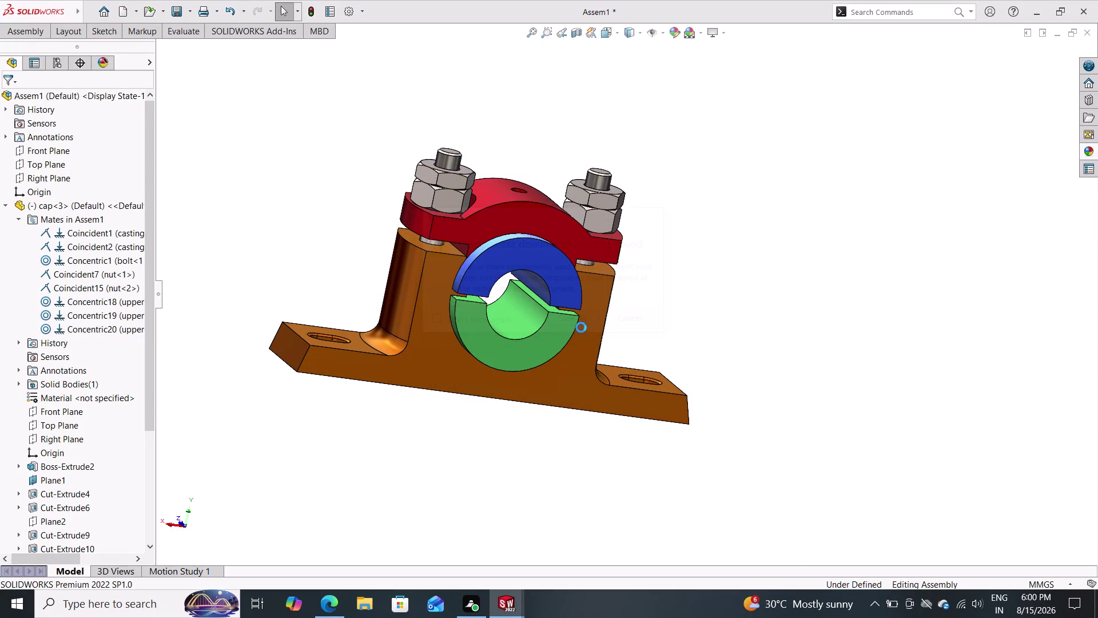
click(40, 38)
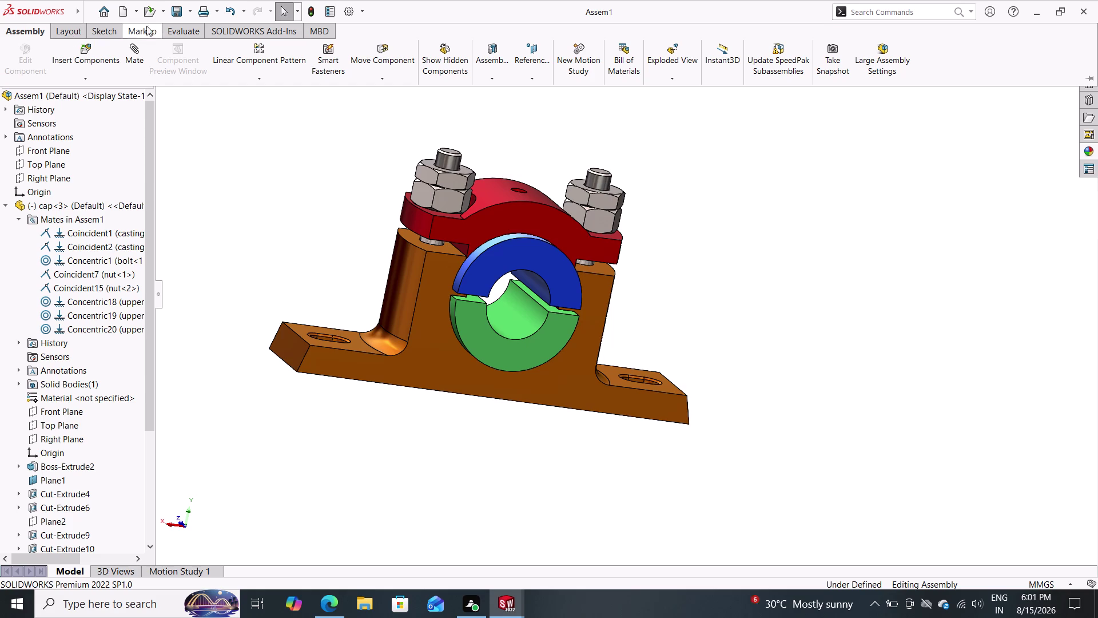
click(179, 10)
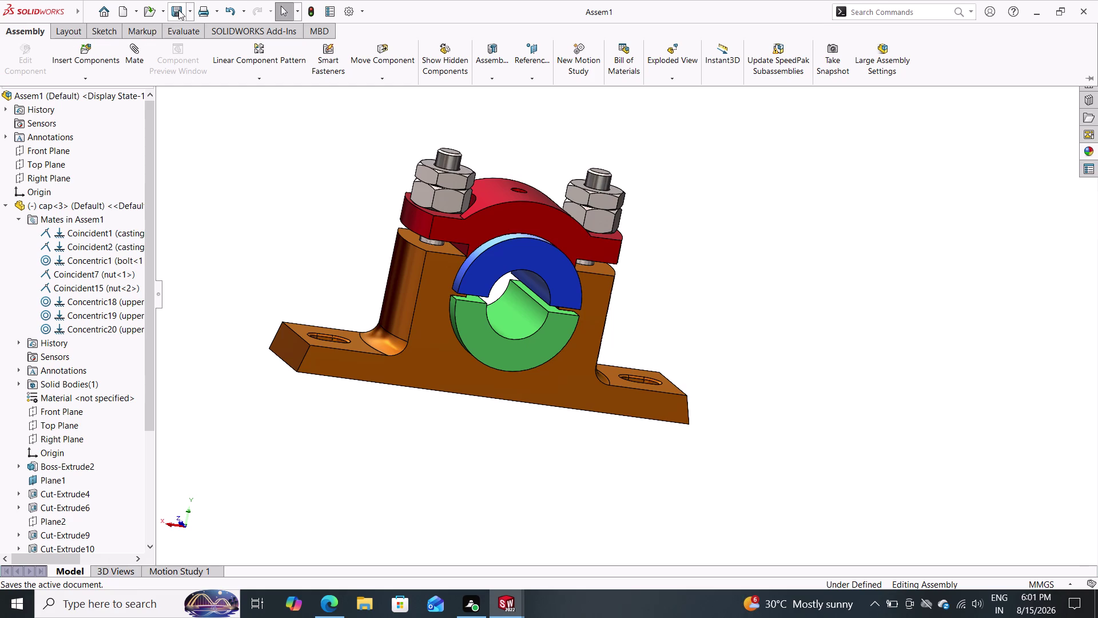
click(191, 8)
click(197, 46)
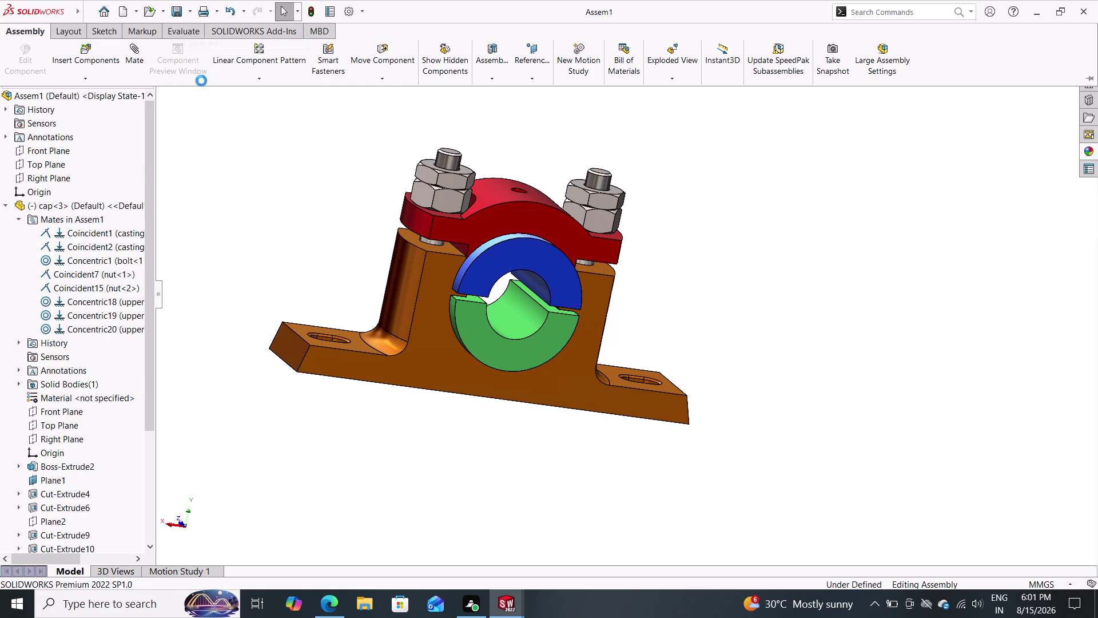
double_click(513, 329)
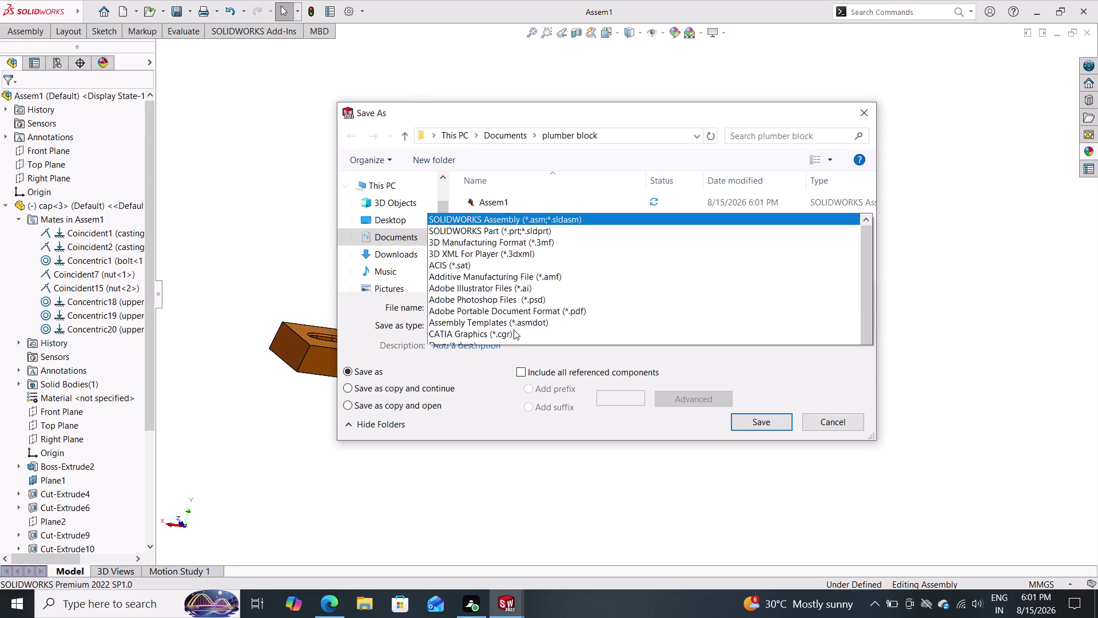
click(490, 375)
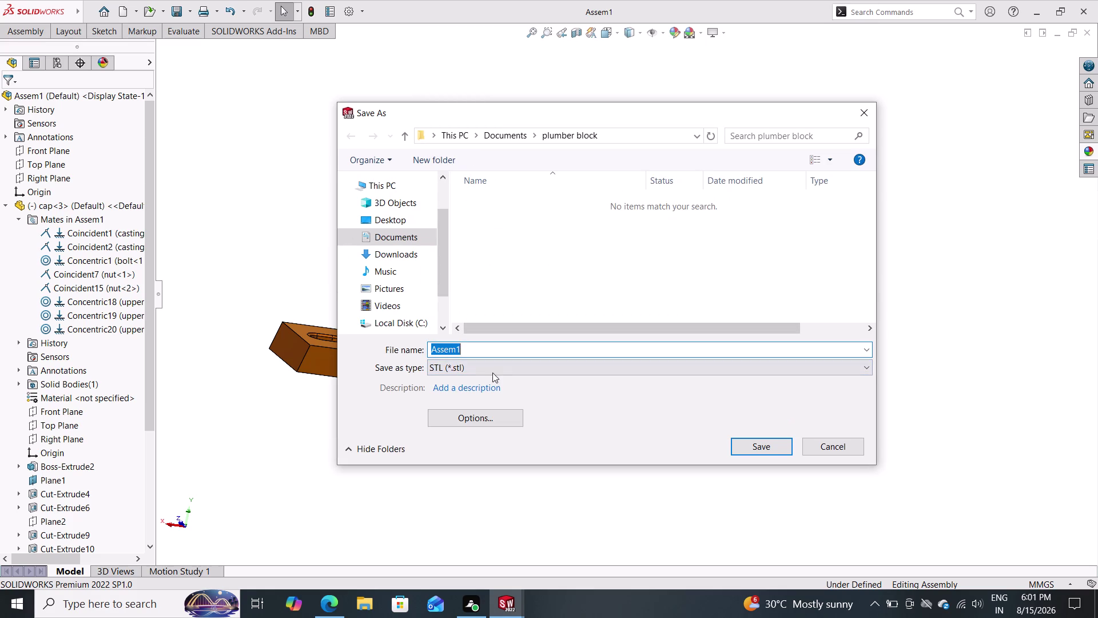
click(494, 371)
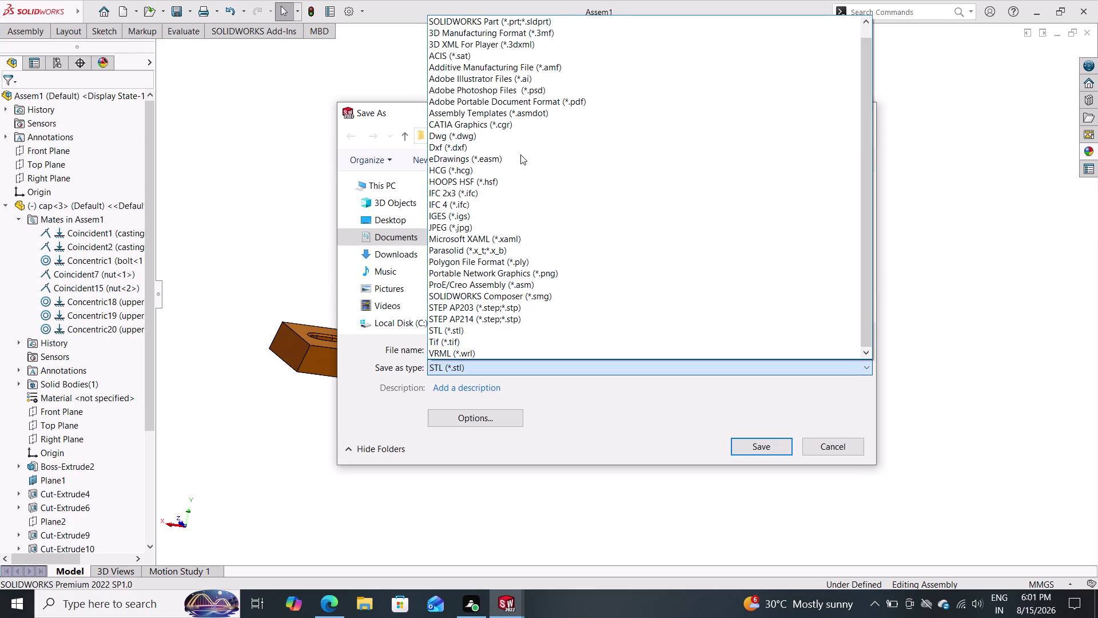
double_click(527, 103)
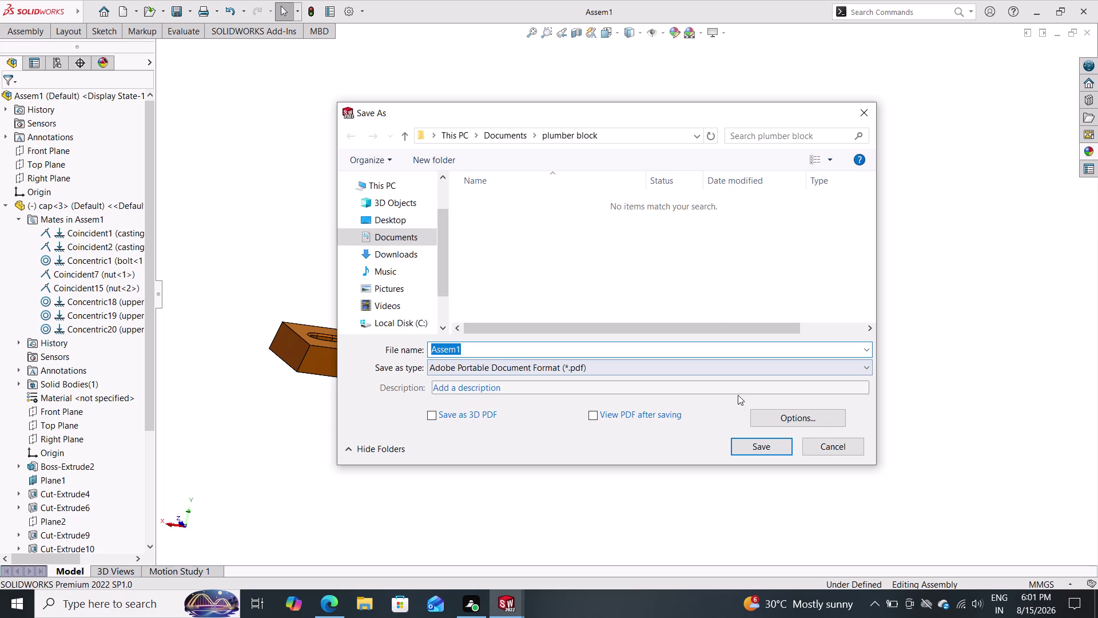
click(760, 443)
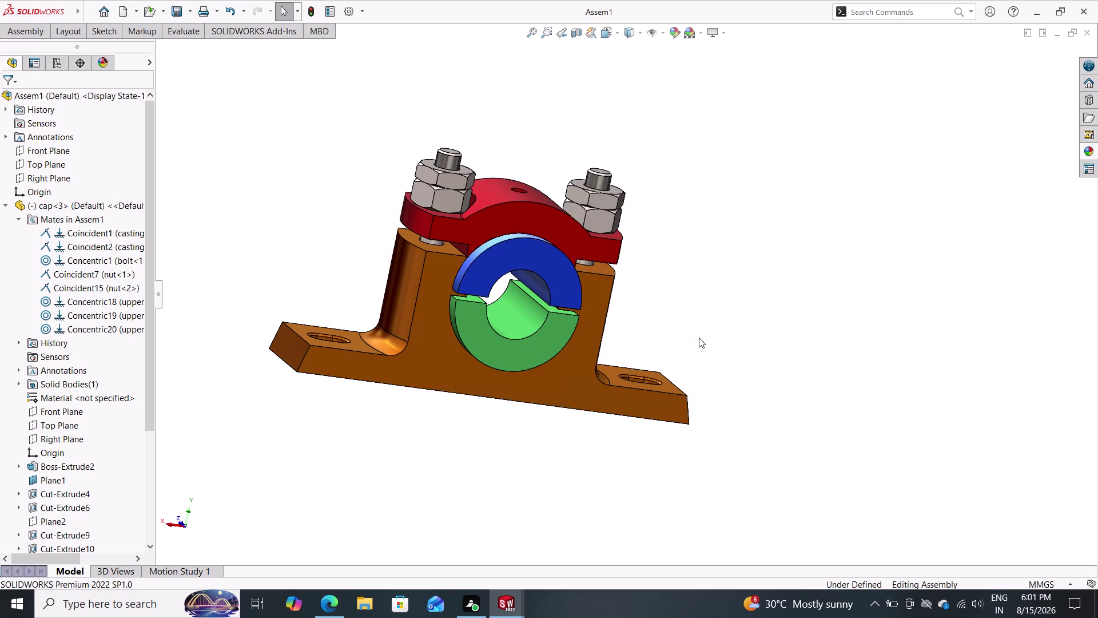
scroll(down, 3)
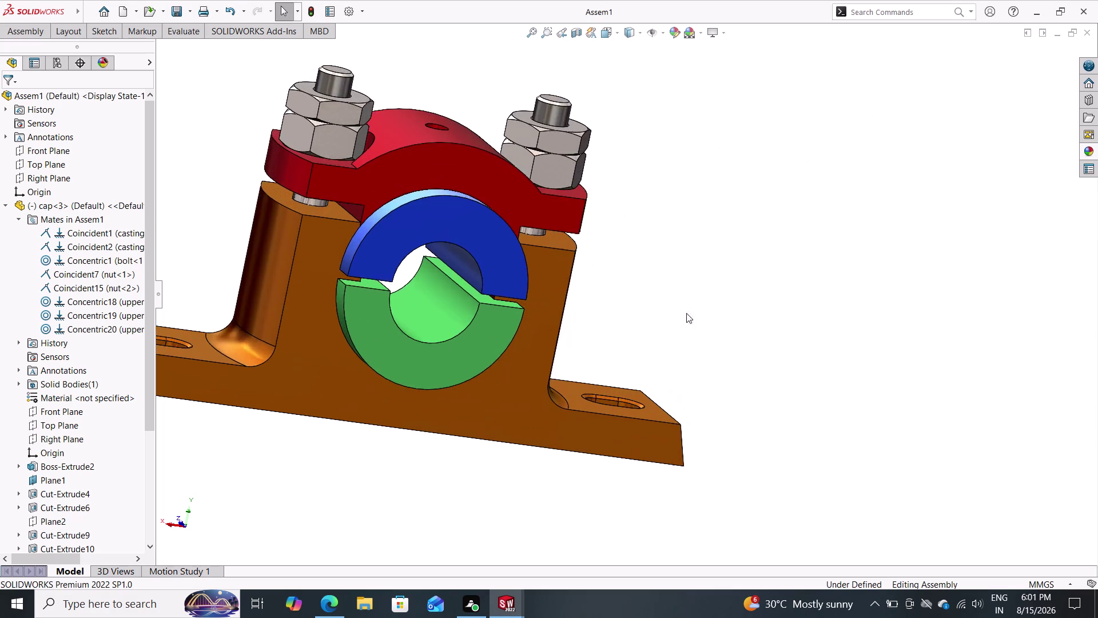
scroll(up, 3)
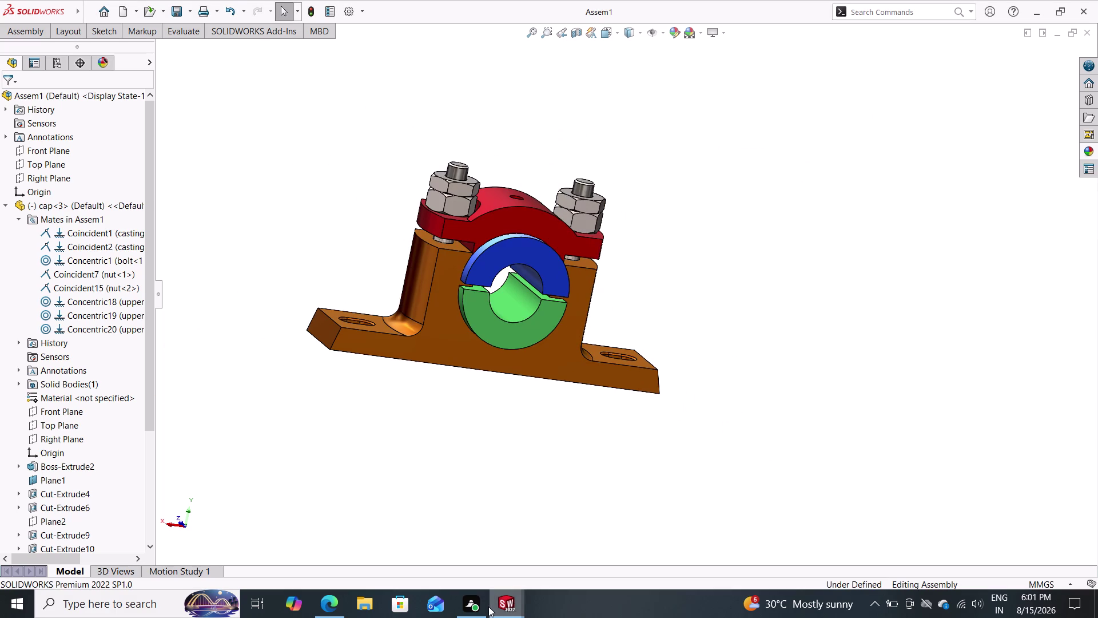